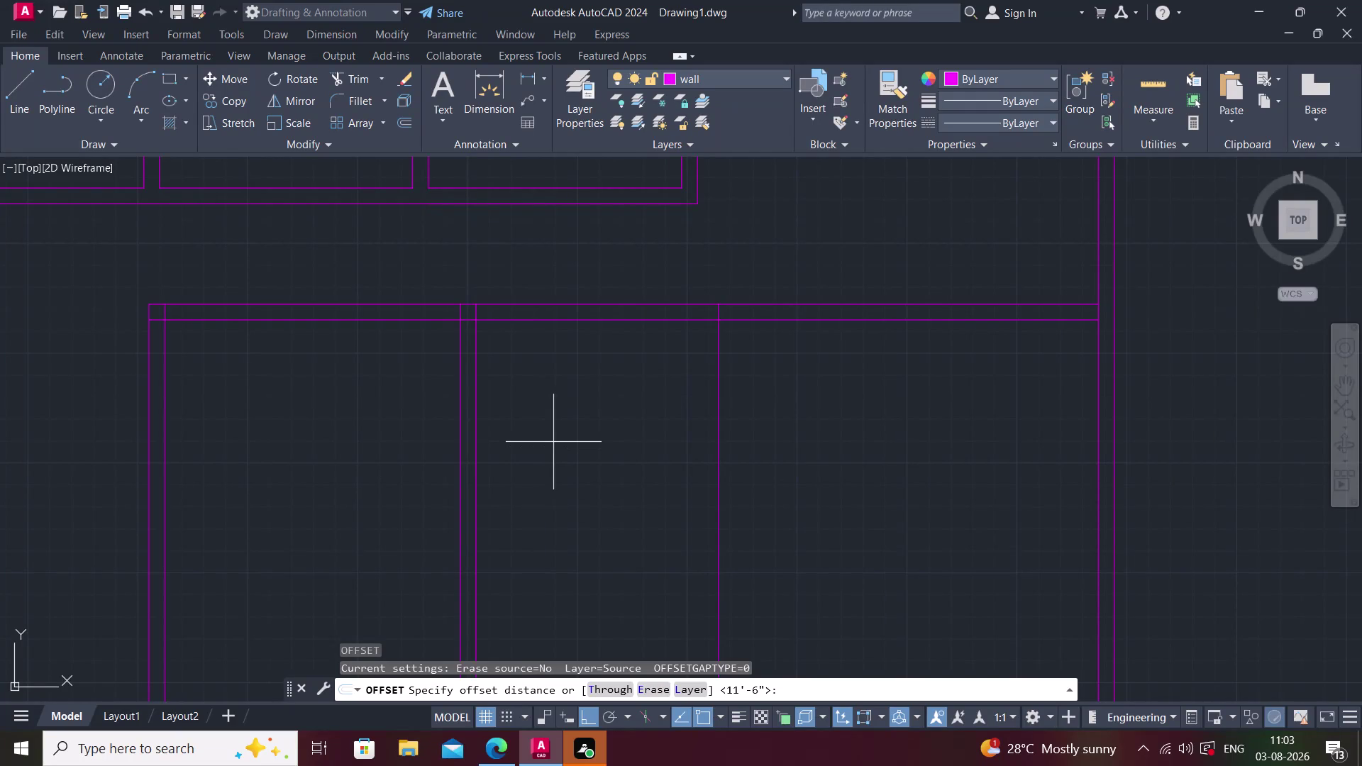
Offset the interior wall line 9" to its right to thicken the wall.
text(9")
key(Return)
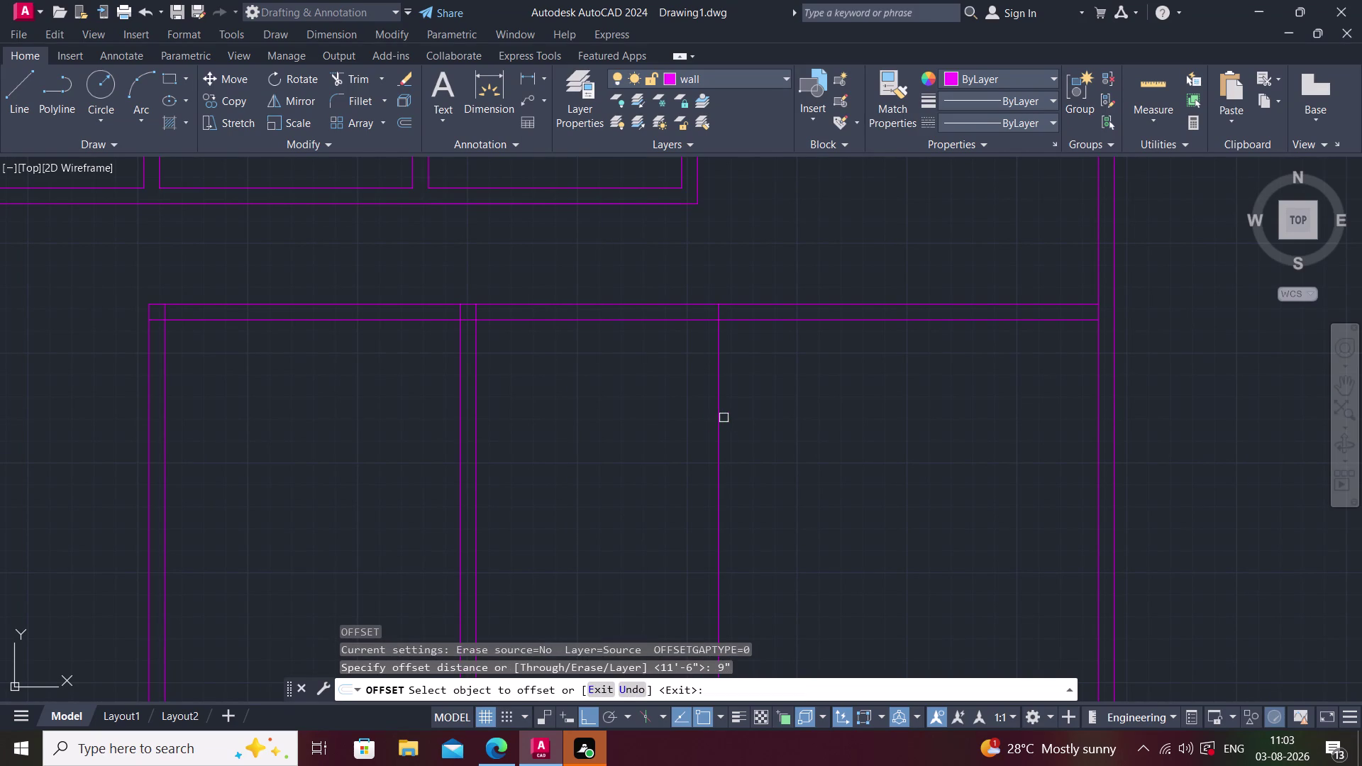
click(720, 417)
click(762, 417)
middle_drag(825, 415, 734, 425)
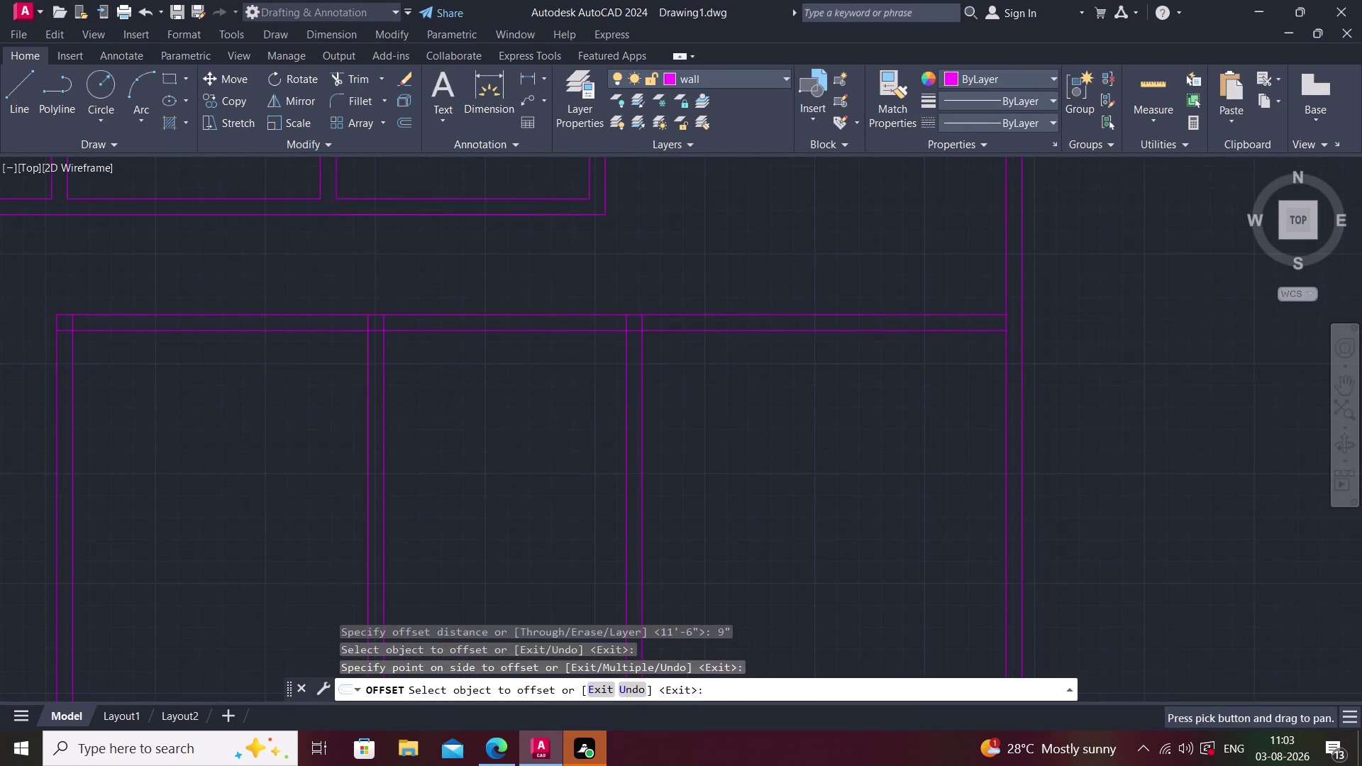
key(space)
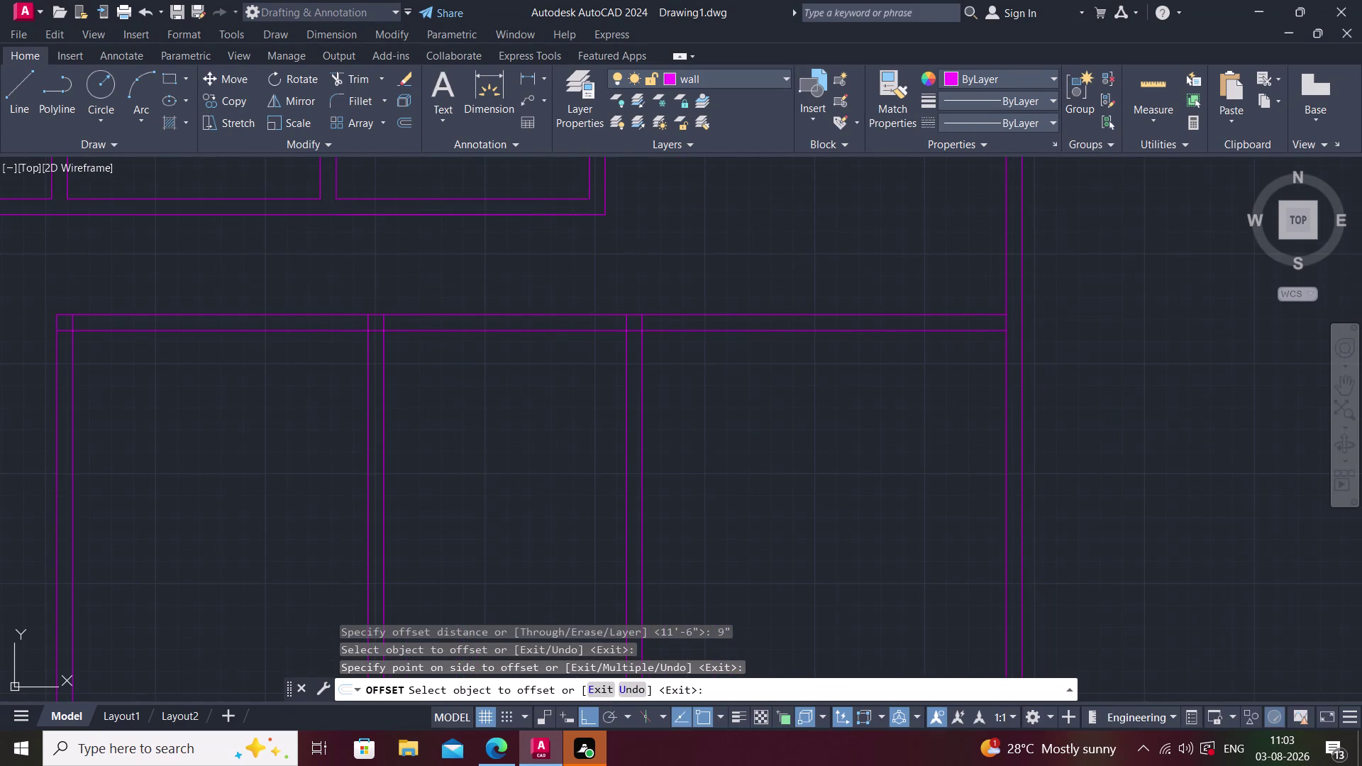
Copy the new wall line 10'6" to the right.
text(10)
key(Escape)
key(Escape)
key(Escape)
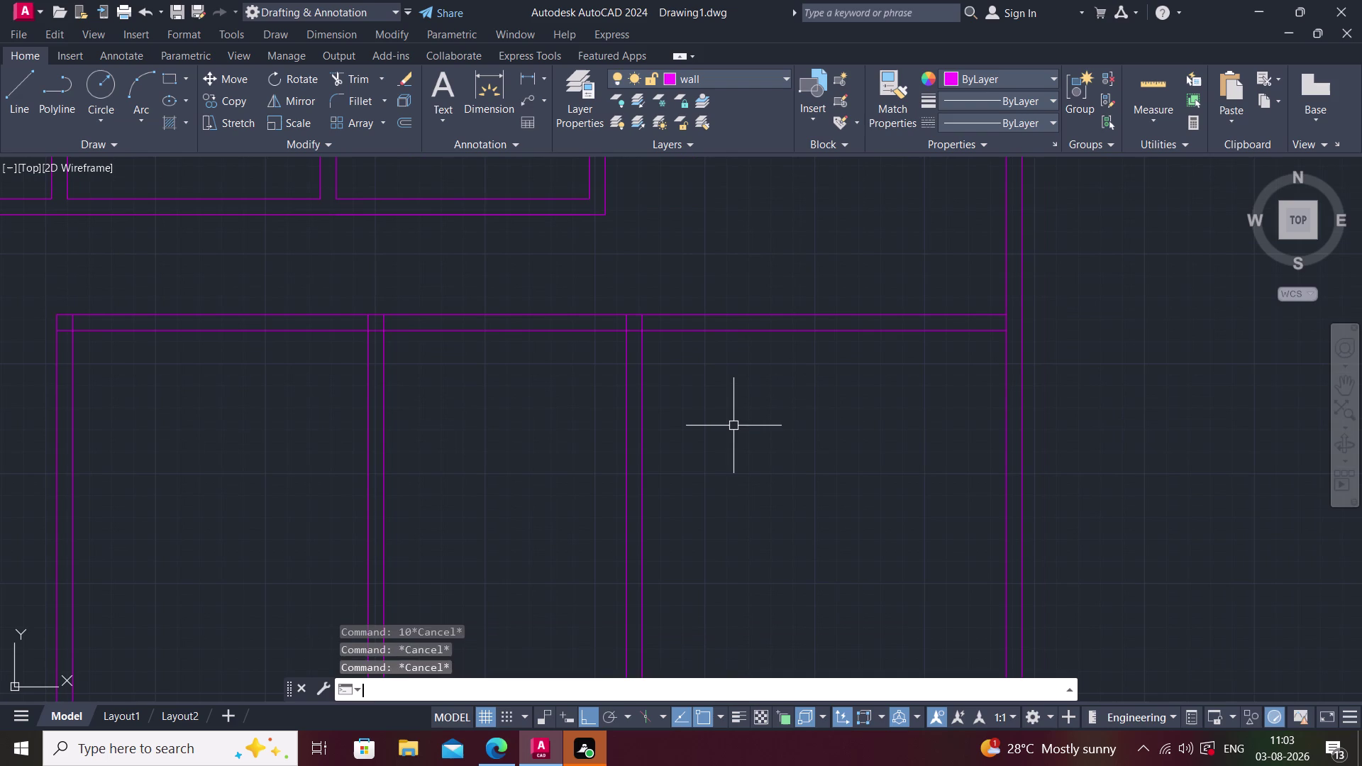
key(space)
text(10')
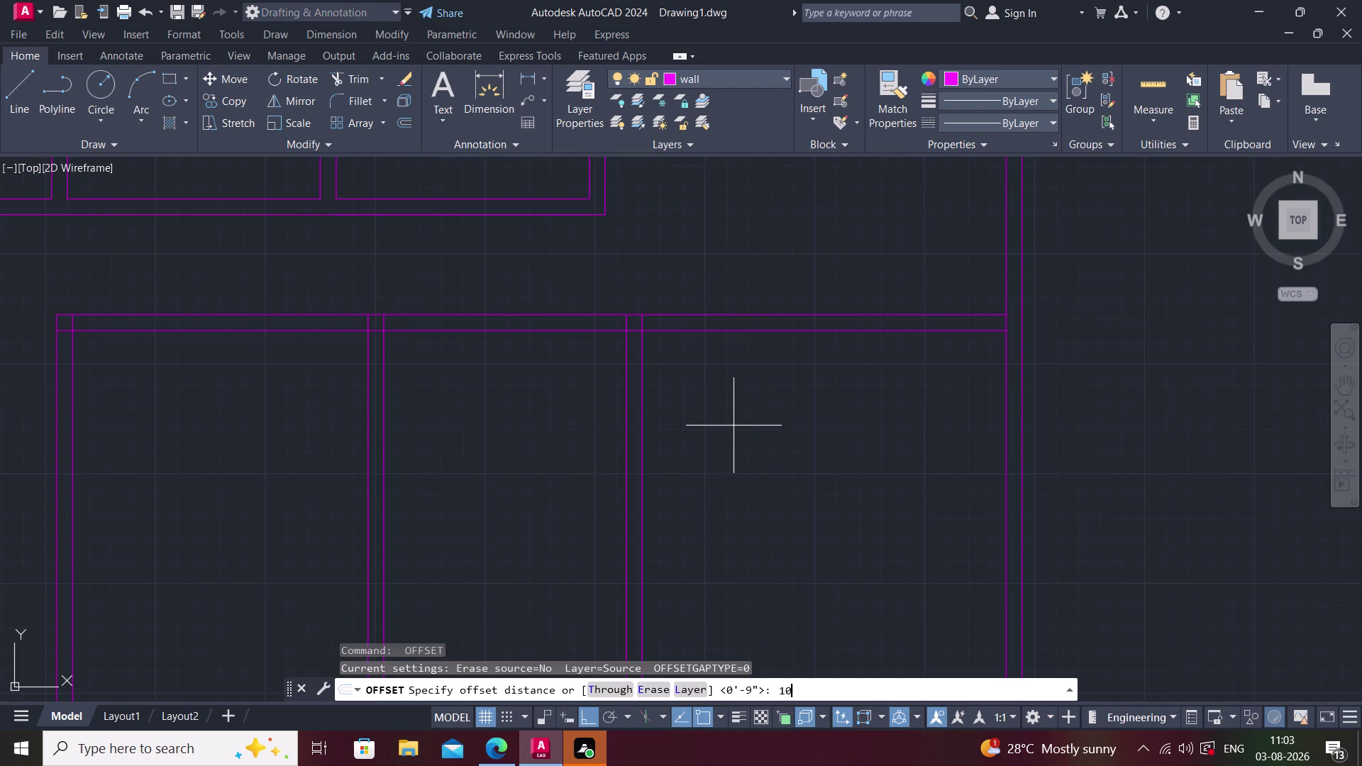
text(6)
text(")
key(Return)
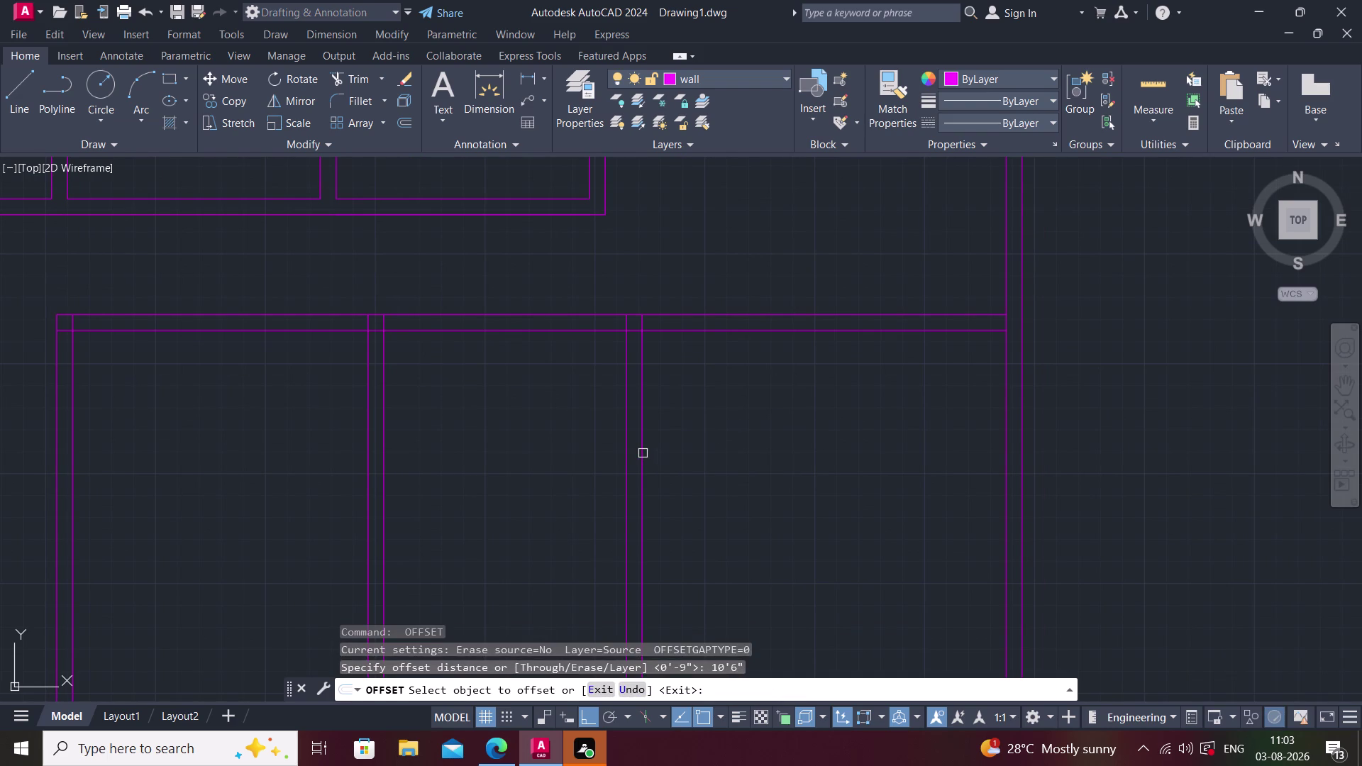
click(642, 453)
click(721, 459)
middle_drag(721, 458, 649, 455)
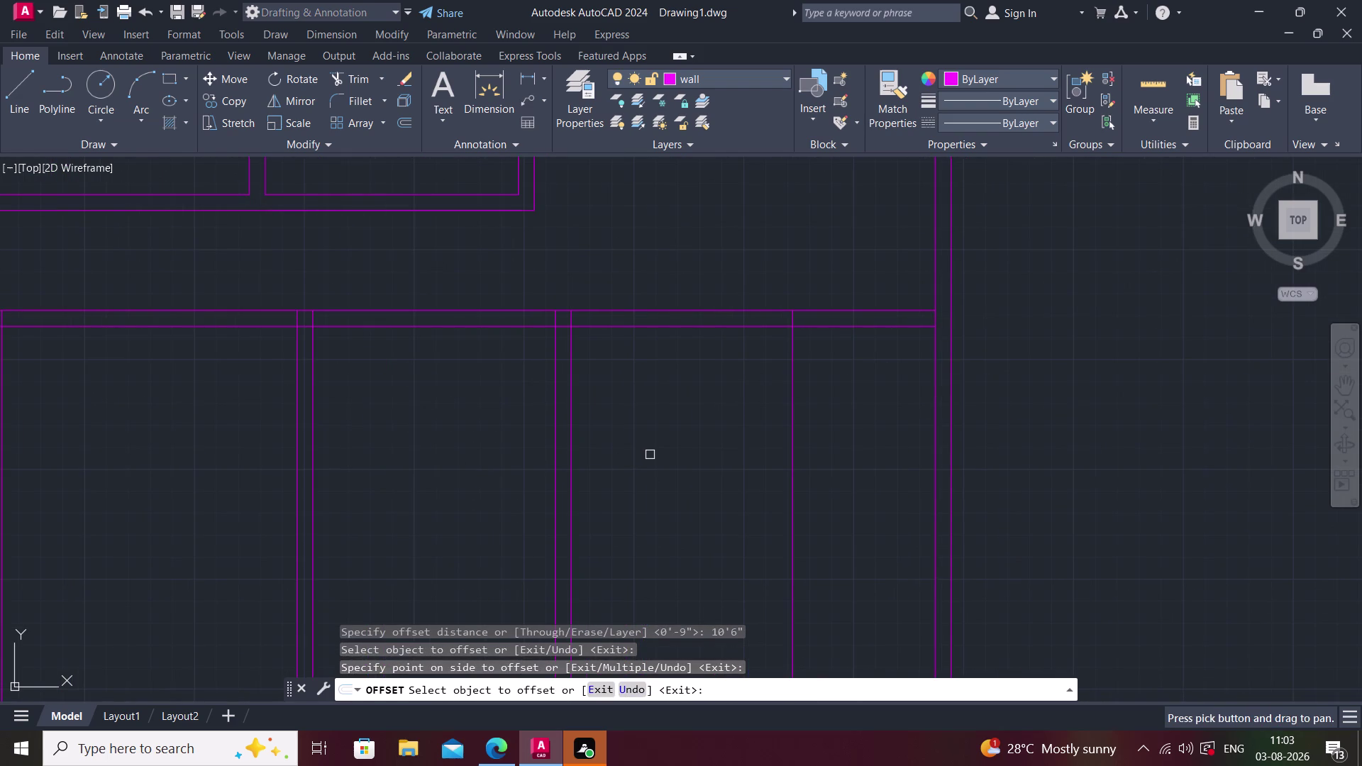
key(space)
Offset that copy 9" to the right to form the second 9" wall.
key(space)
text(9)
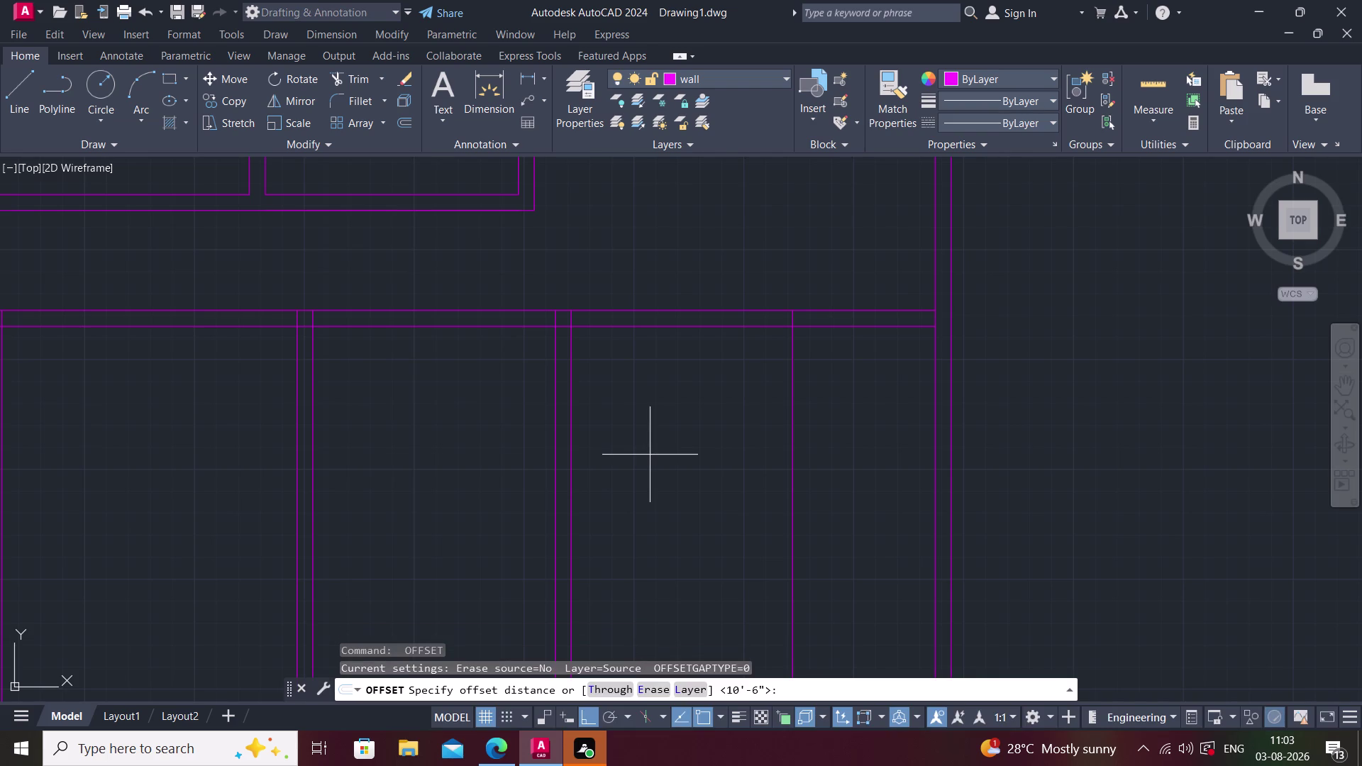
text(")
key(Return)
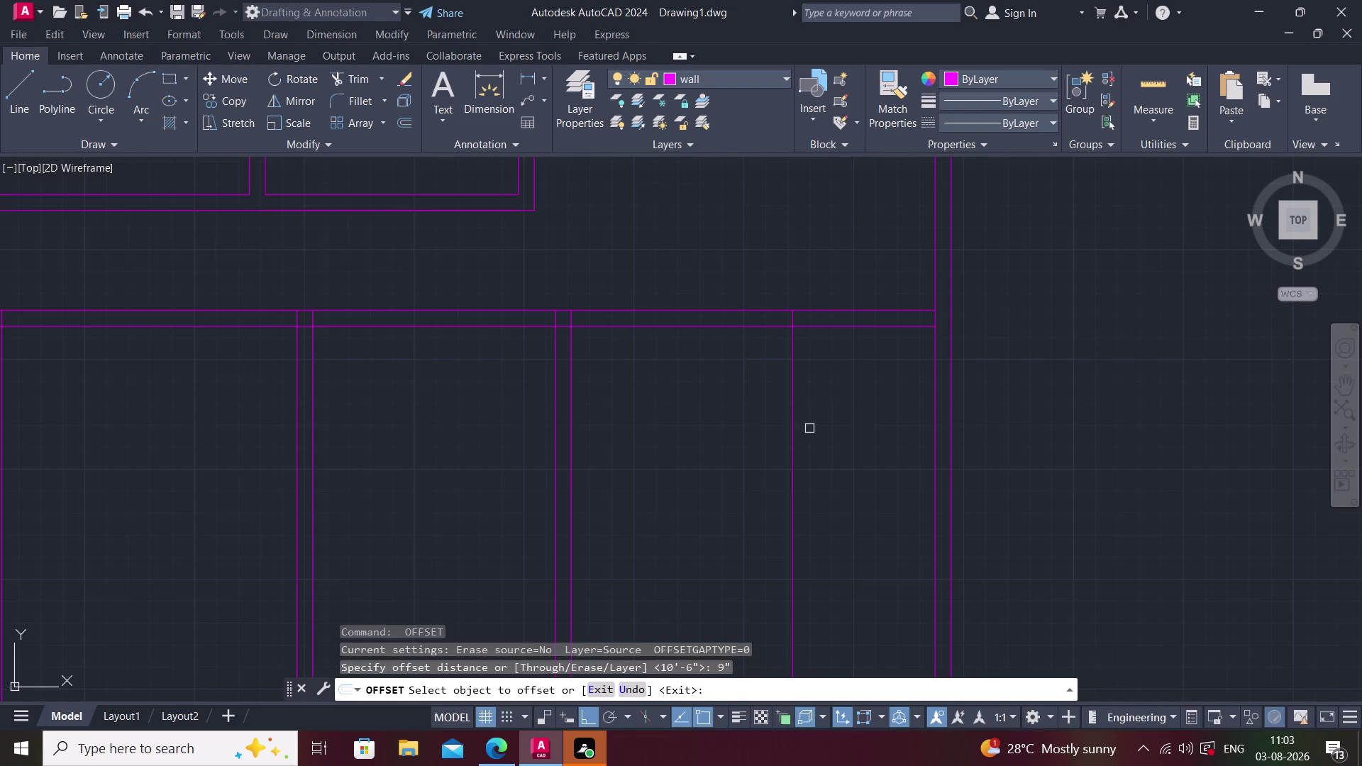
click(792, 424)
click(832, 424)
key(space)
middle_drag(832, 424, 772, 420)
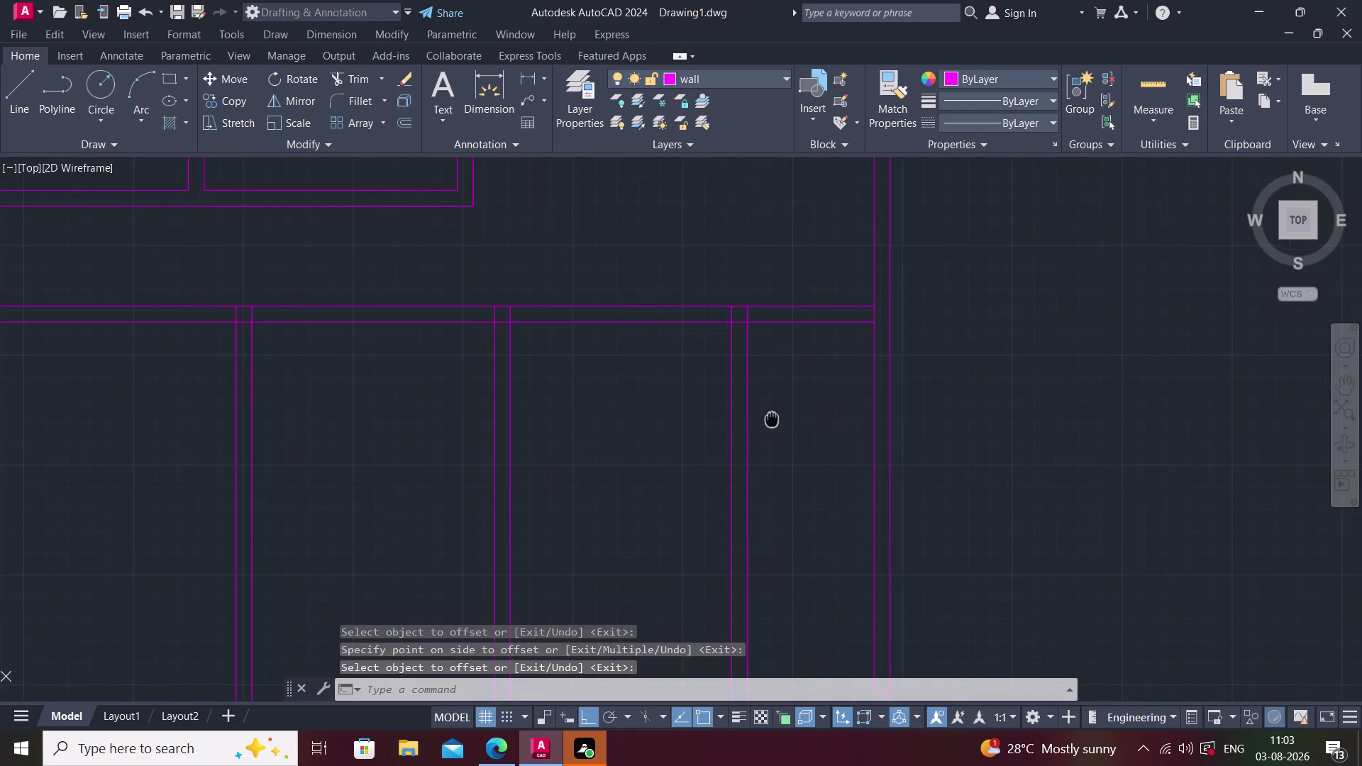
middle_drag(771, 420, 771, 419)
key(Escape)
Measure the 6' gap to the outer wall with a linear dimension, then delete it.
click(527, 74)
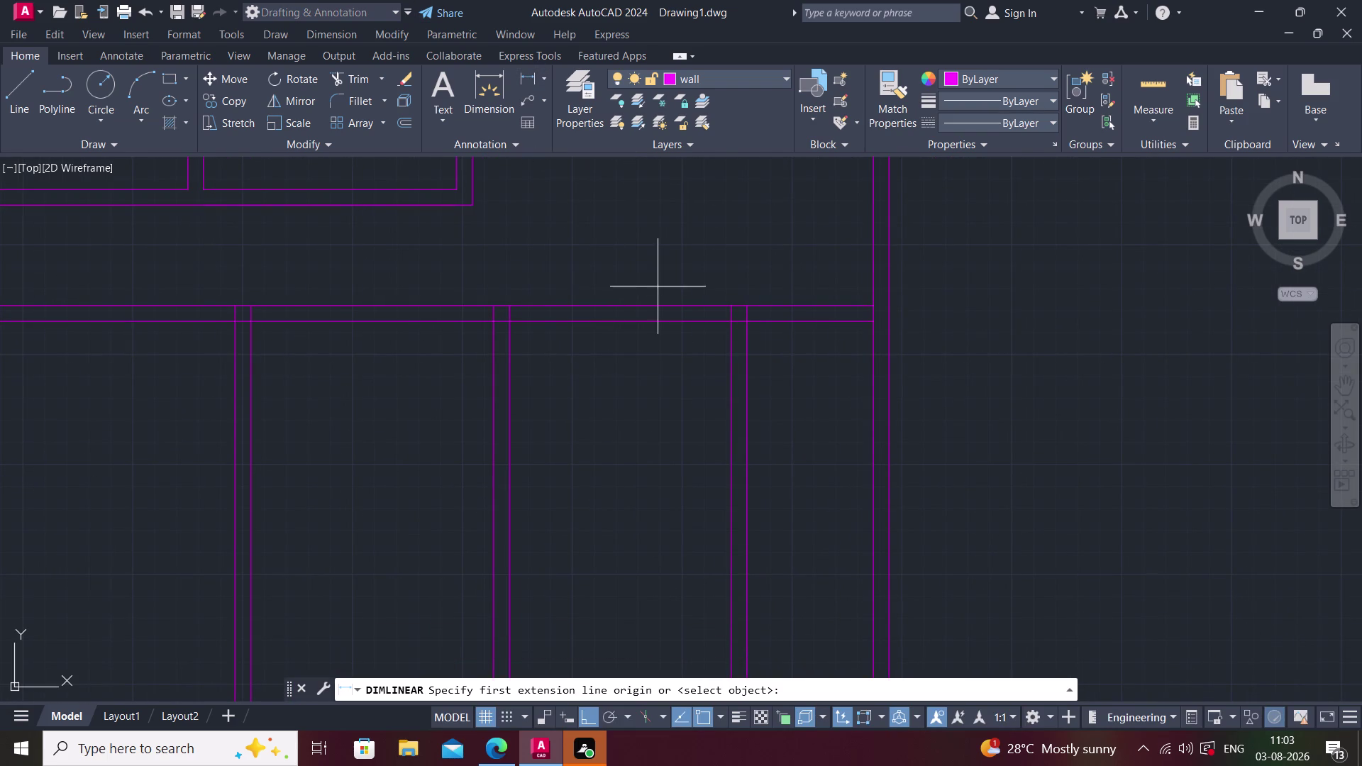
click(749, 324)
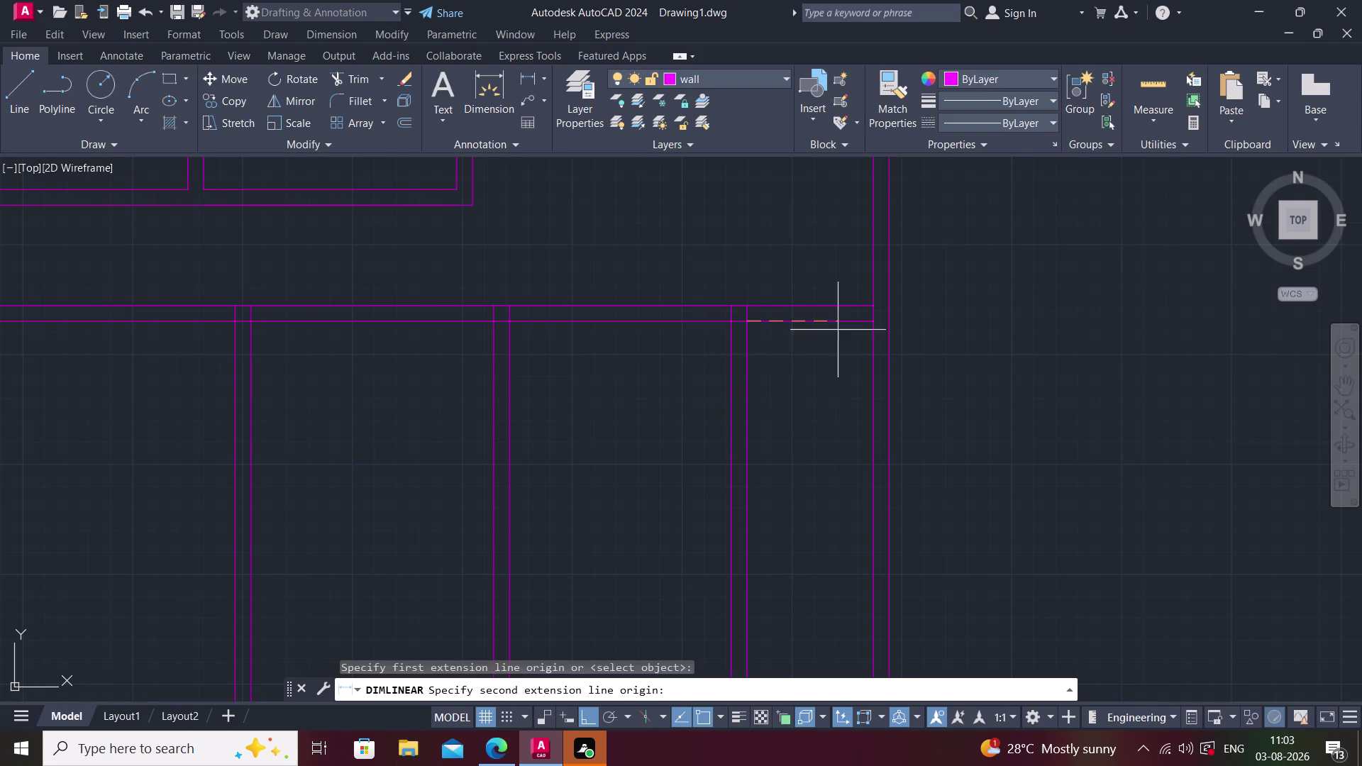
click(872, 324)
click(866, 291)
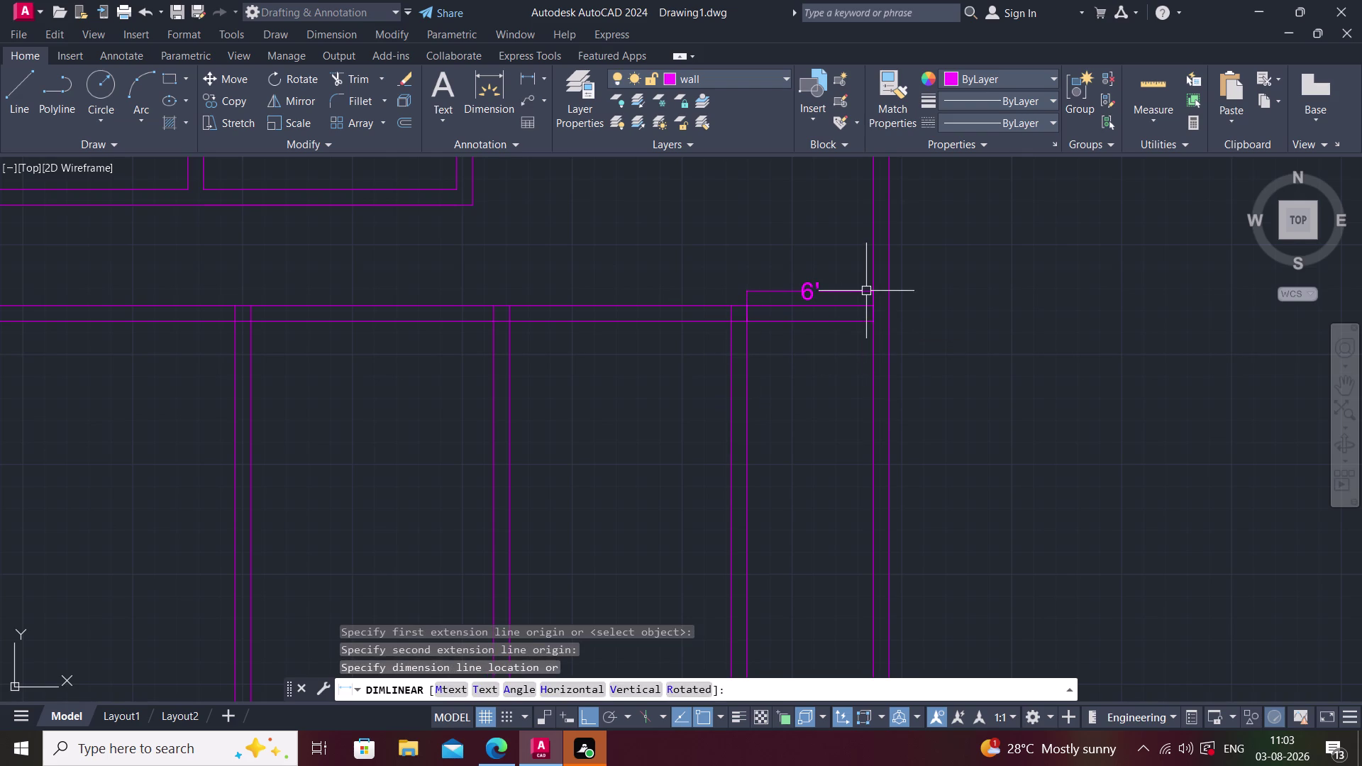
key(Escape)
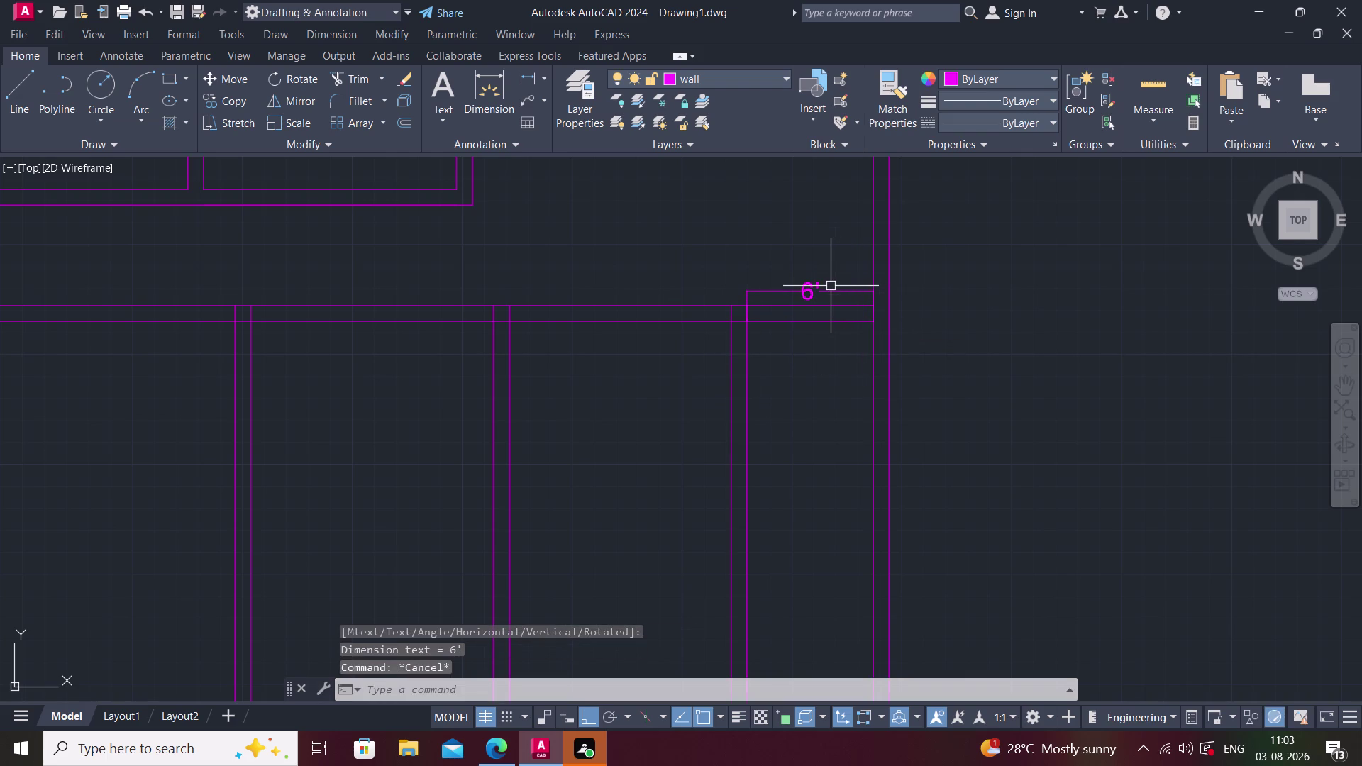
click(829, 293)
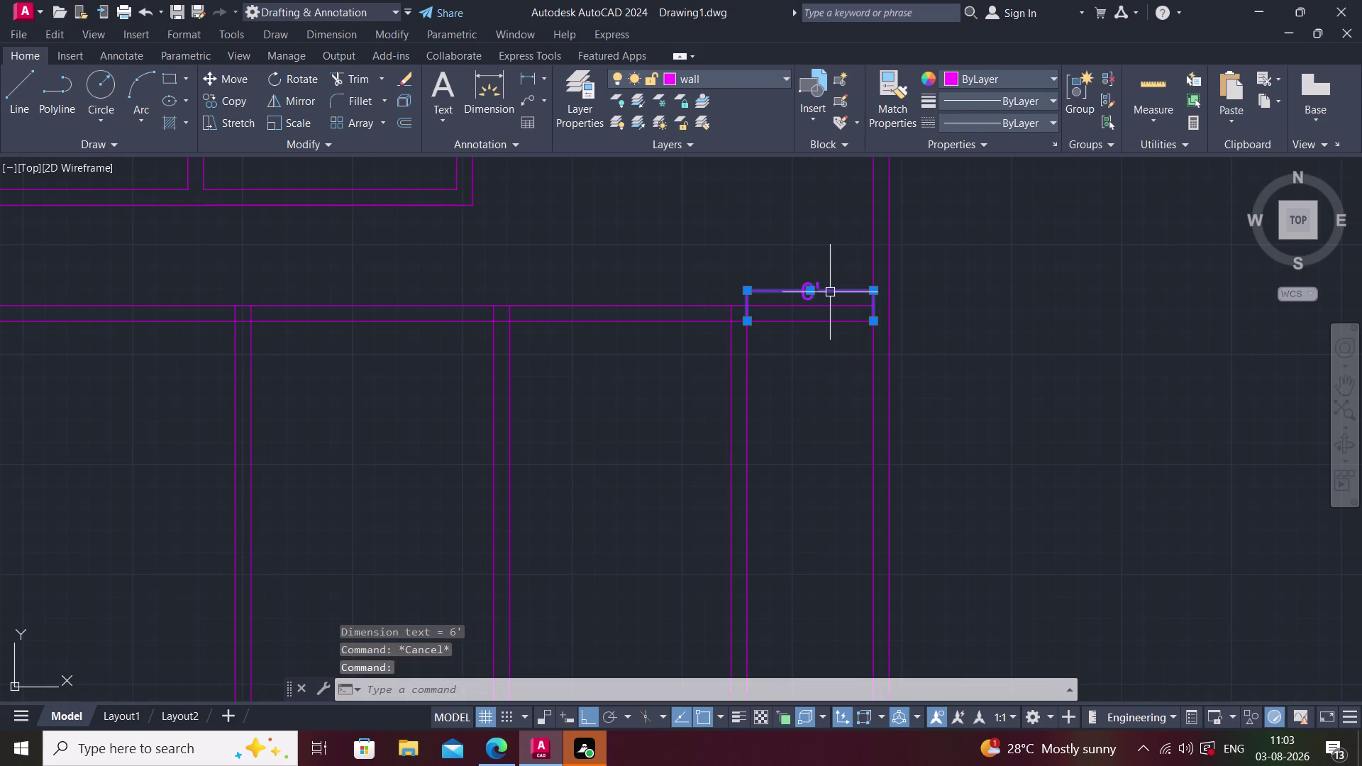
key(Delete)
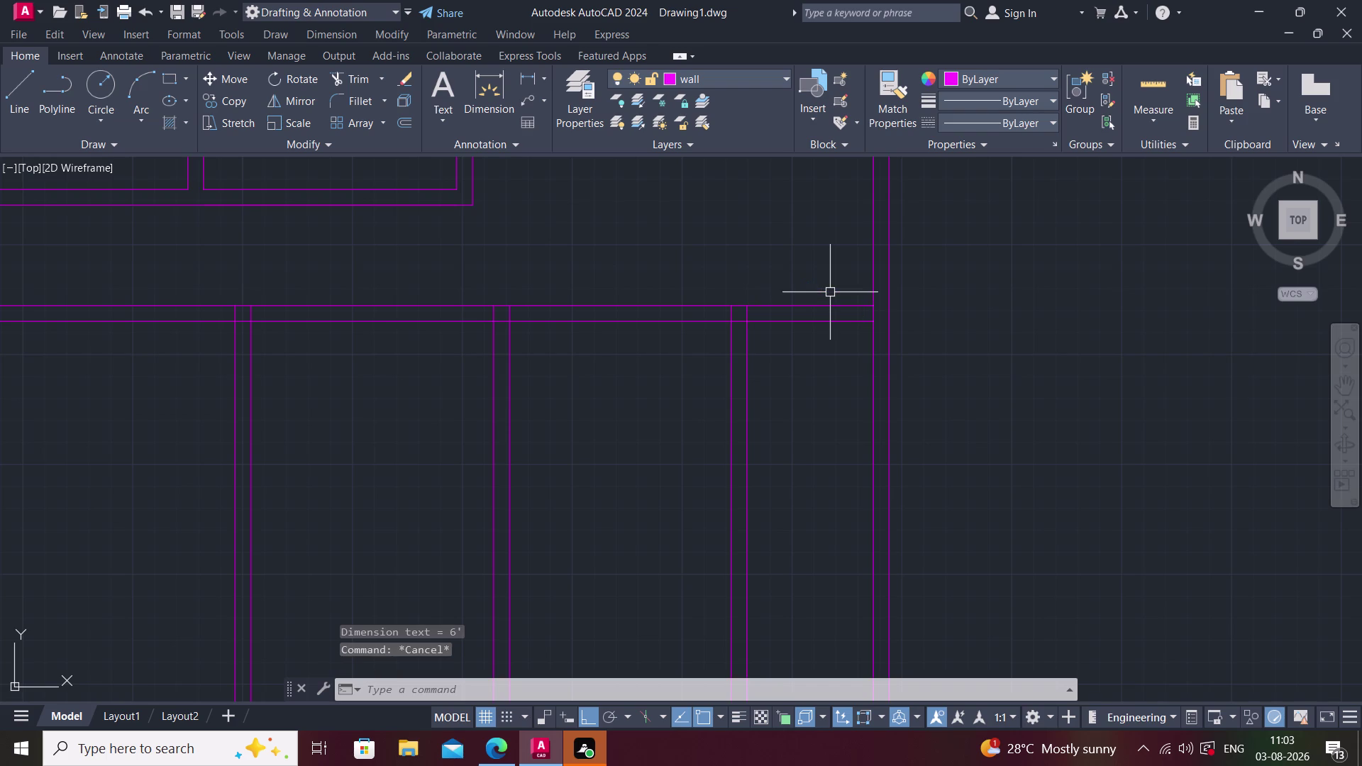
Trim away both top wall lines inside the 6' gap.
text(tr)
key(space)
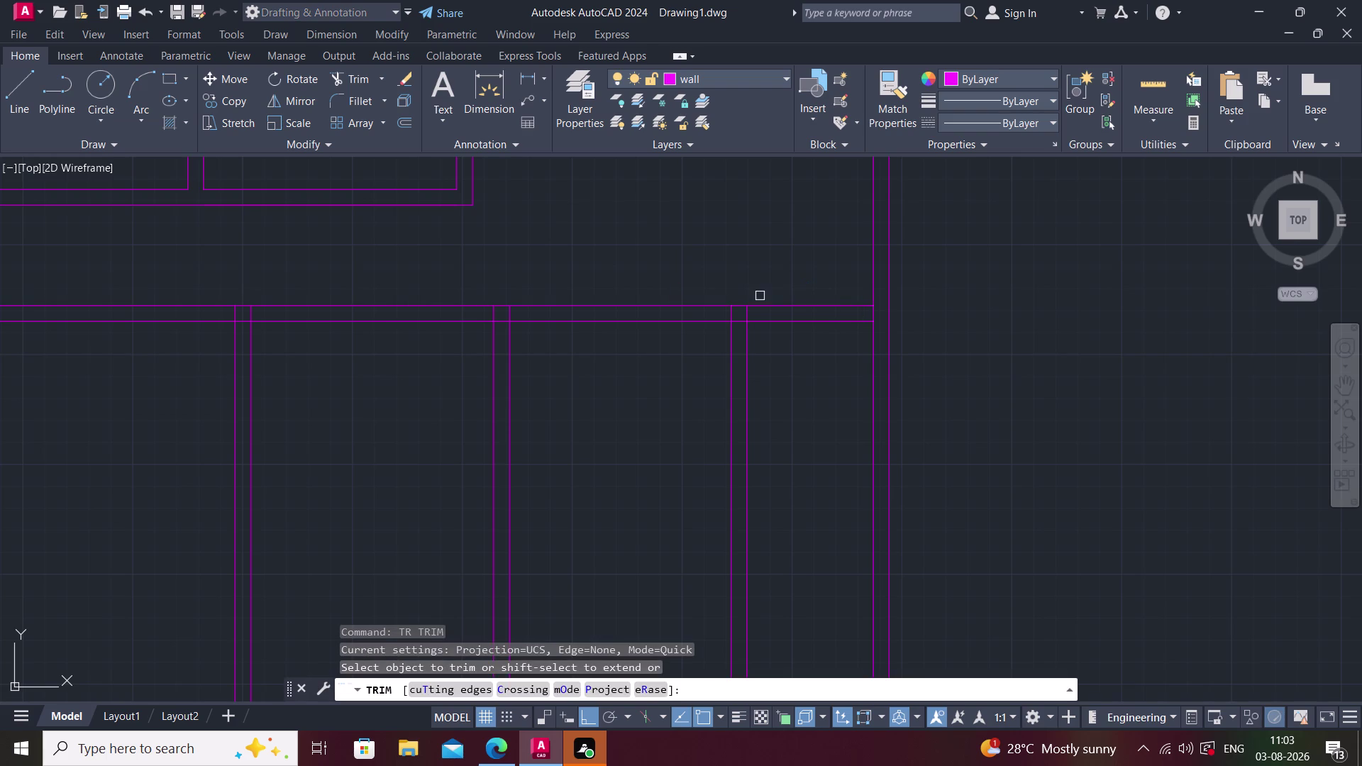
click(761, 295)
click(802, 333)
key(Escape)
middle_drag(787, 333, 793, 327)
key(space)
middle_drag(673, 345, 790, 305)
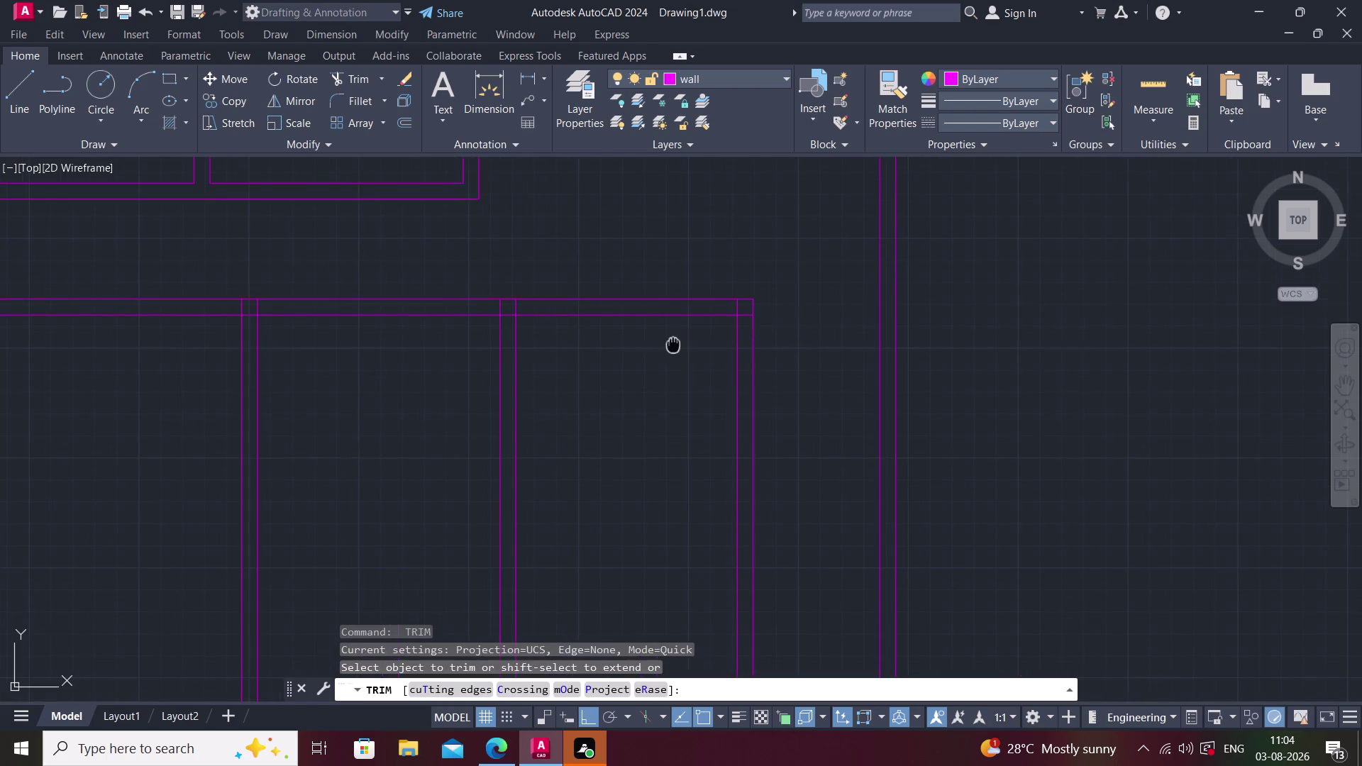
middle_drag(791, 305, 831, 290)
Discard the stray trim option and 12' entry, leaving the command line clear.
text(o)
key(space)
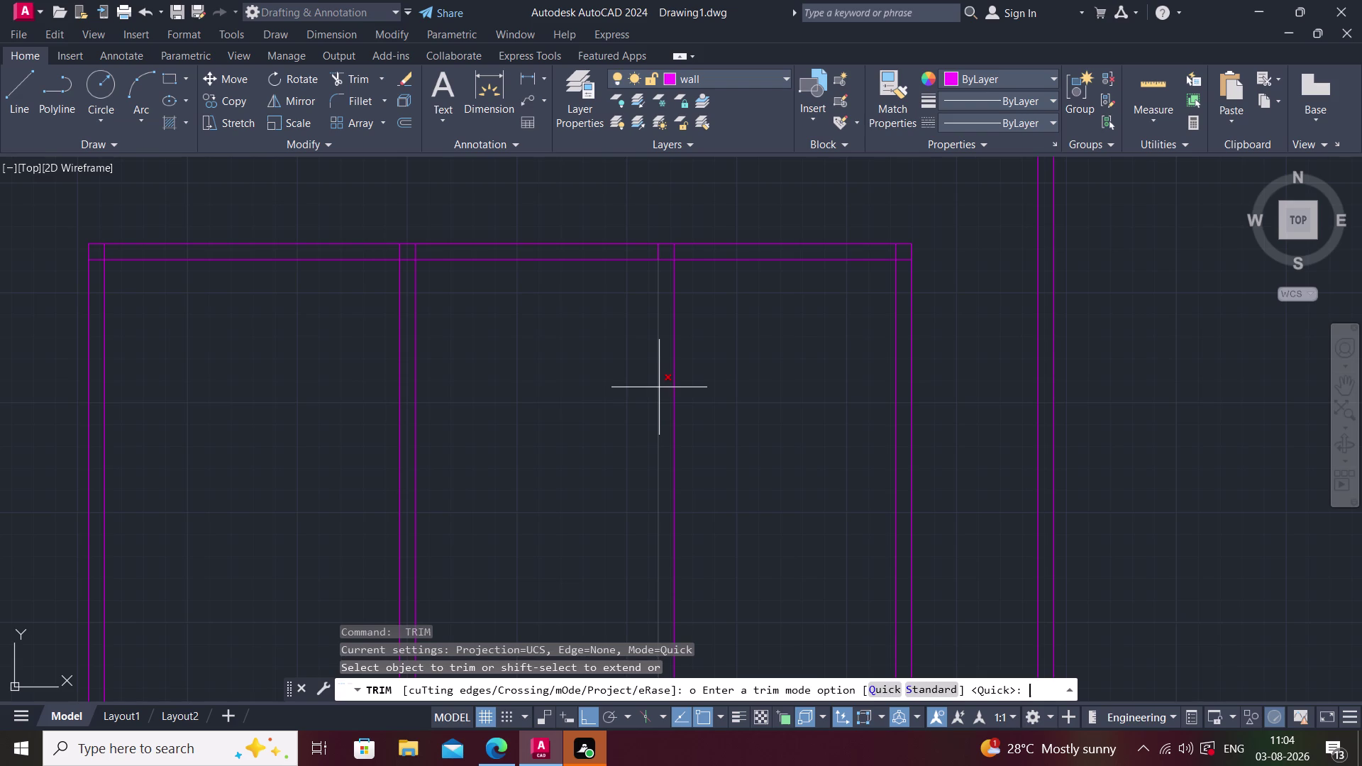
text(1)
text(2')
key(Escape)
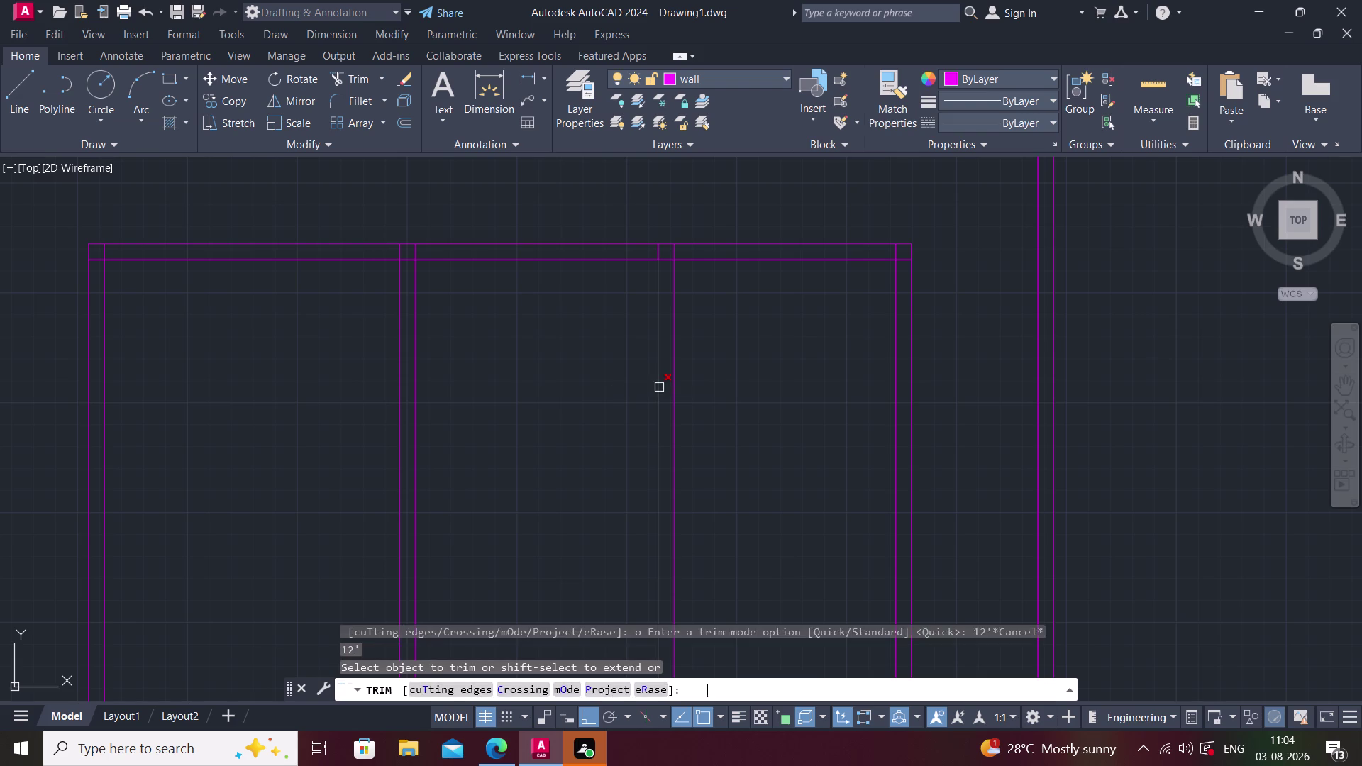
key(Escape)
key(Escape)
key(BackSpace)
key(Escape)
key(BackSpace)
key(o)
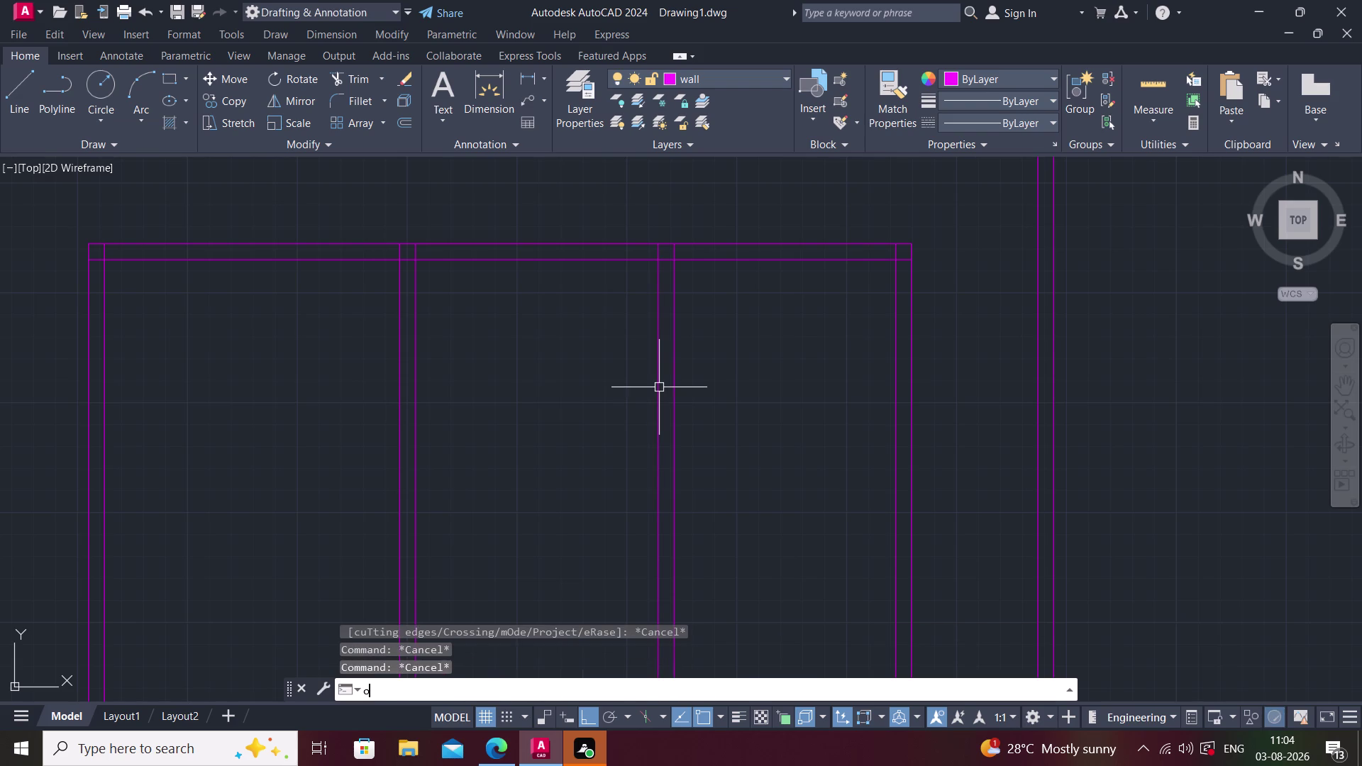
key(Return)
Offset the top wall's inner line 12' downward.
text(12')
key(Return)
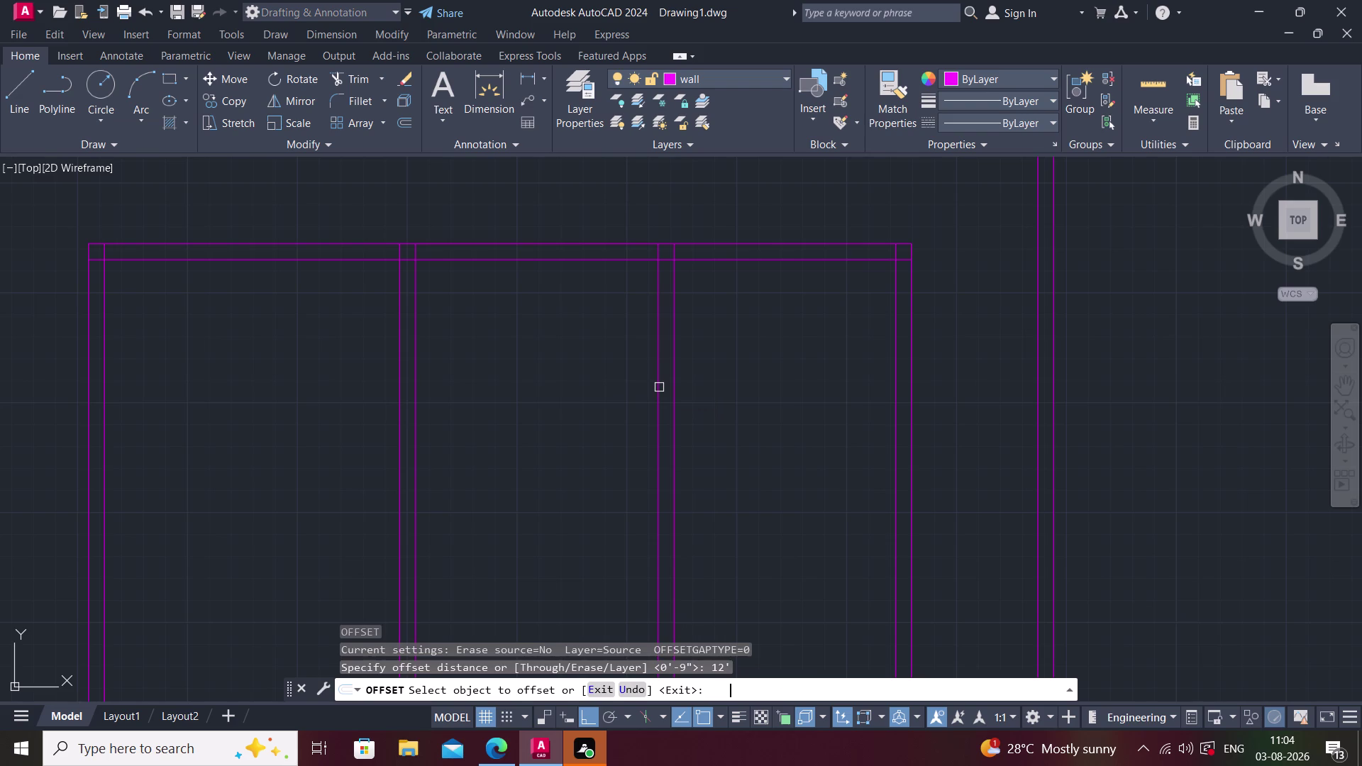
click(588, 259)
click(572, 484)
key(space)
Offset that new line 9" downward to give the cross wall its thickness.
key(space)
text(9)
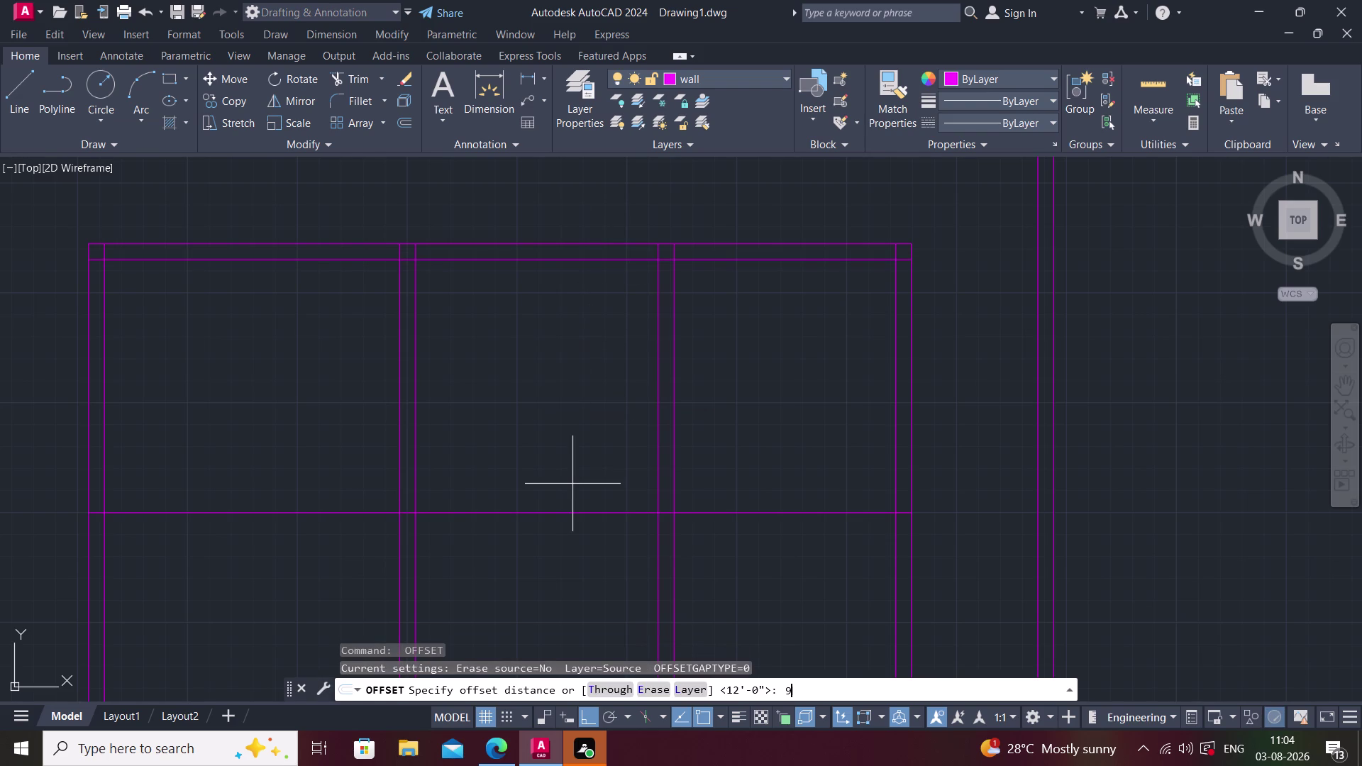
text(")
key(Return)
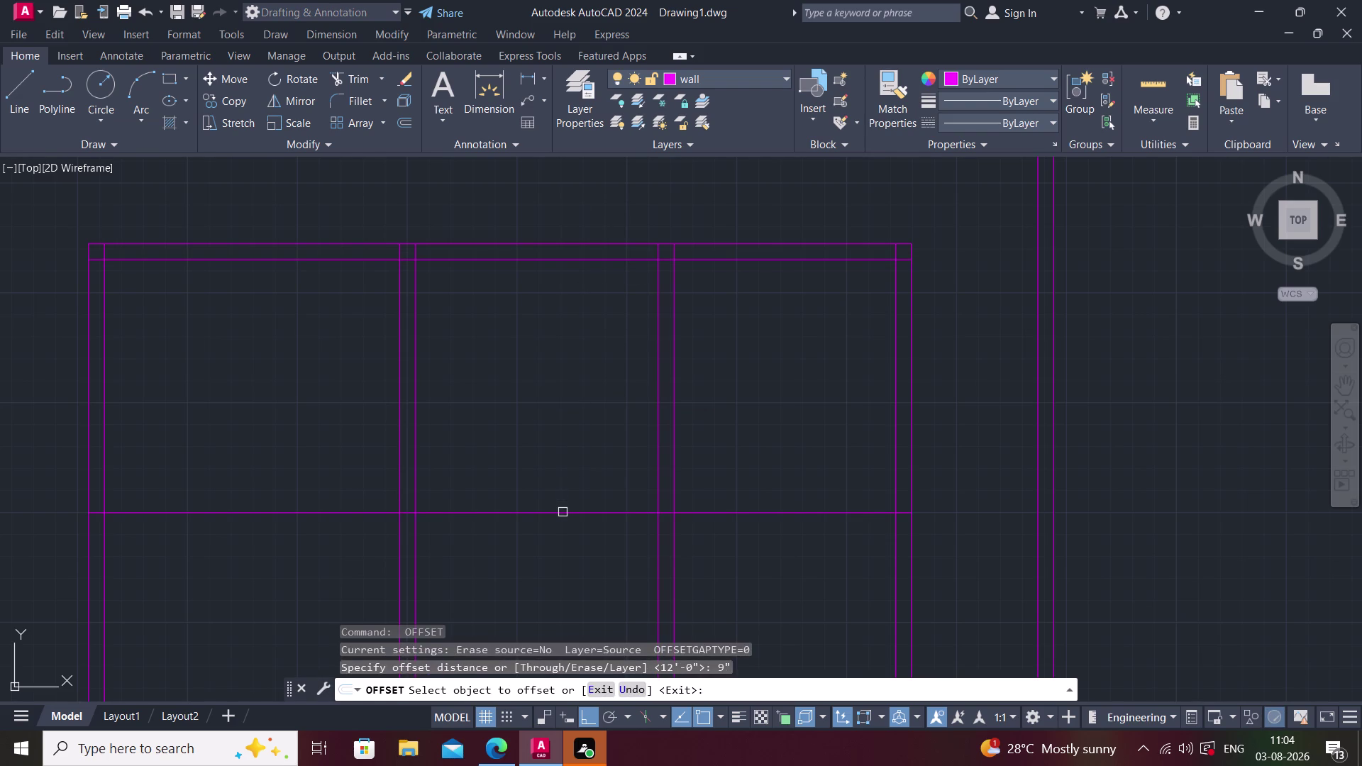
click(563, 513)
click(557, 553)
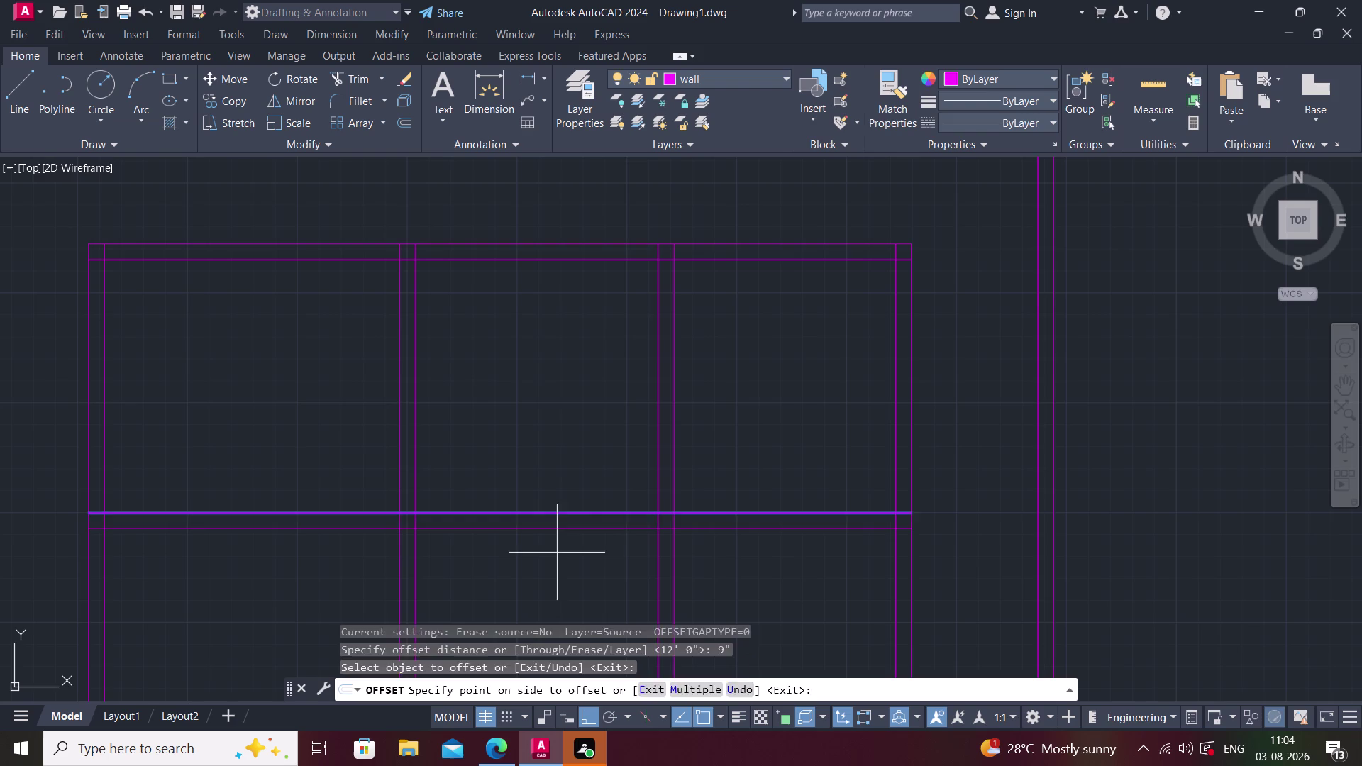
key(Escape)
middle_drag(556, 553, 592, 520)
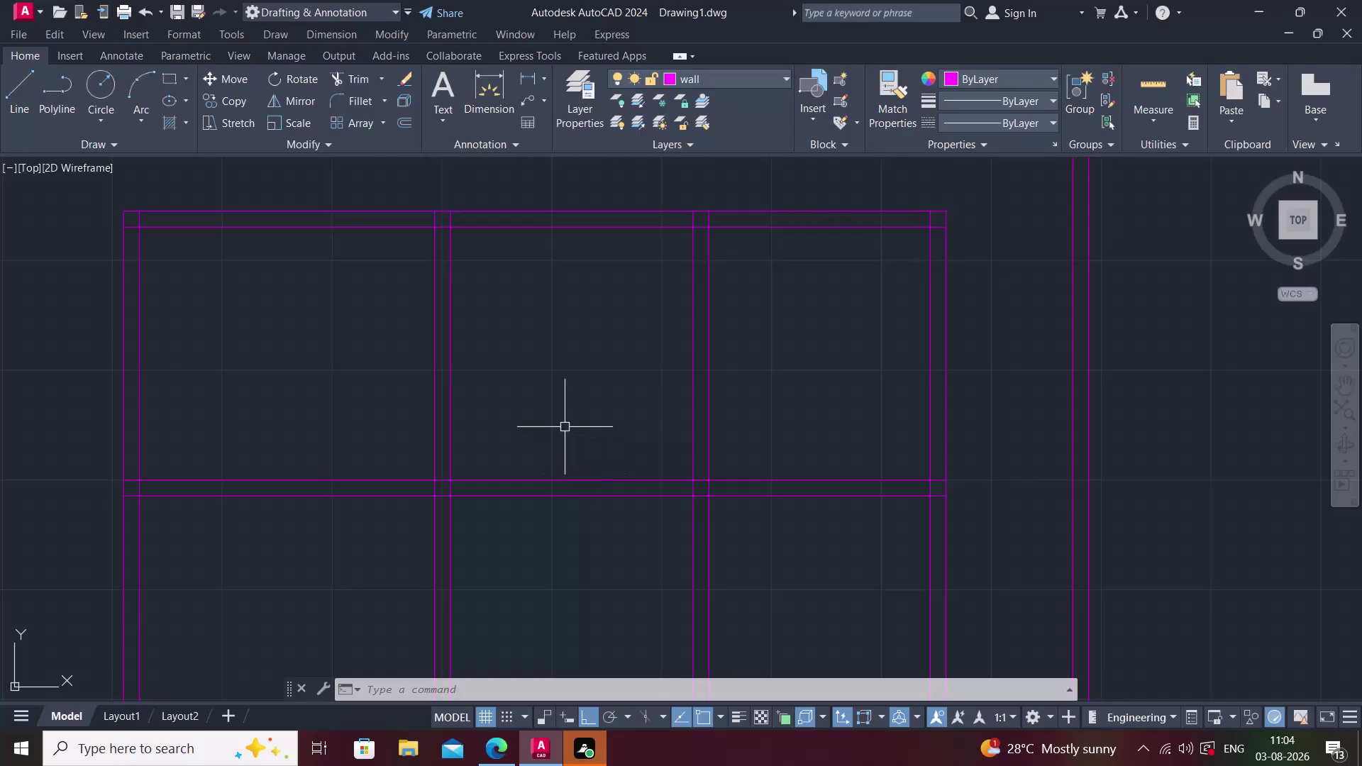
Fence-trim the interior wall lines below the 12' cross wall, closing off three rooms.
scroll(down, 3)
scroll(down, 3)
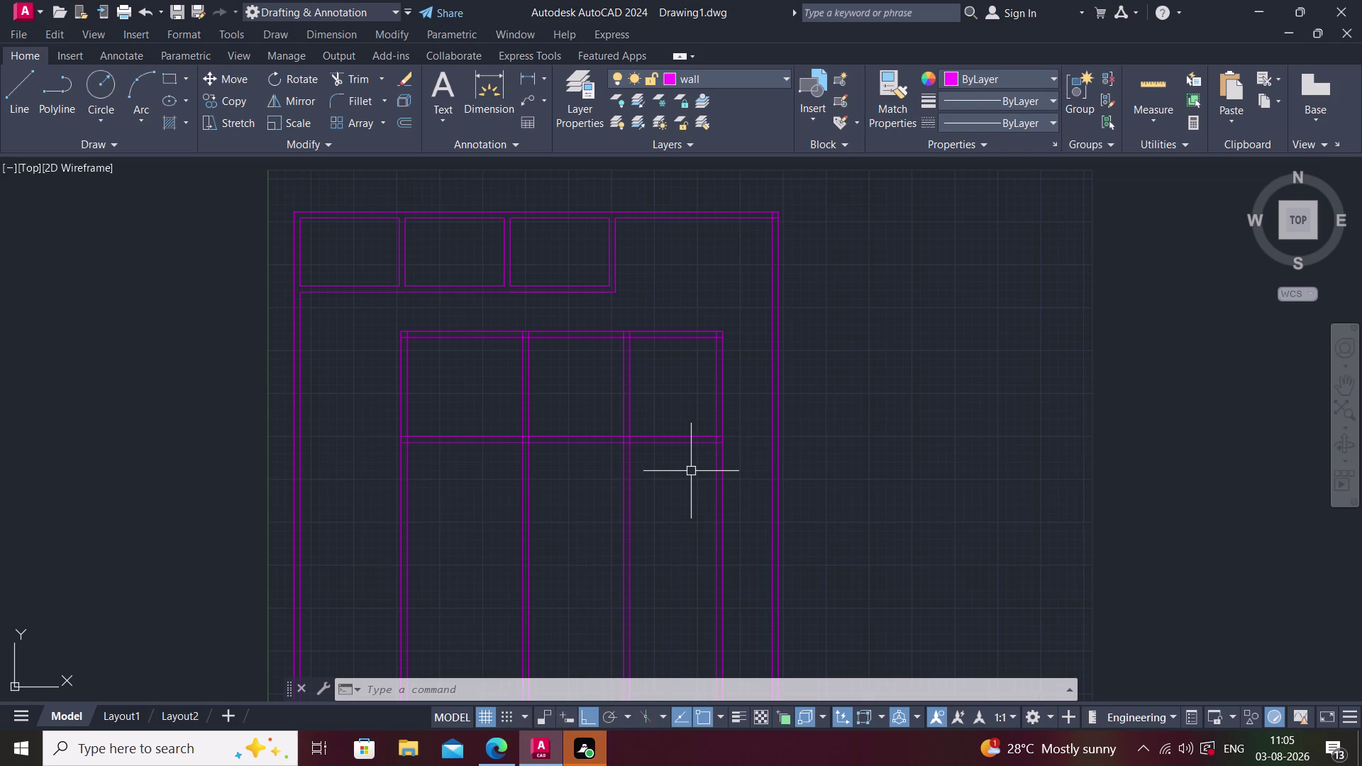
middle_drag(642, 482, 570, 471)
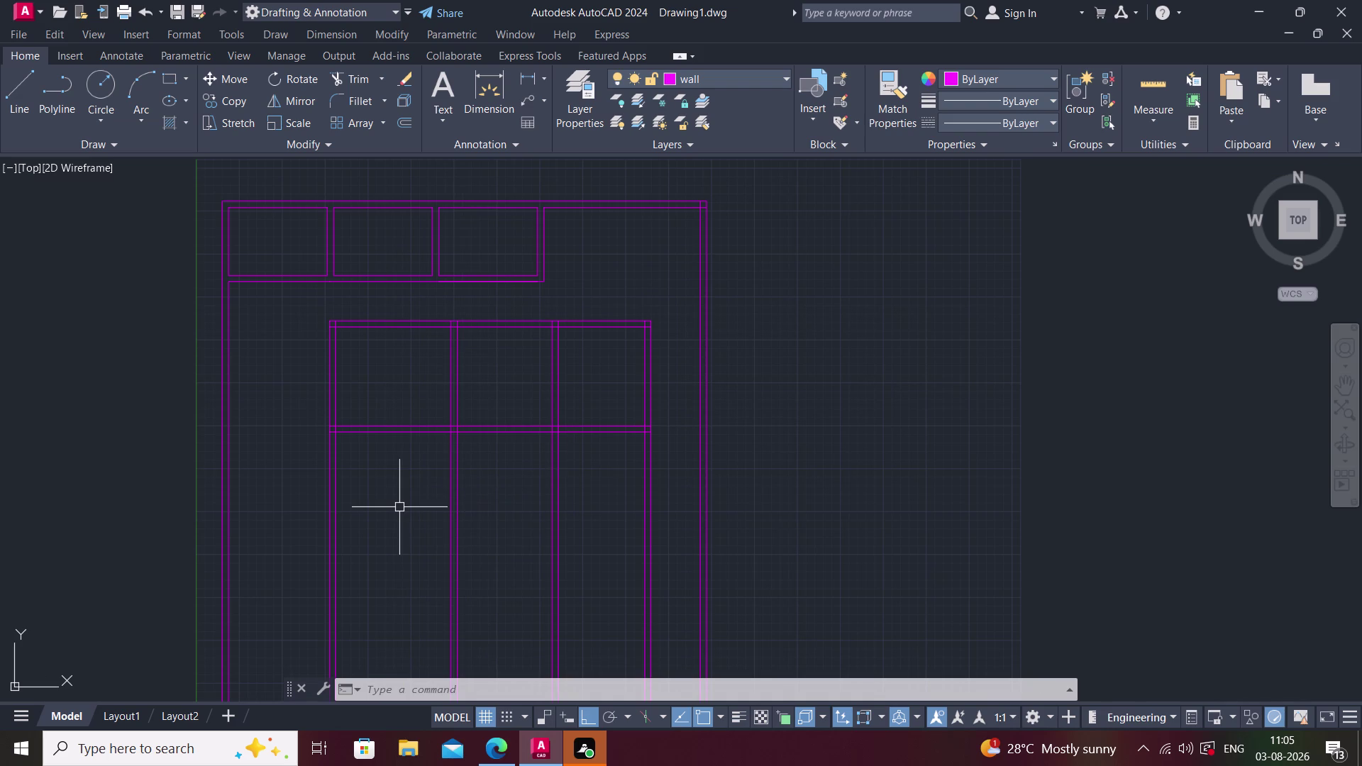
text(tr)
key(space)
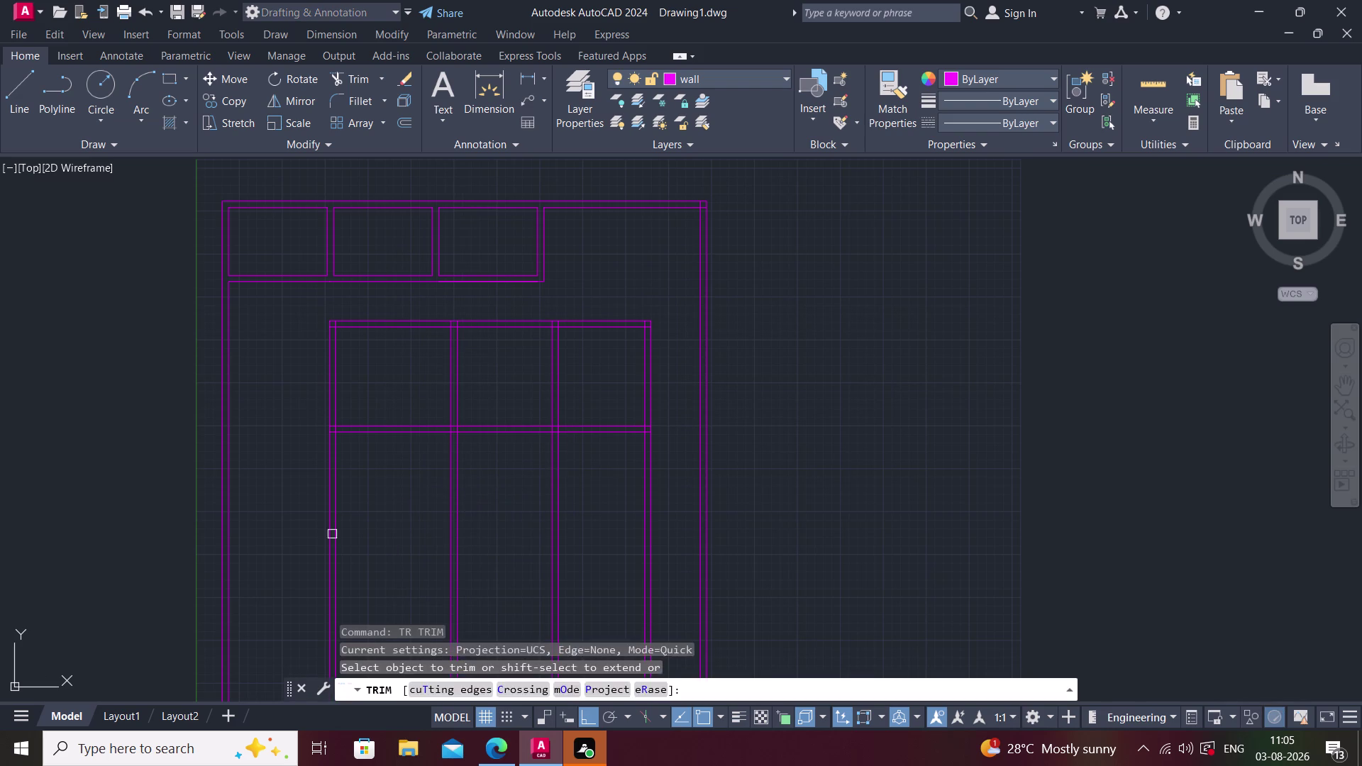
click(304, 528)
click(679, 513)
key(Escape)
middle_drag(505, 495, 538, 465)
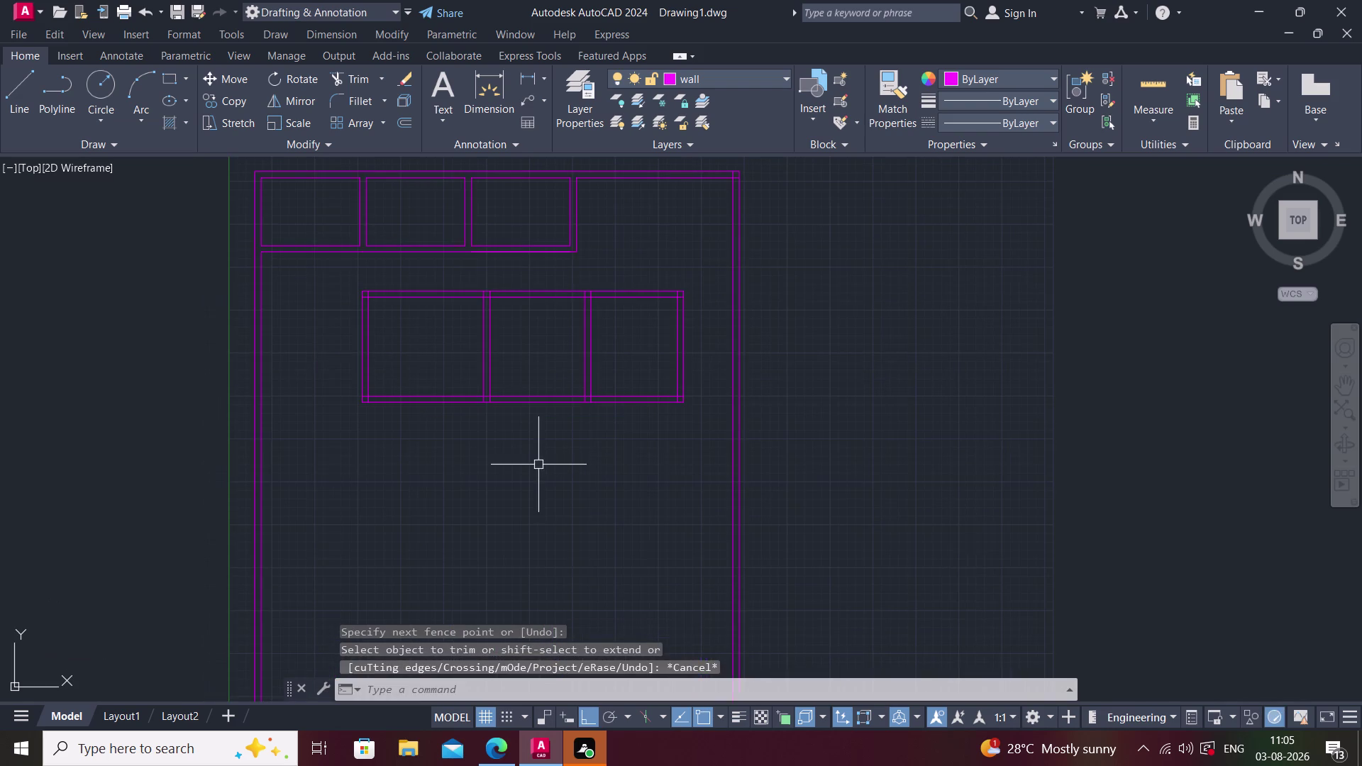
key(space)
key(Escape)
key(Escape)
Clear any active command and start OFFSET.
key(Escape)
key(o)
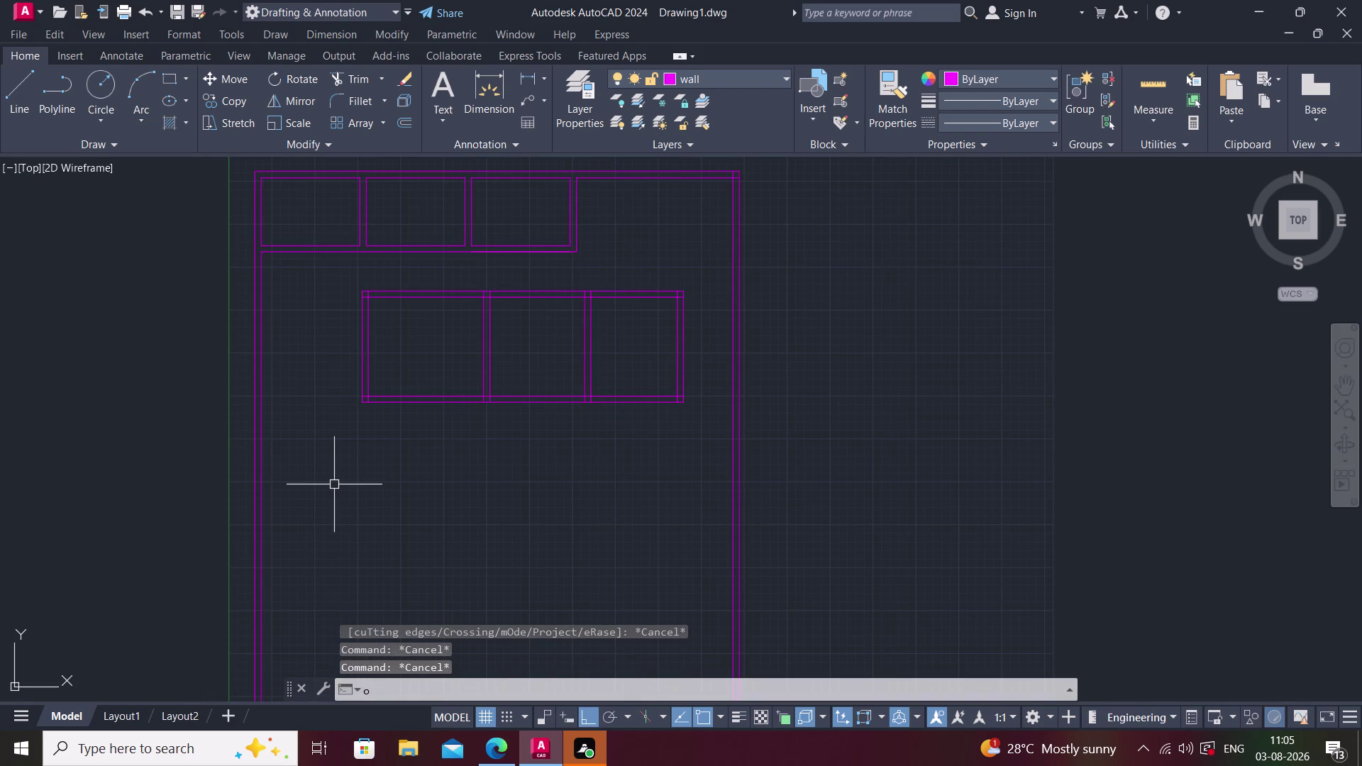
key(Return)
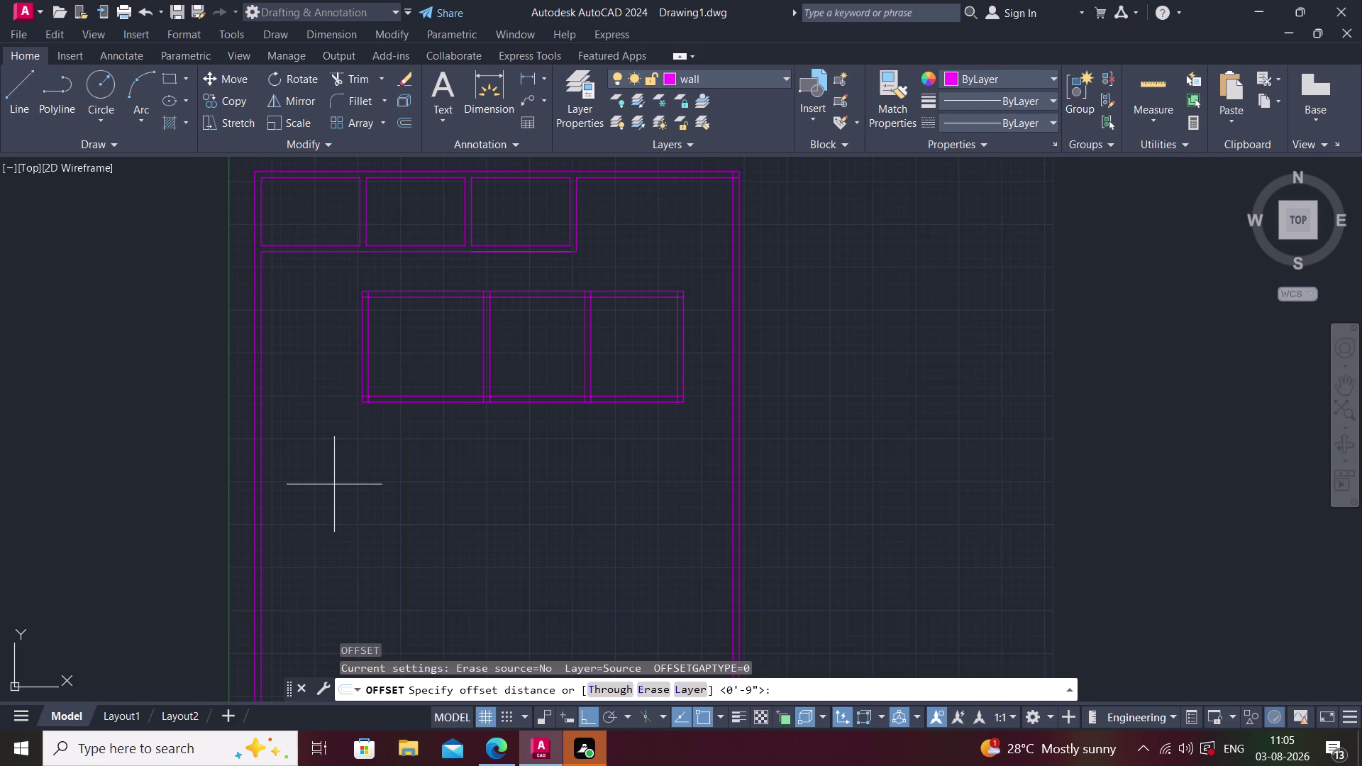
Offset the left wall's inner line 9'9" to the right.
text(9'9")
key(Return)
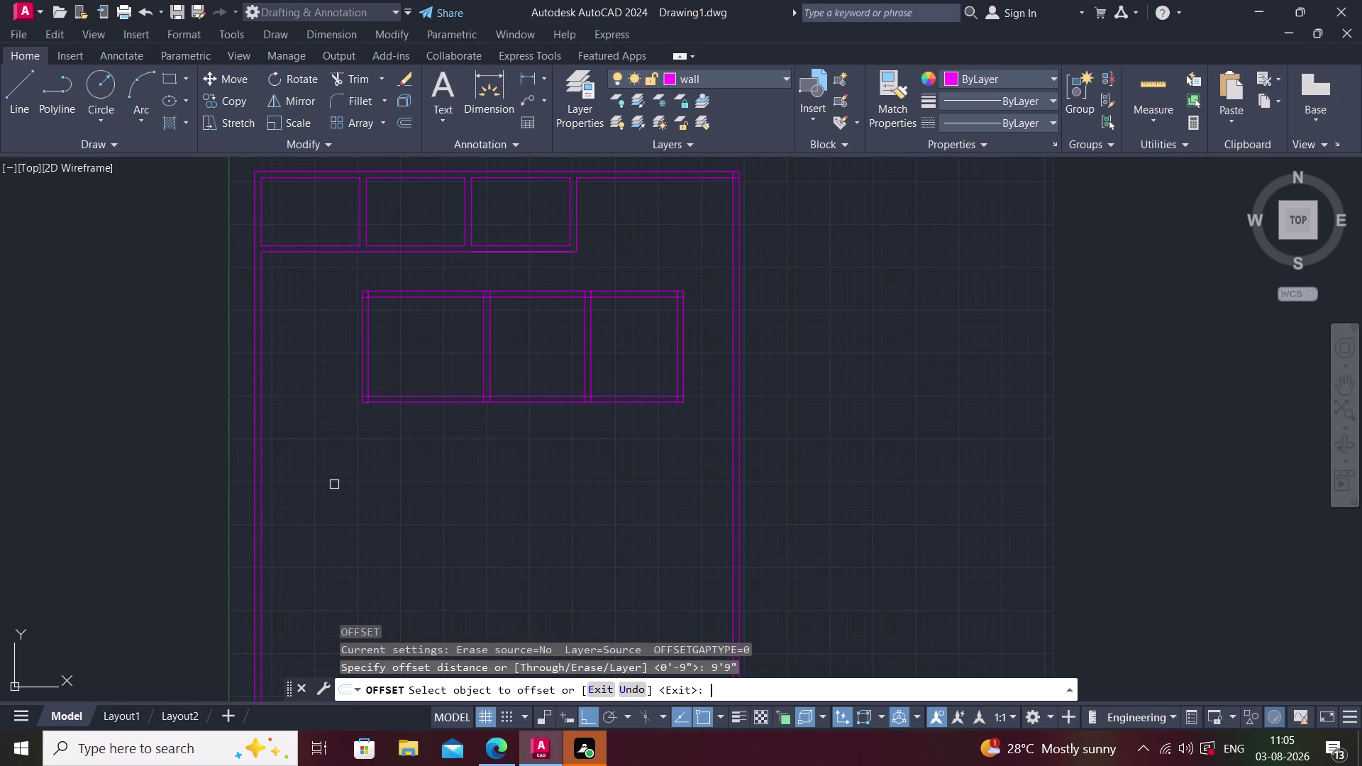
click(261, 473)
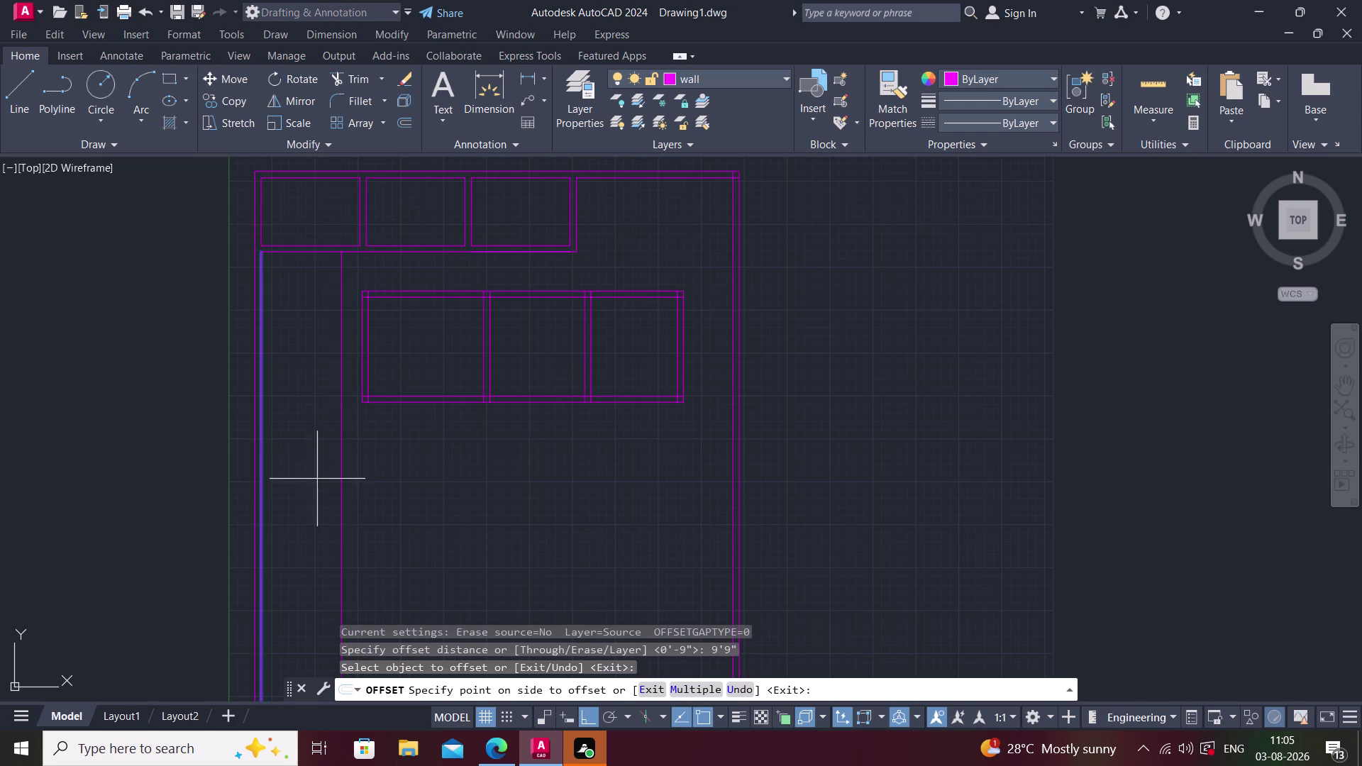
click(388, 481)
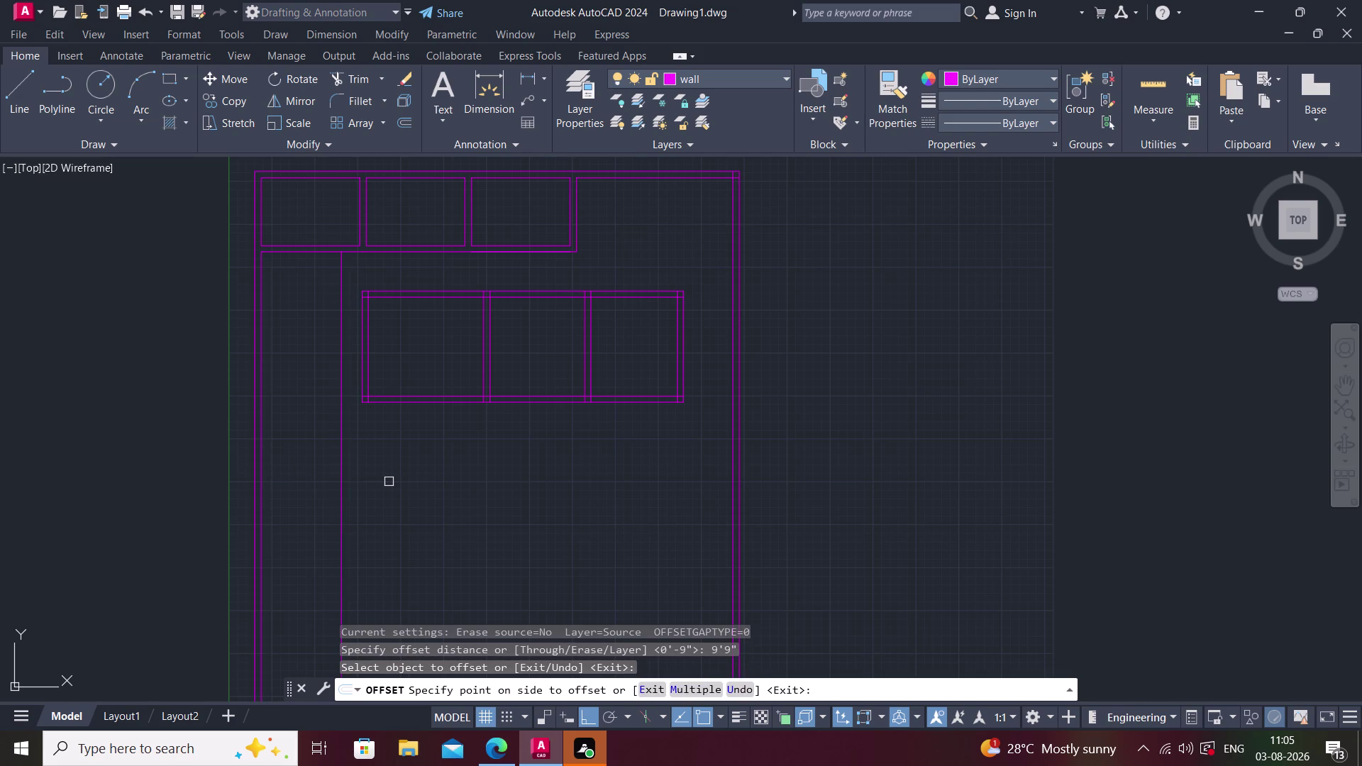
key(Escape)
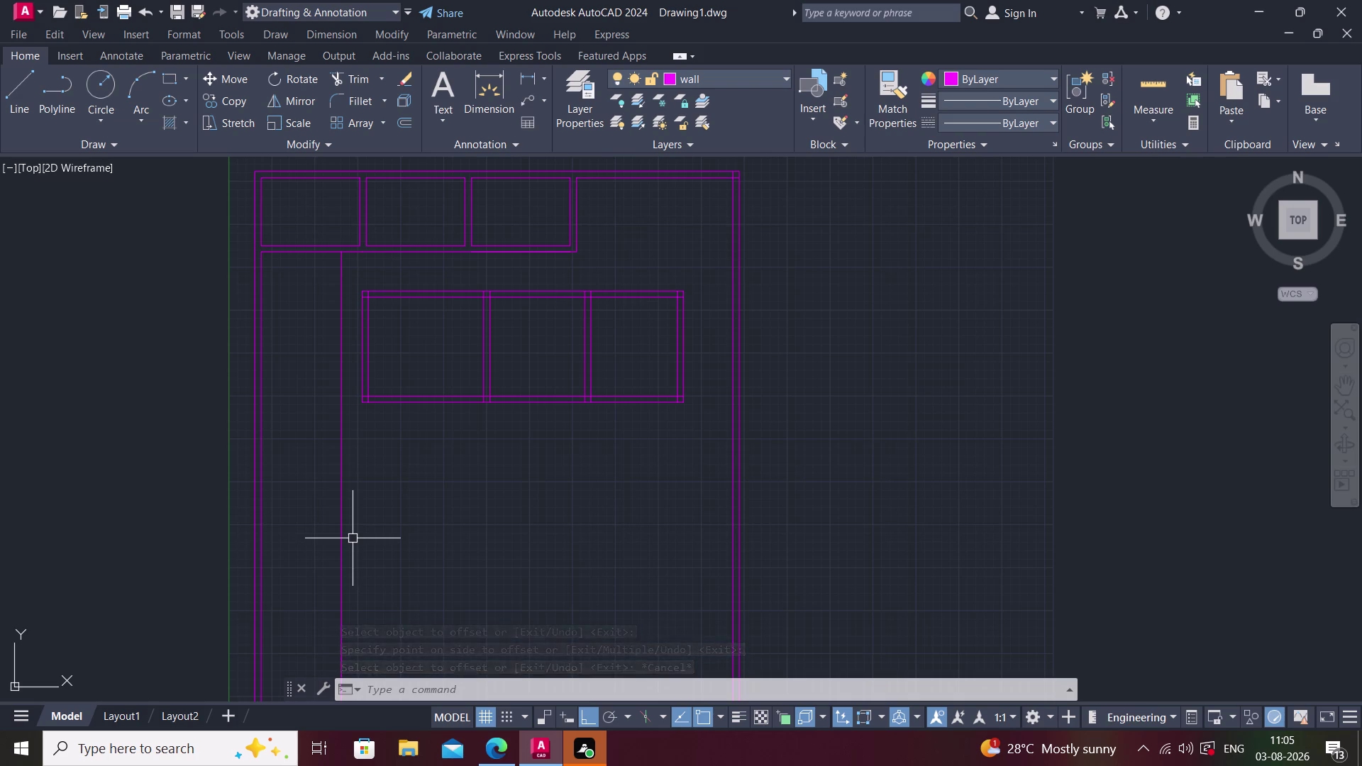
Offset that new vertical line 9" to the right for the wall's second face.
key(Escape)
key(space)
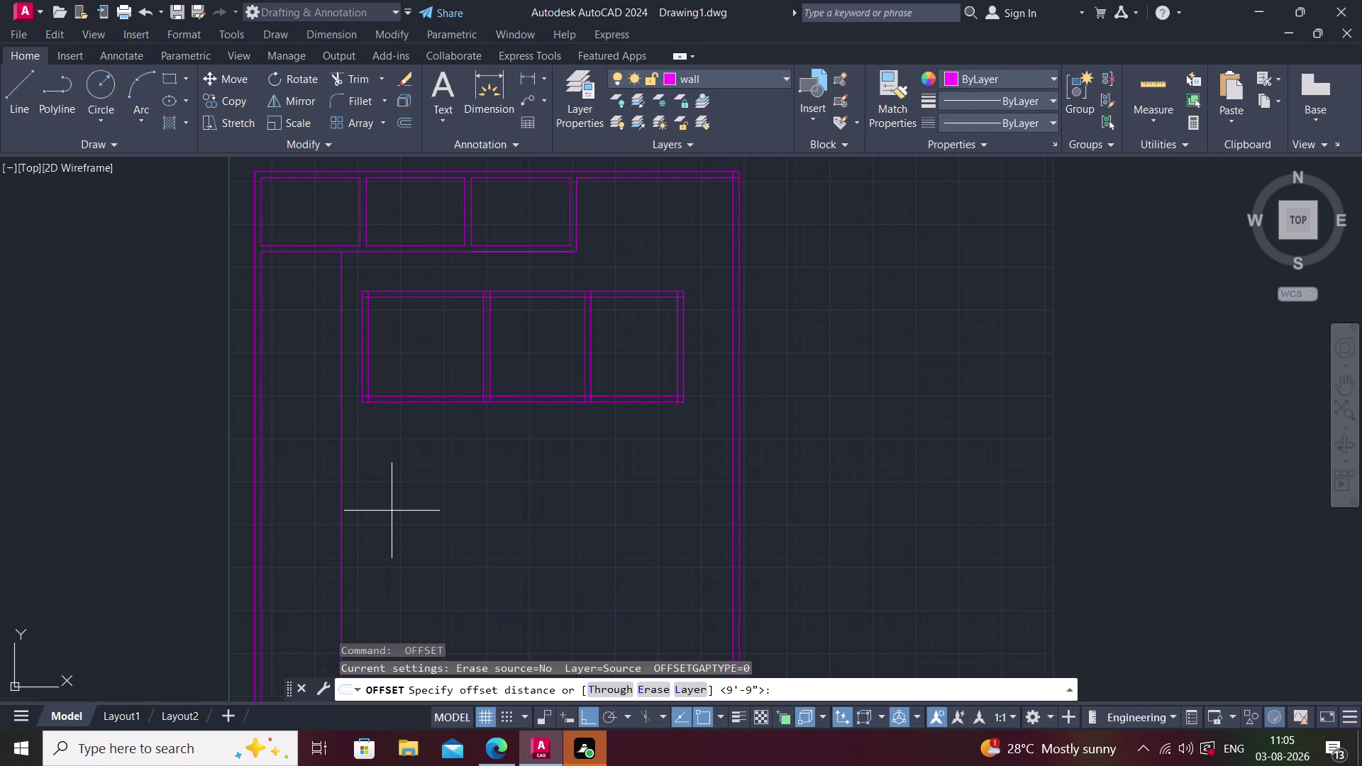
text(9)
text(")
key(Return)
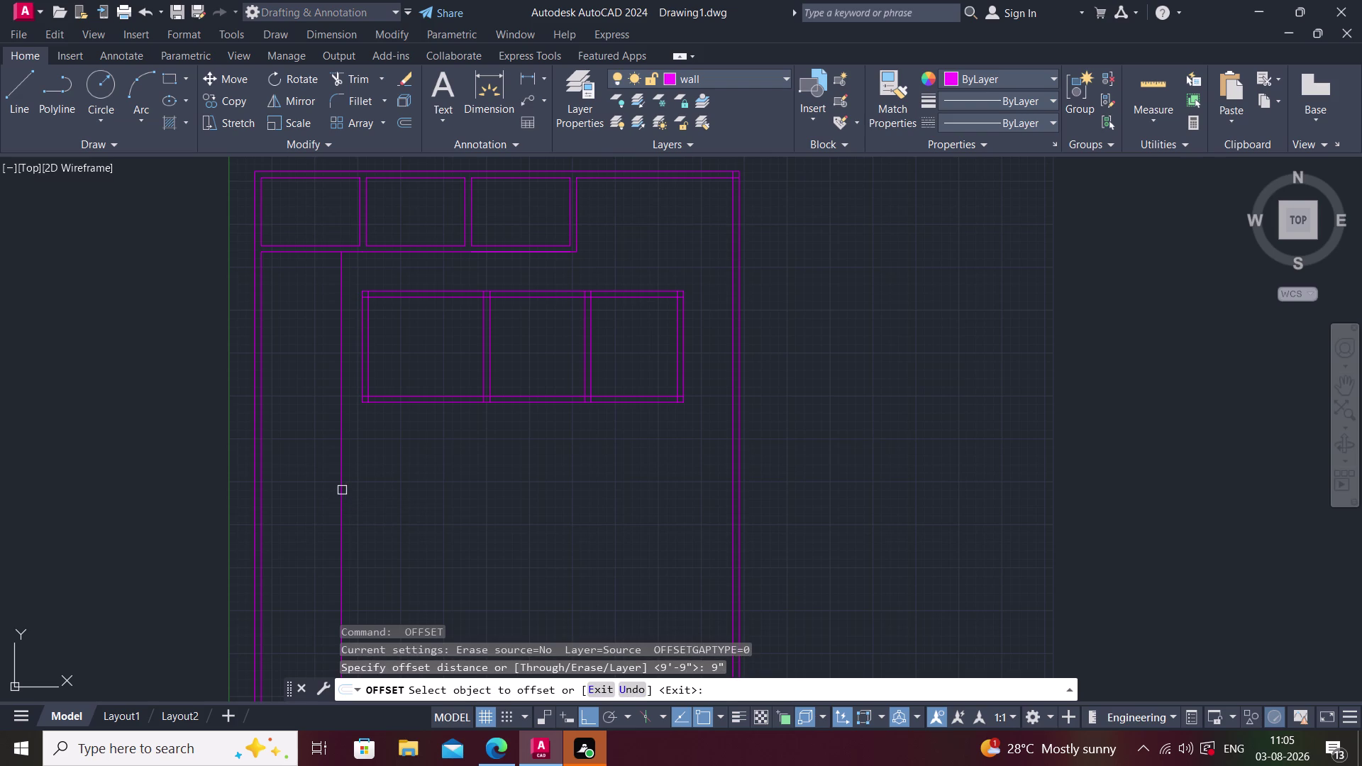
click(342, 490)
click(414, 496)
key(Escape)
middle_drag(369, 478, 381, 514)
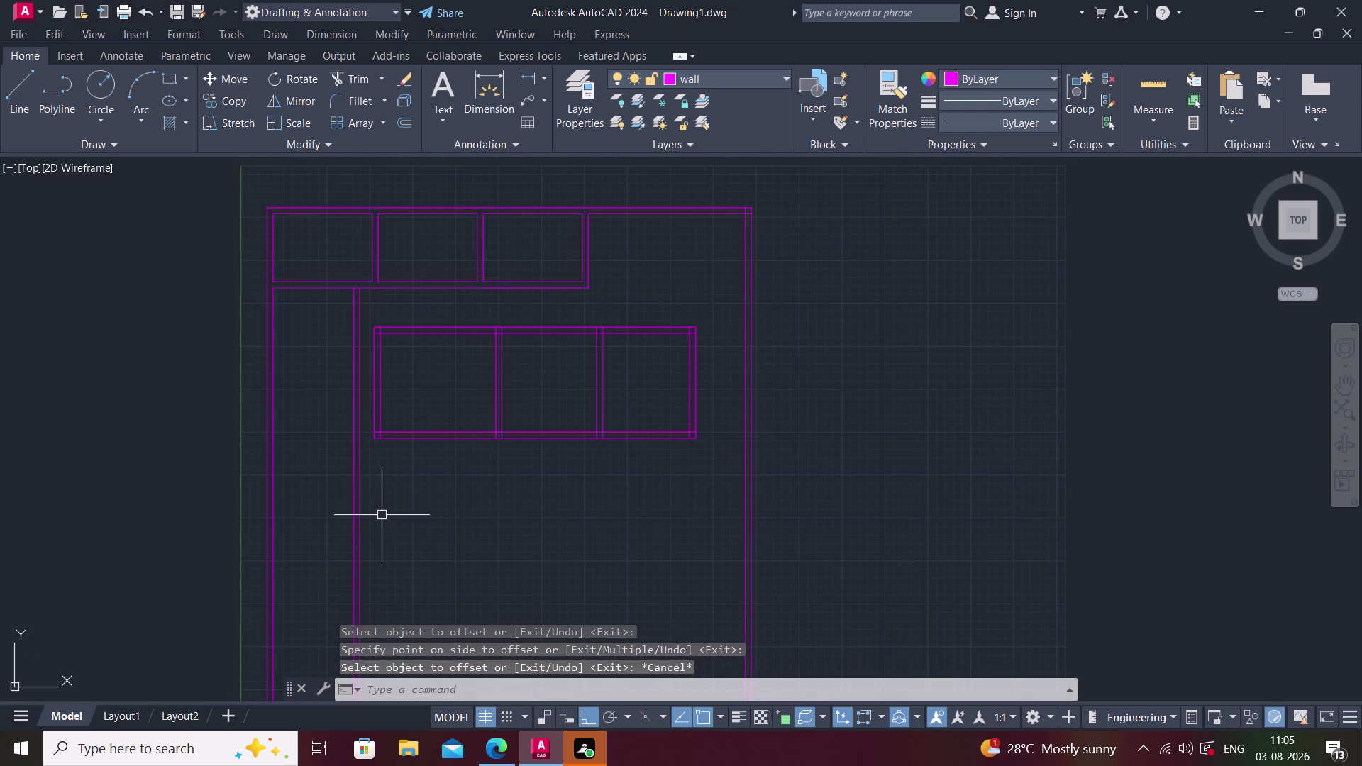
Extend the room row's bottom line to the left wall with EX.
text(ex)
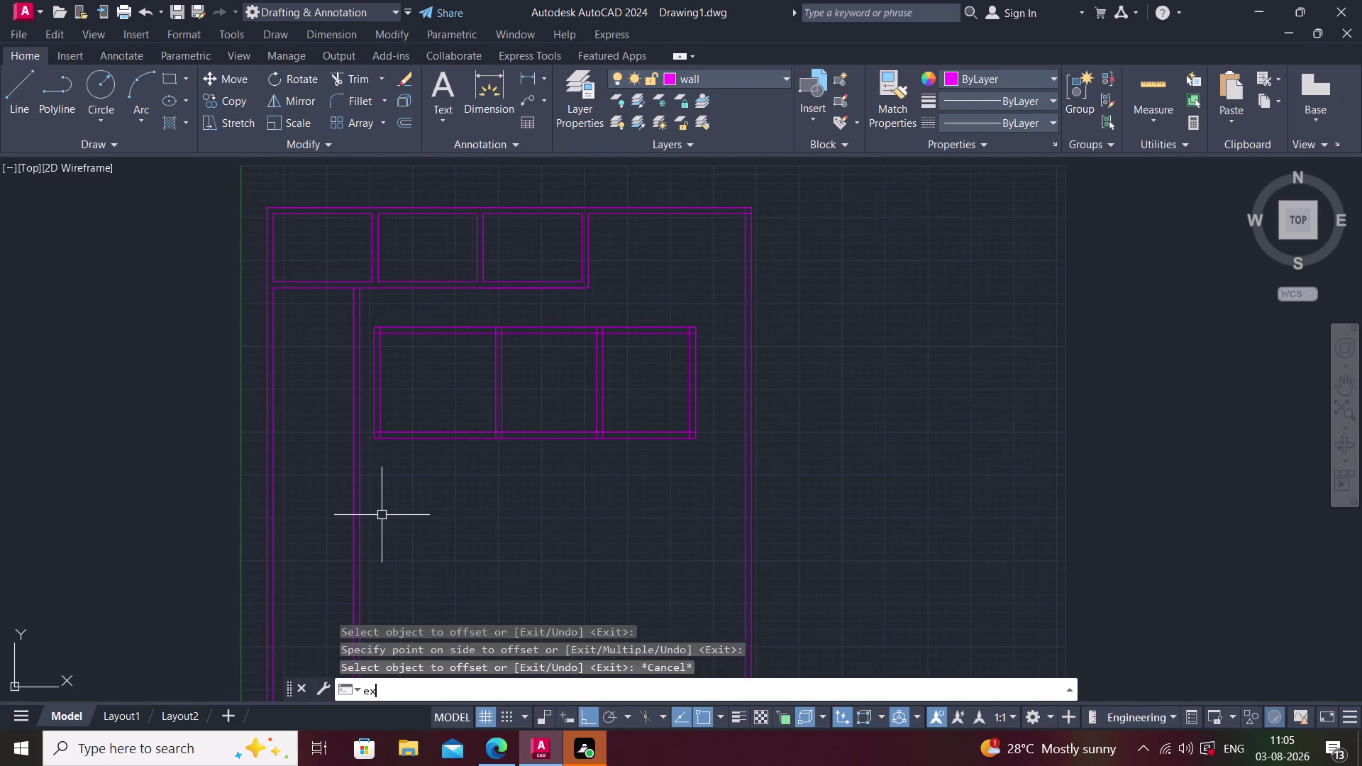
key(space)
click(411, 432)
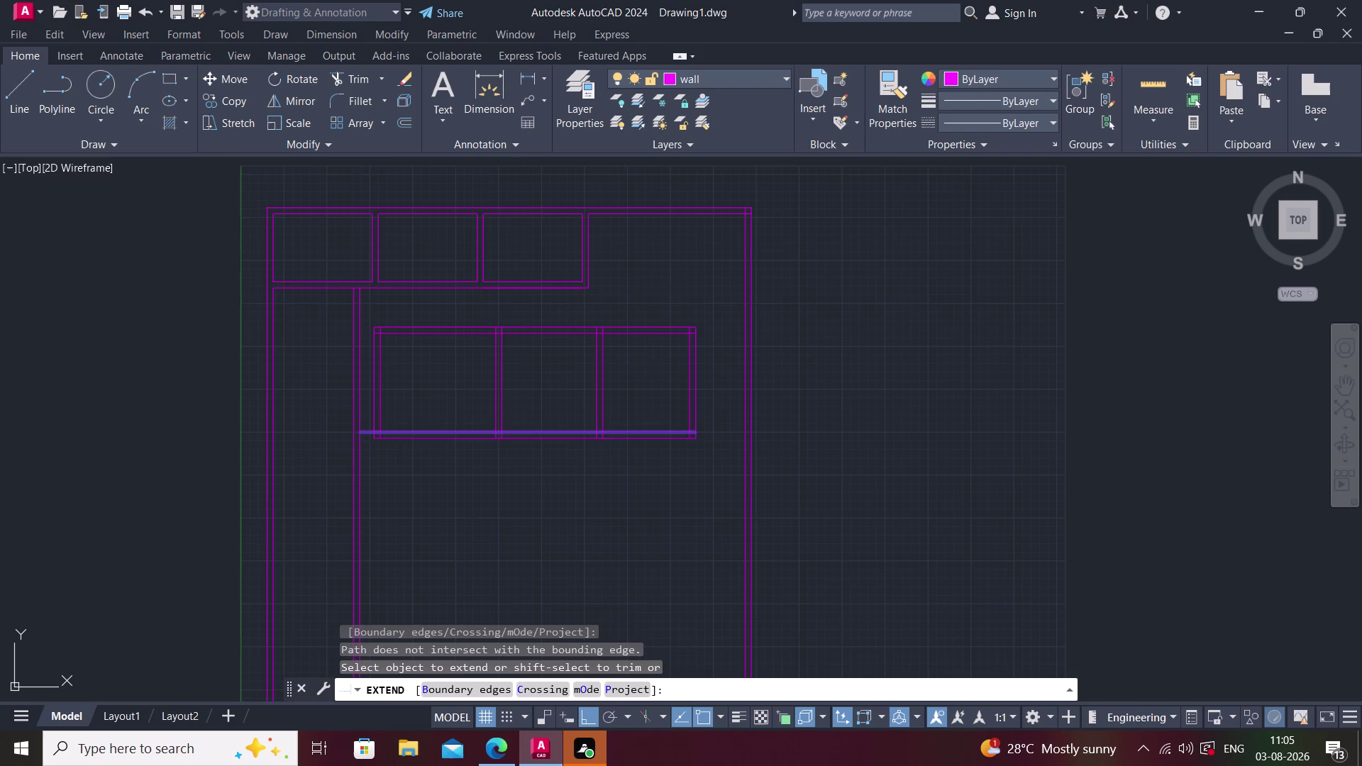
click(409, 443)
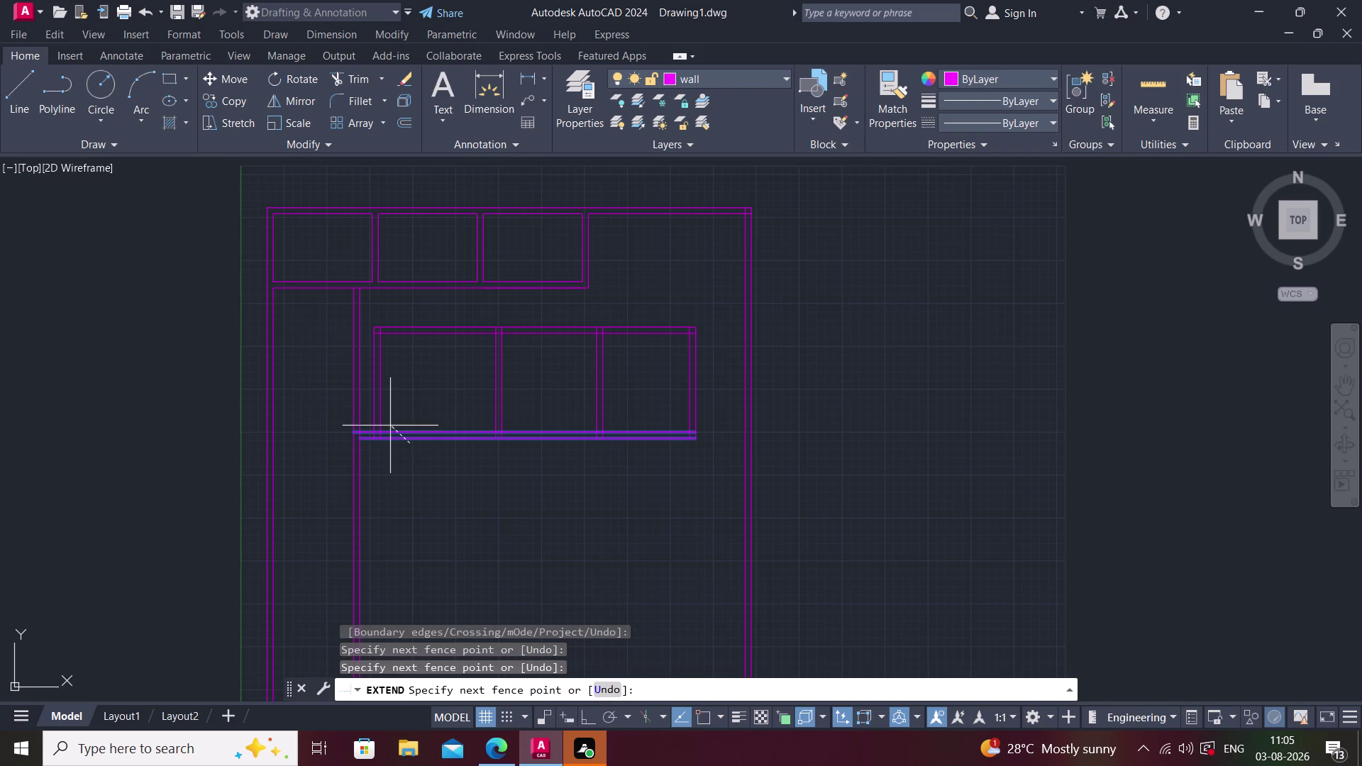
click(394, 413)
click(392, 430)
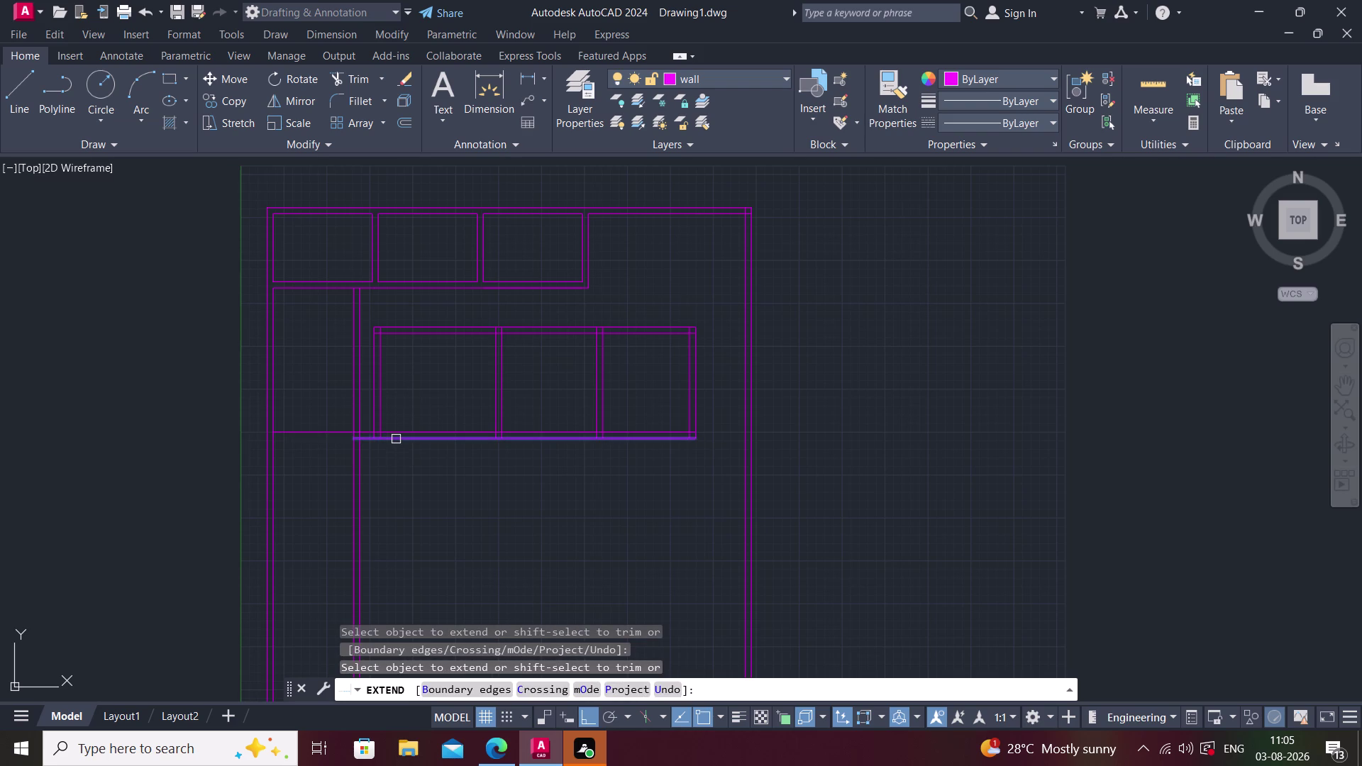
click(397, 436)
key(Escape)
Correct a mistyped trim command, cancel it, and recentre on the wall junction.
text(tt)
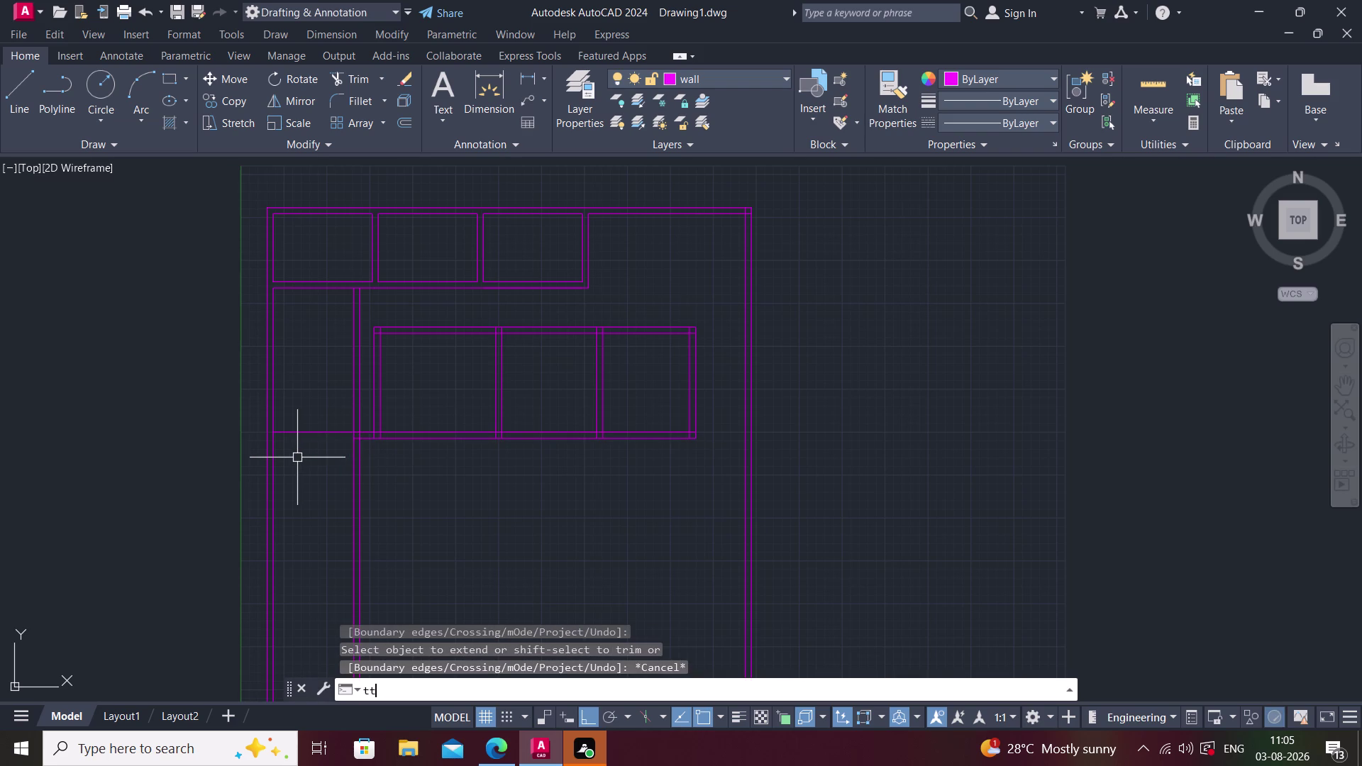
key(BackSpace)
key(r)
key(space)
click(335, 429)
key(Escape)
middle_drag(391, 485, 339, 469)
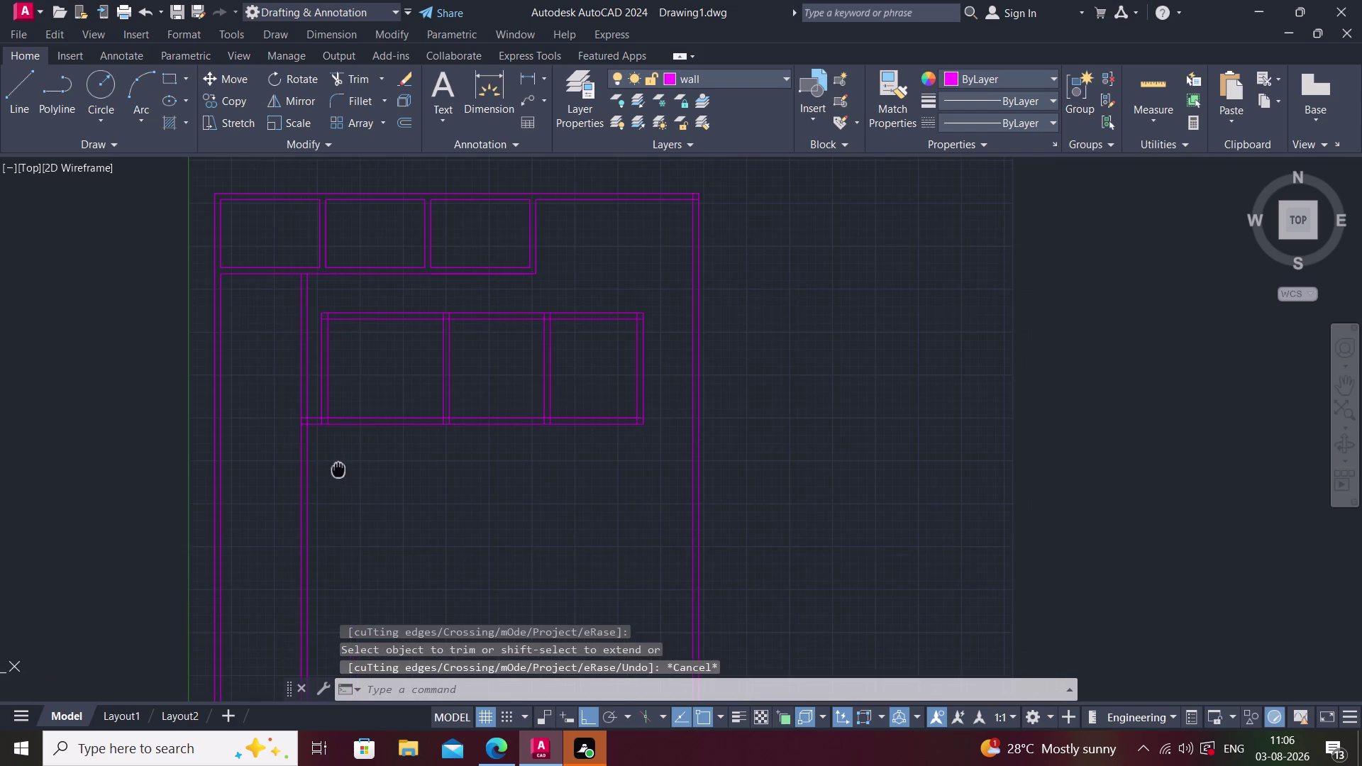
key(Escape)
middle_drag(357, 494, 328, 468)
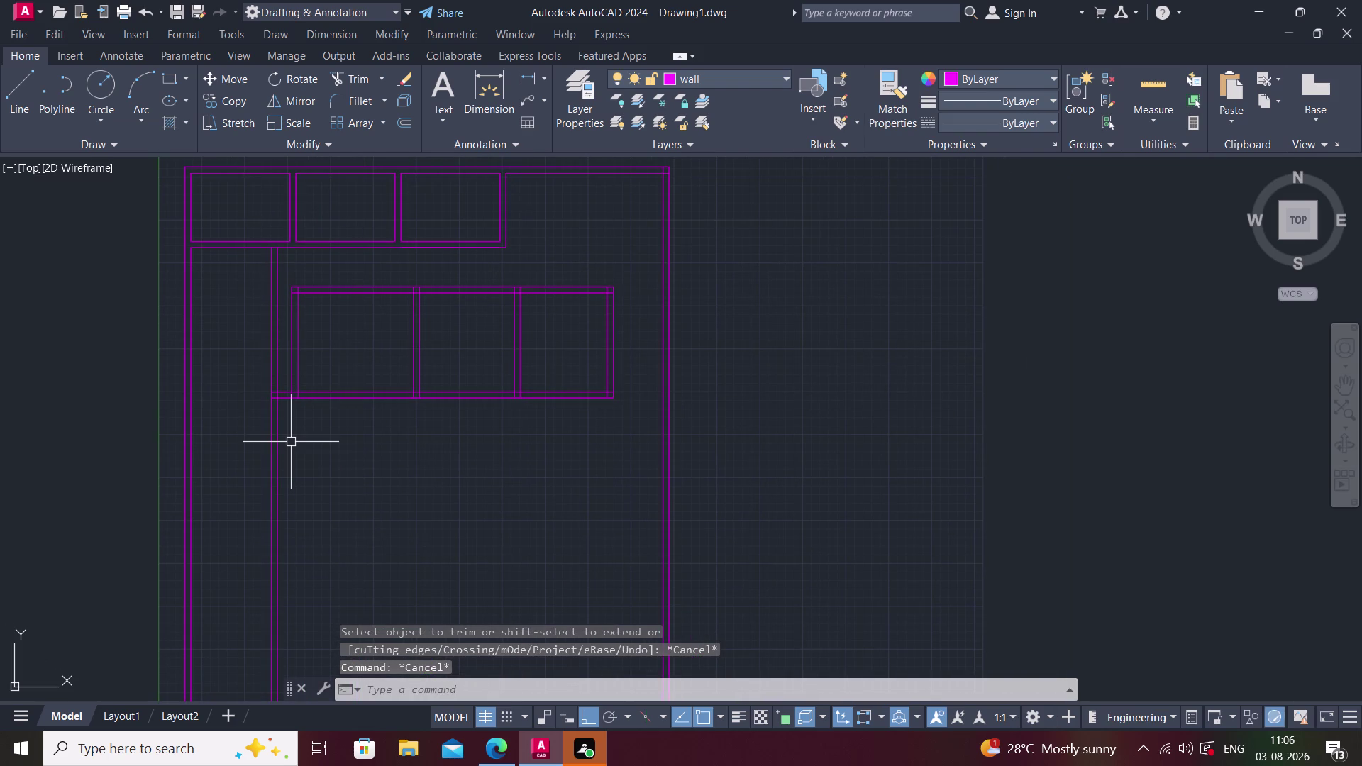
Trim the overlapping wall lines above the junction for a clean corner.
text(tr)
key(space)
click(276, 333)
click(273, 329)
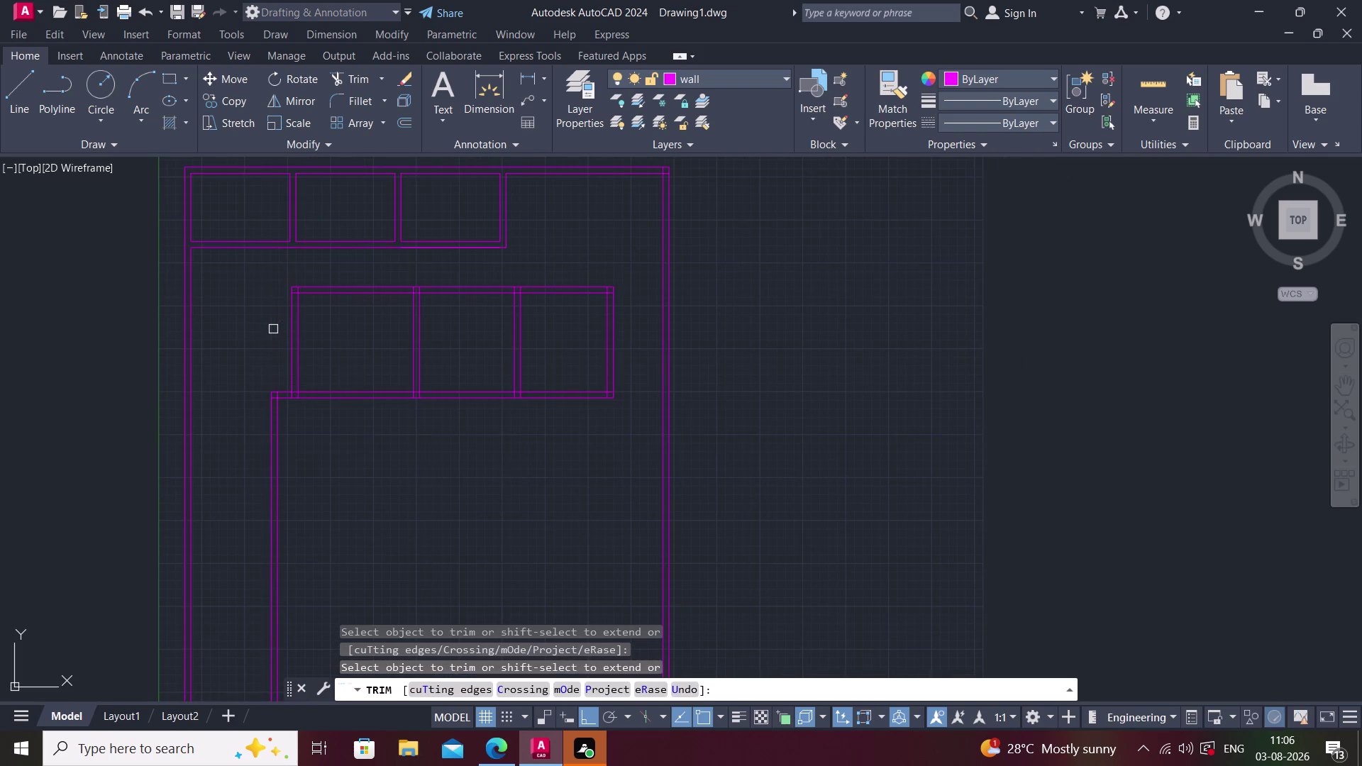
key(Escape)
middle_drag(379, 576, 328, 556)
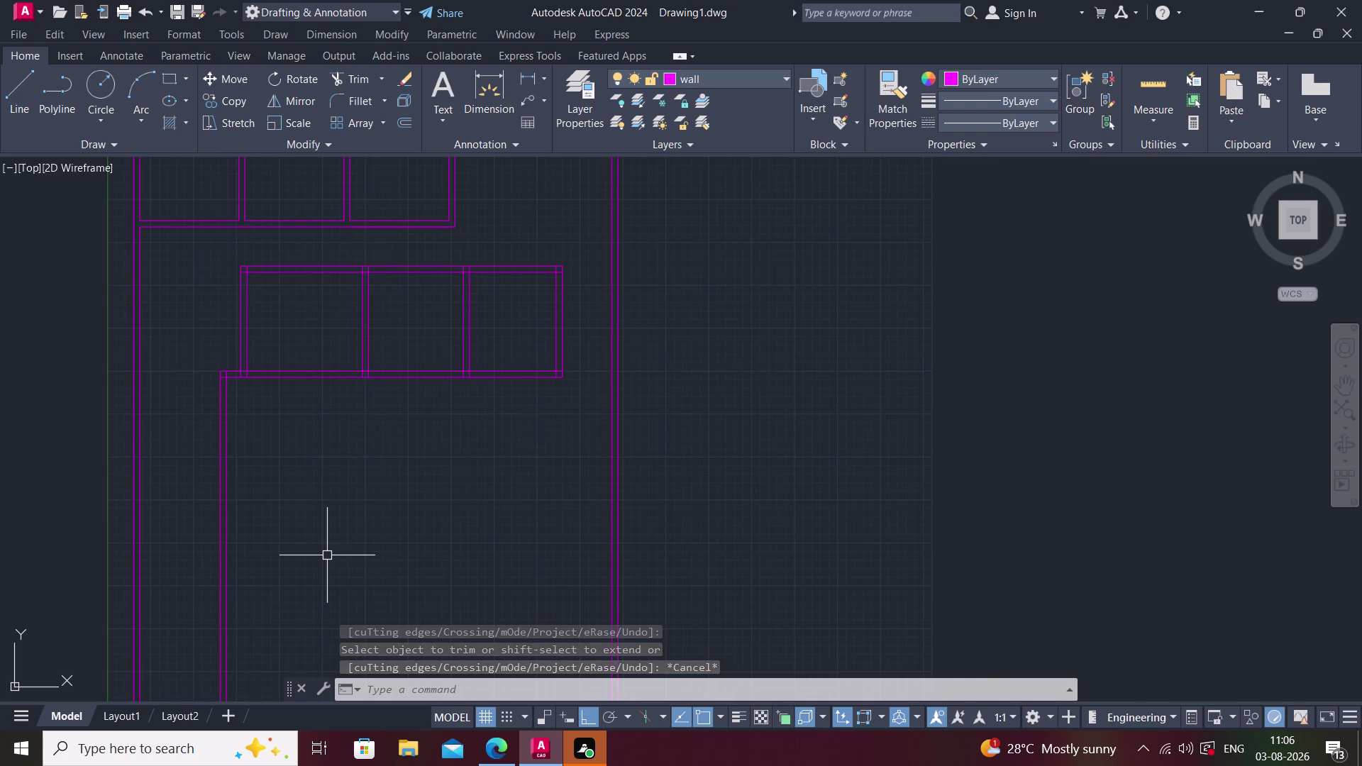
key(o)
key(Return)
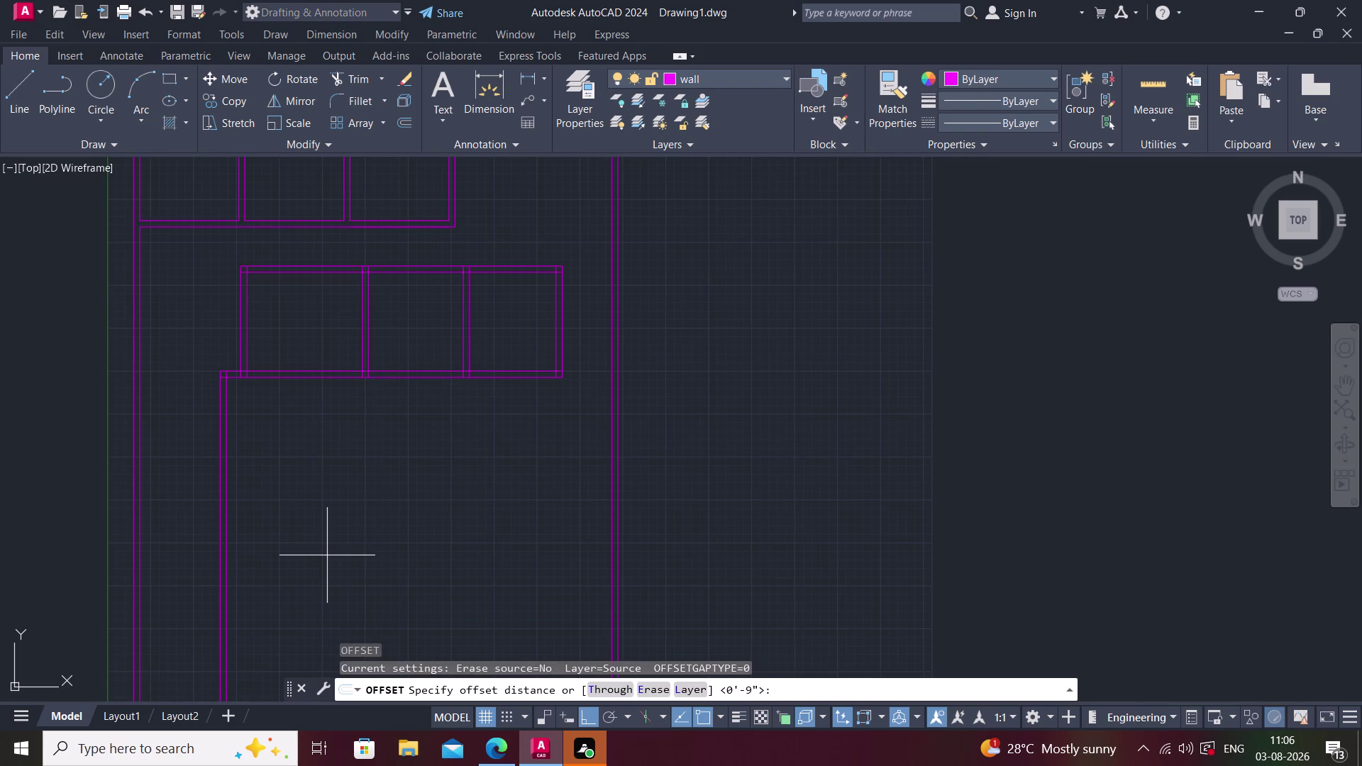
Offset the new wall's line 12'3" to the right.
text(12')
text(3")
key(Return)
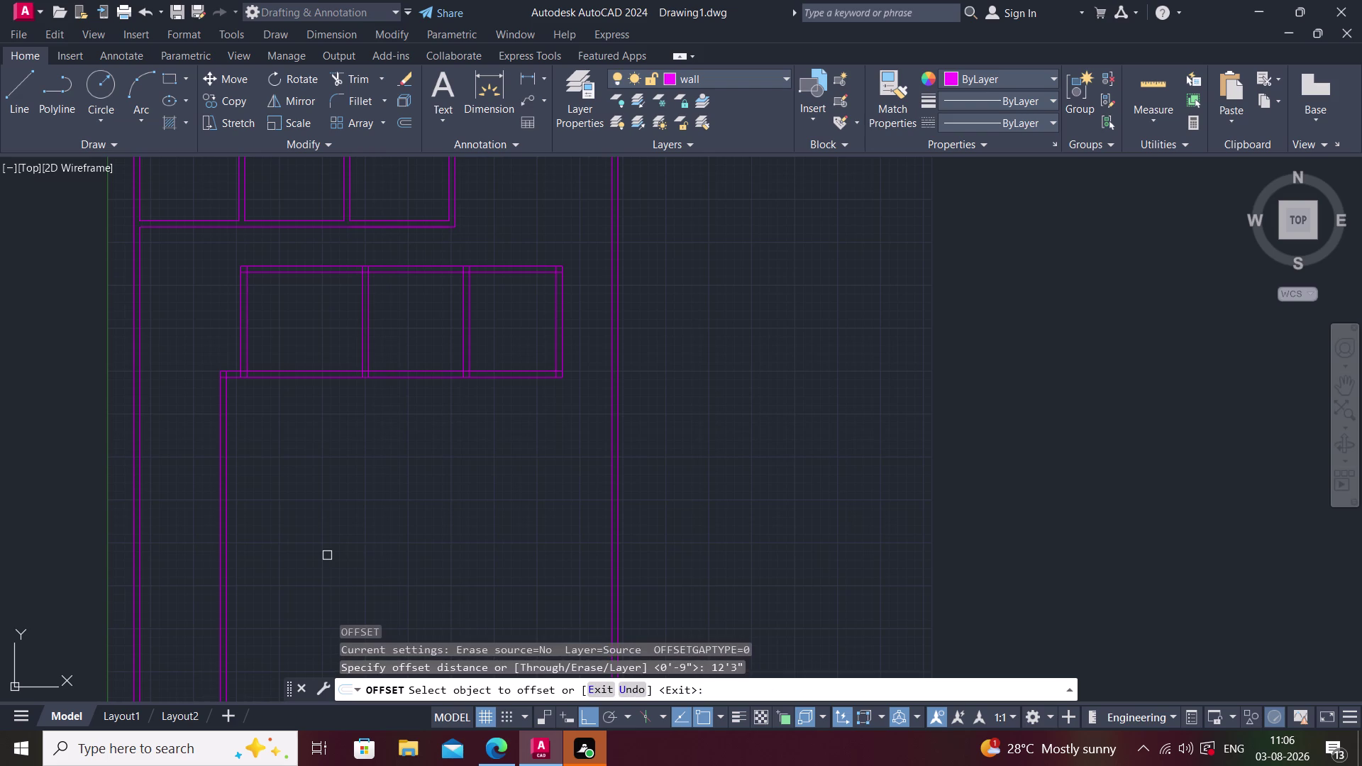
click(229, 502)
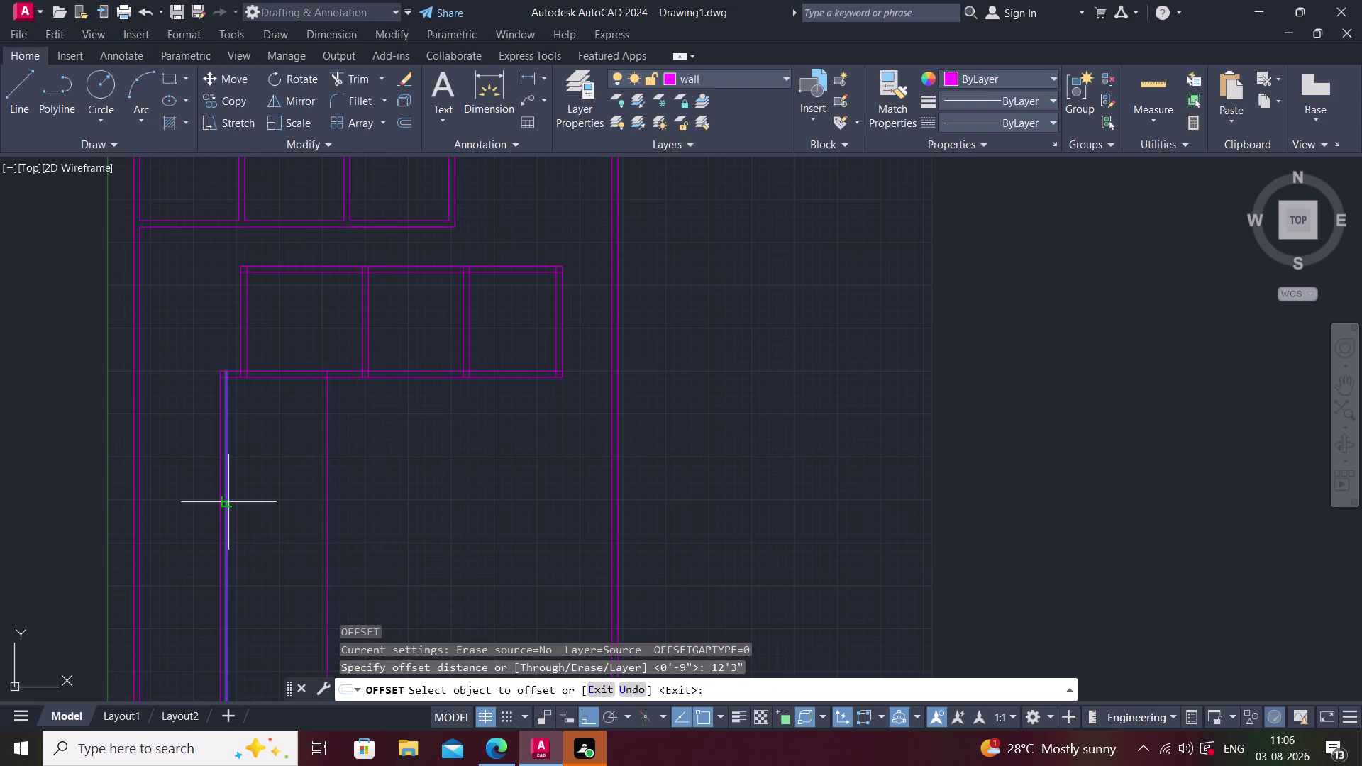
click(351, 507)
key(space)
Offset that line 9" to the right to form the wall's second face.
key(space)
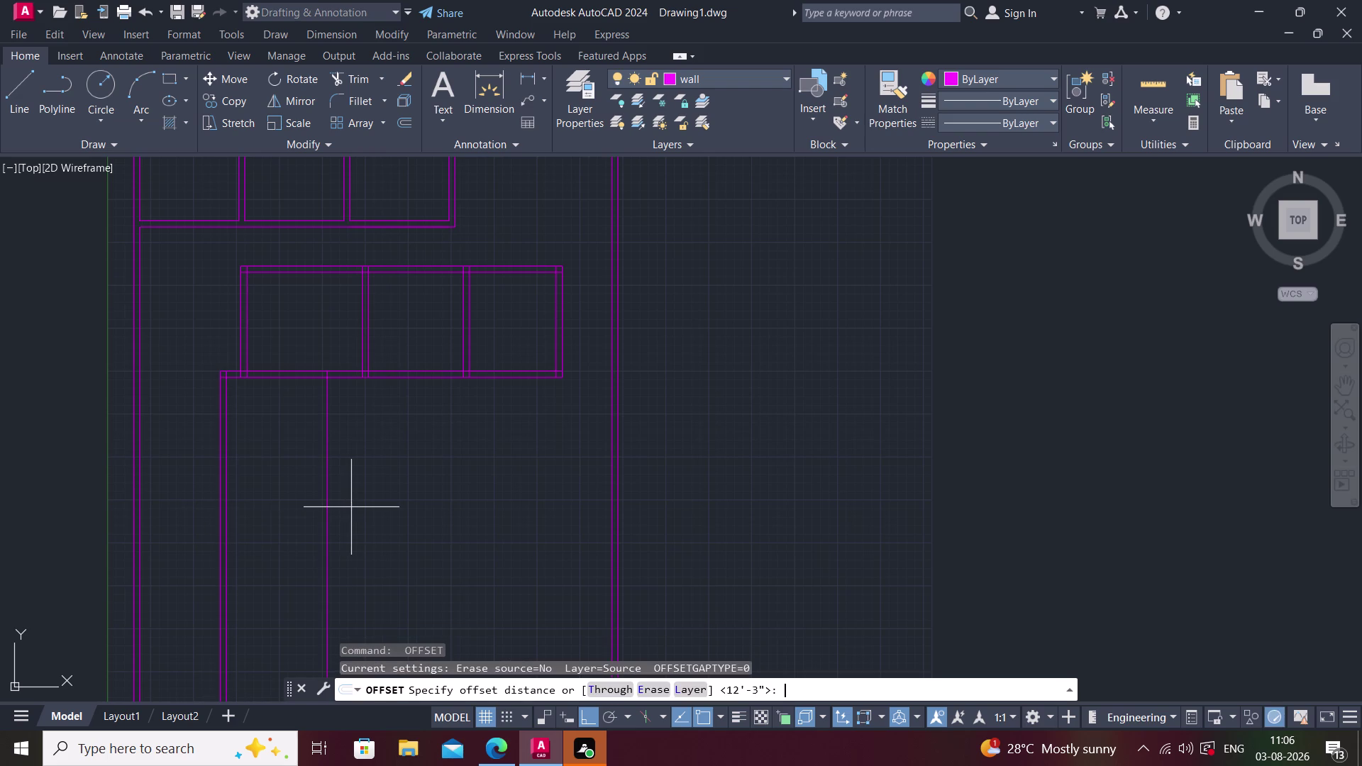
text(9")
key(Return)
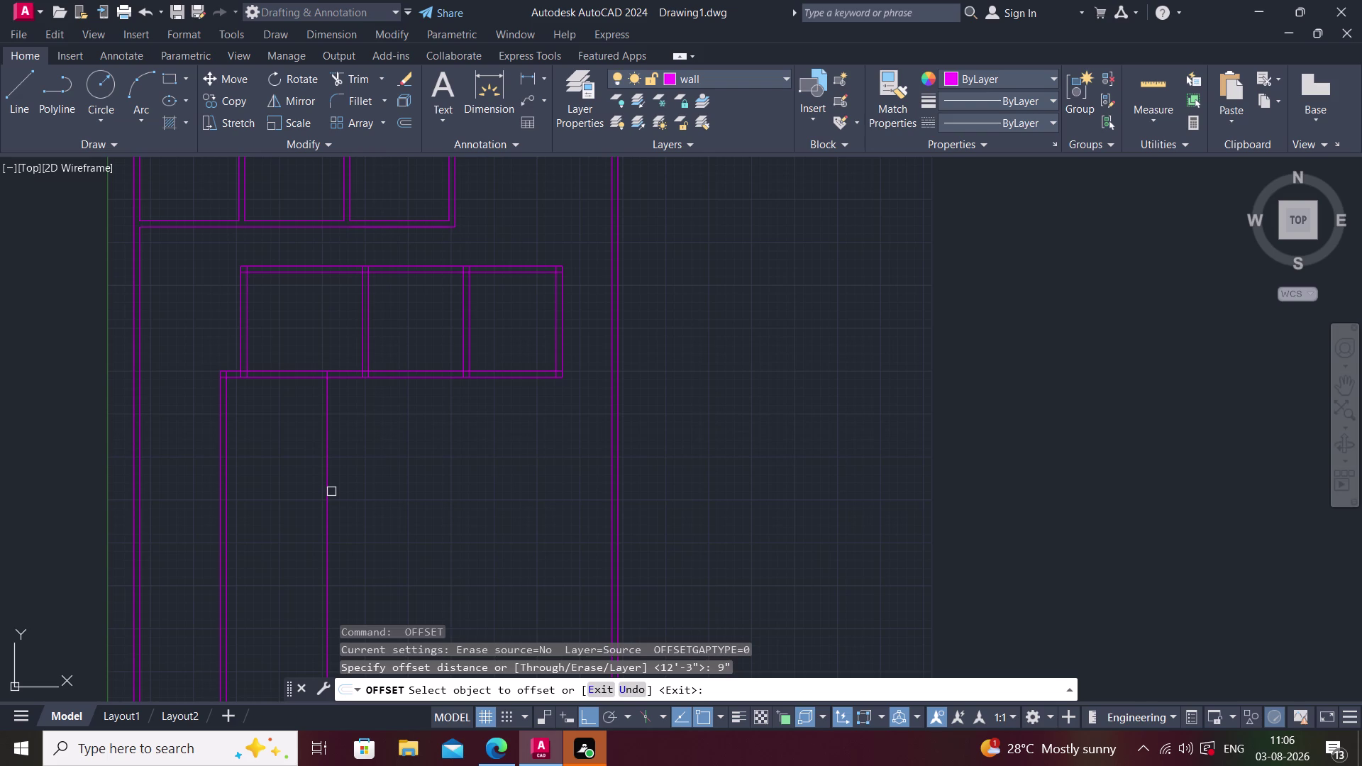
click(327, 479)
click(361, 484)
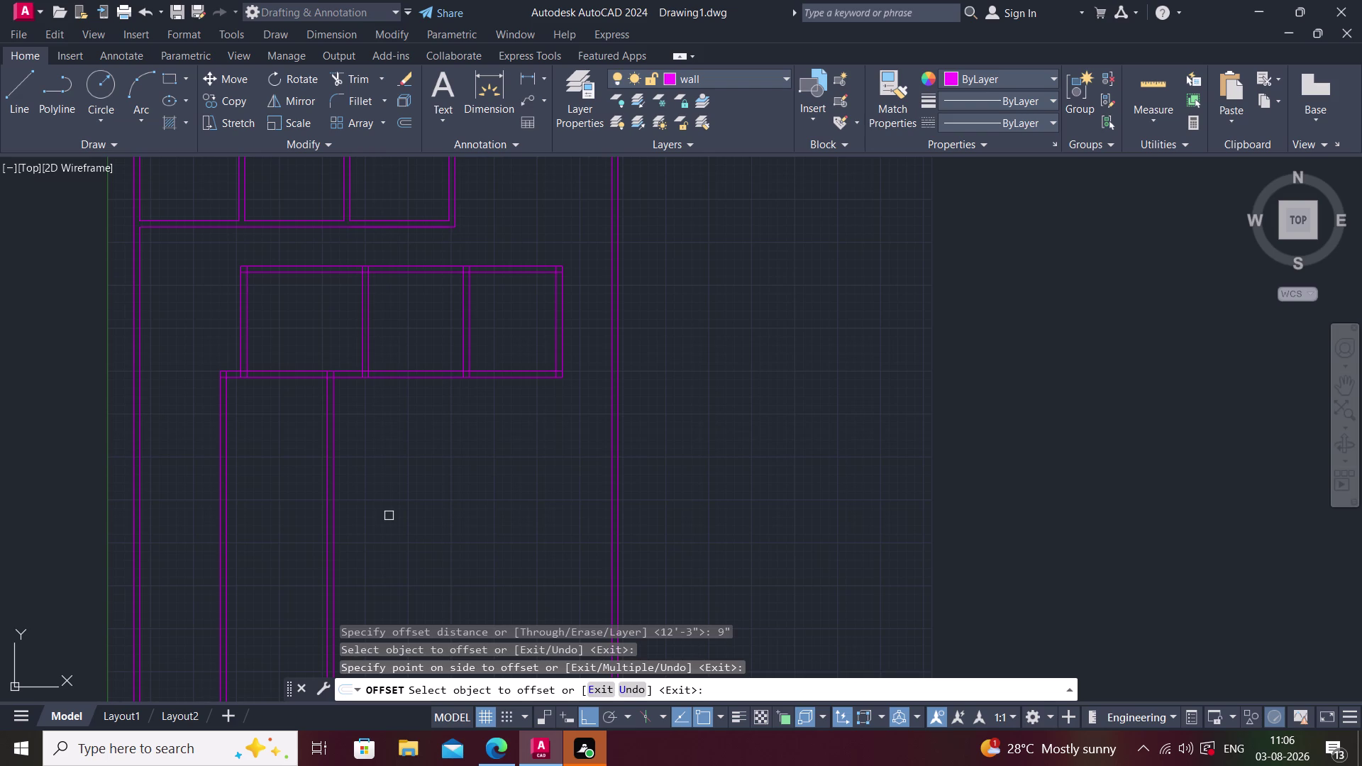
Offset the latest vertical wall line 15'9" to the right.
key(space)
key(space)
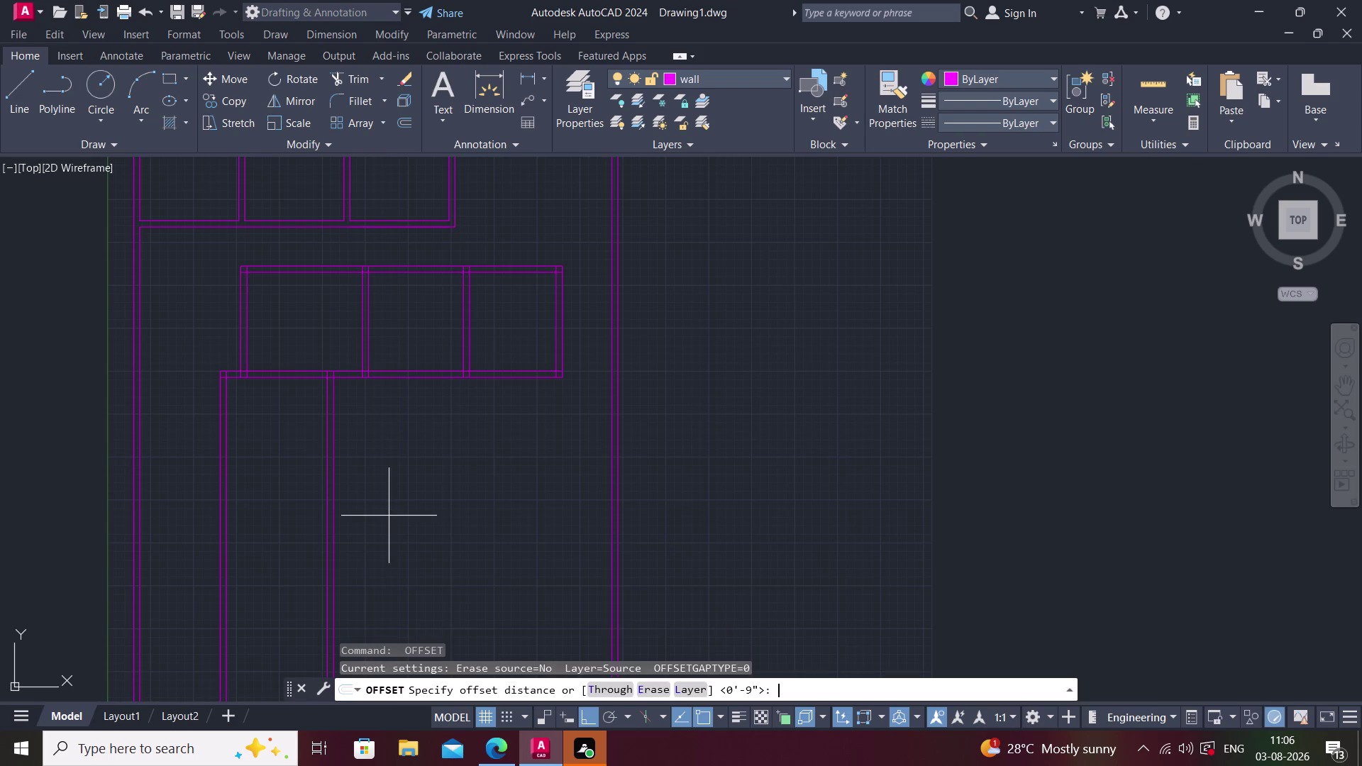
text(15')
text(9")
key(Return)
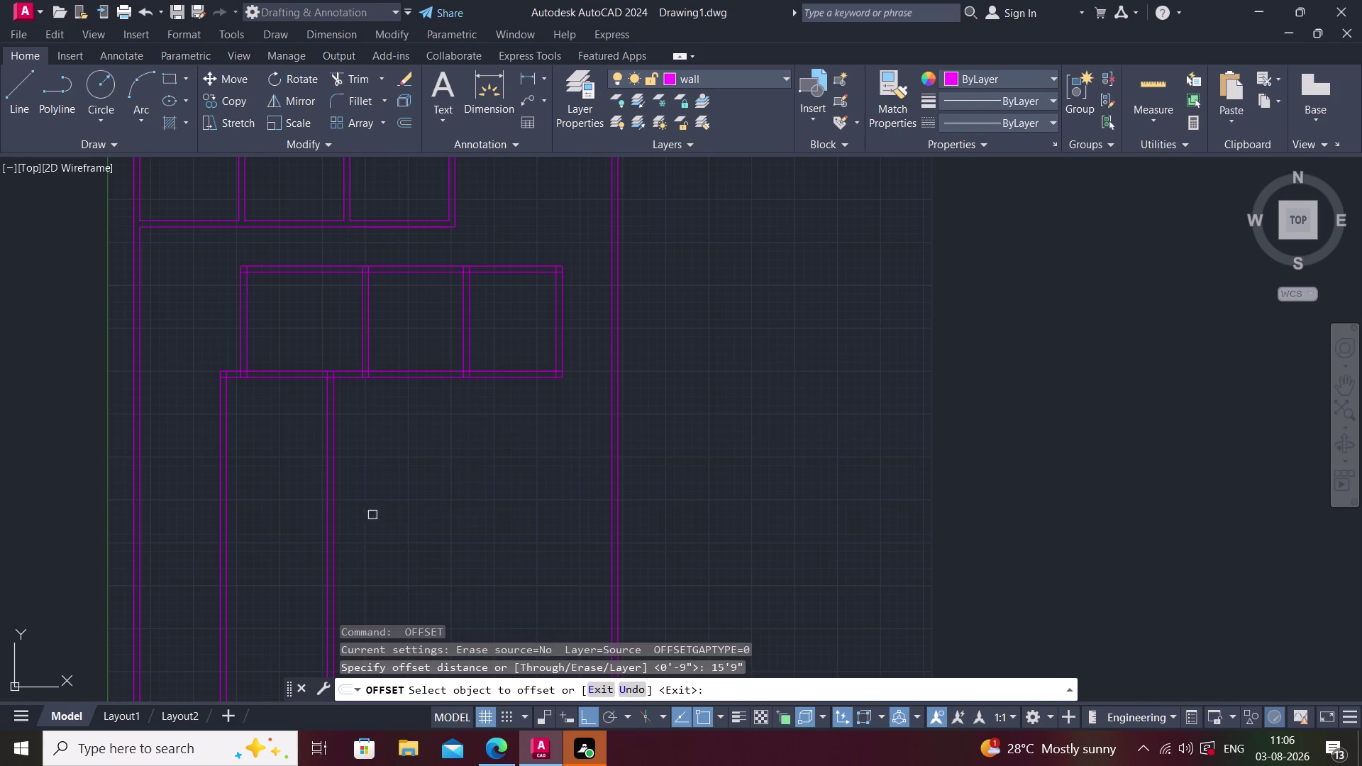
scroll(up, 3)
click(332, 499)
click(432, 497)
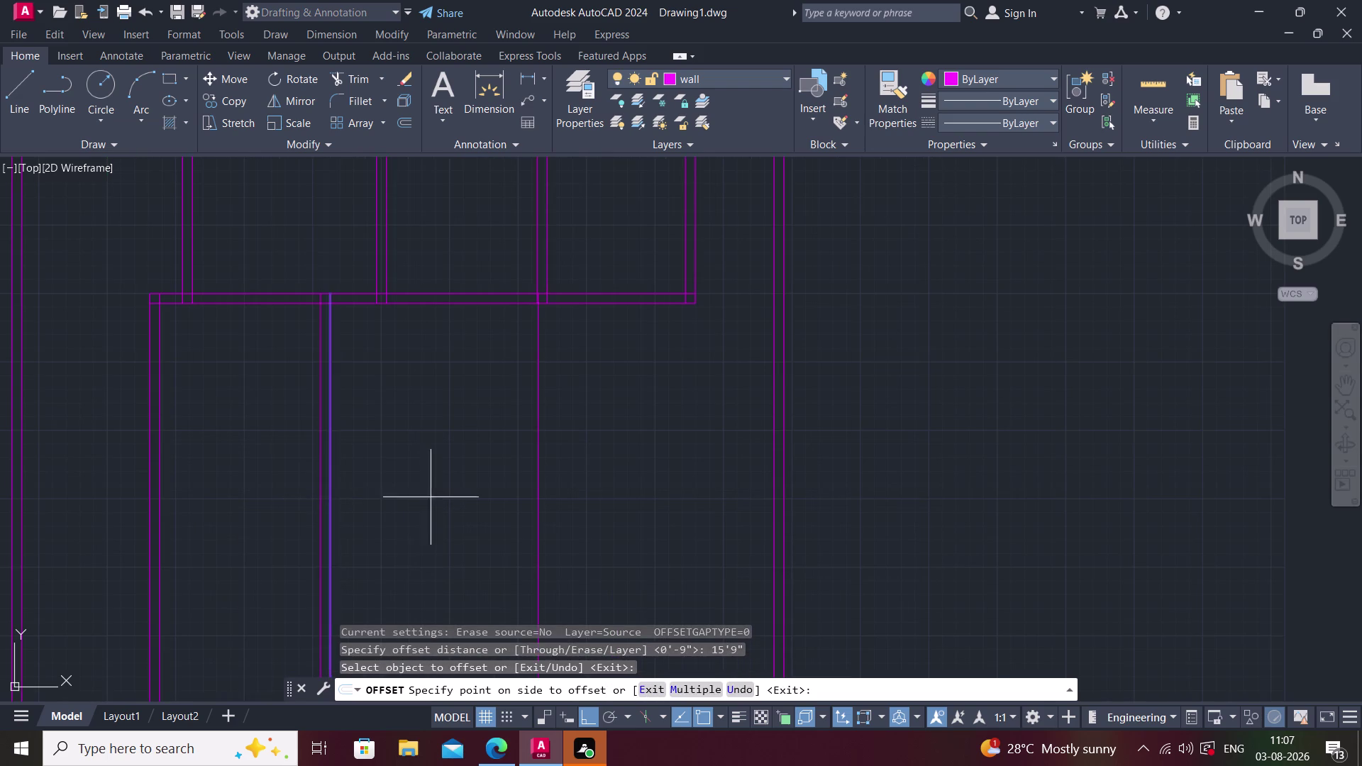
key(space)
Offset the new vertical line 9" to give that wall its thickness.
key(space)
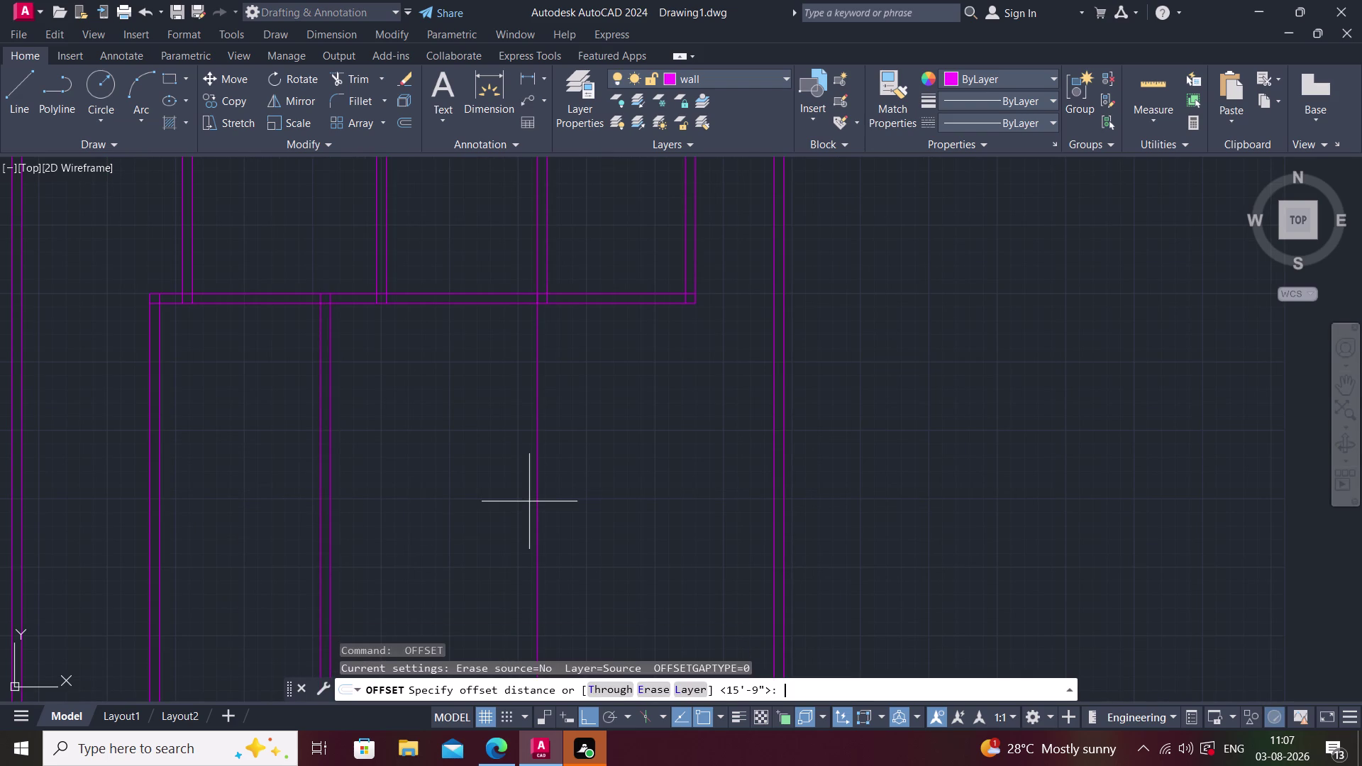
text(9")
key(Return)
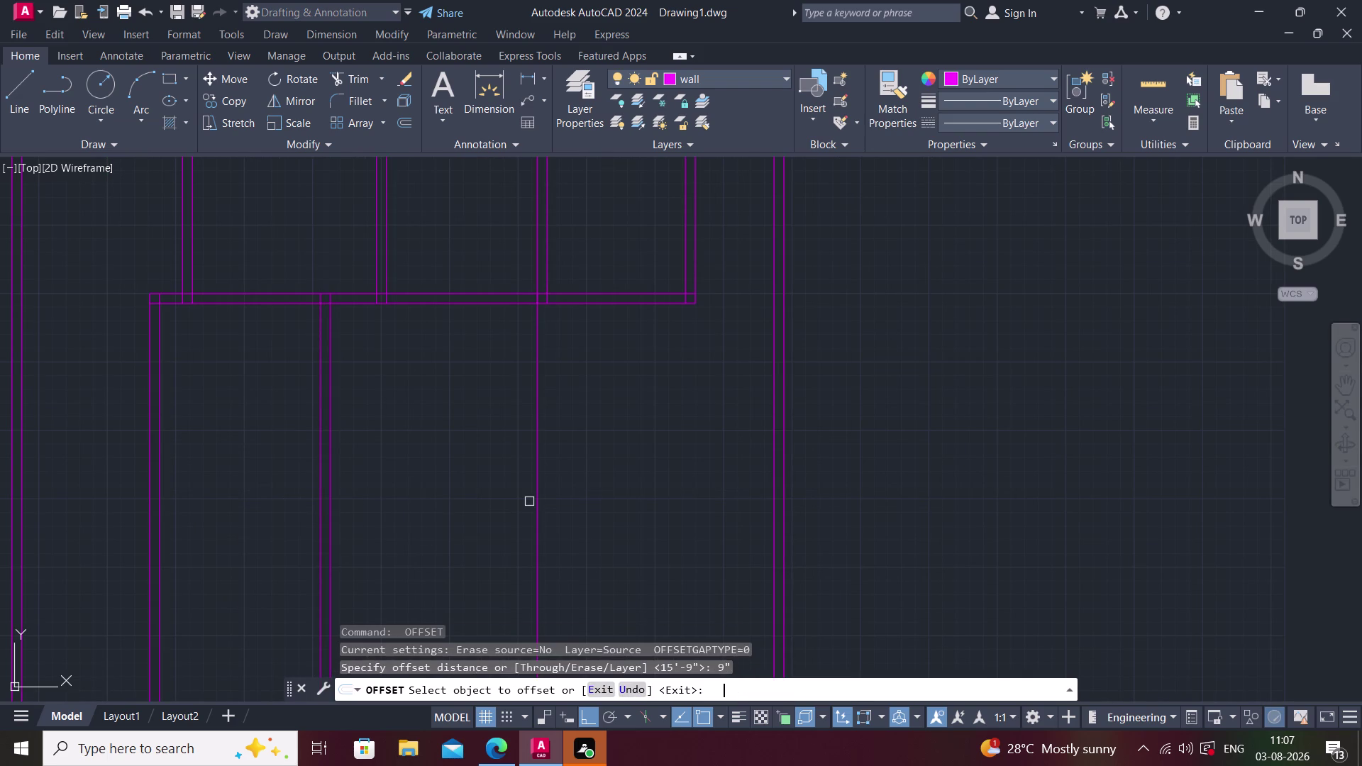
click(537, 472)
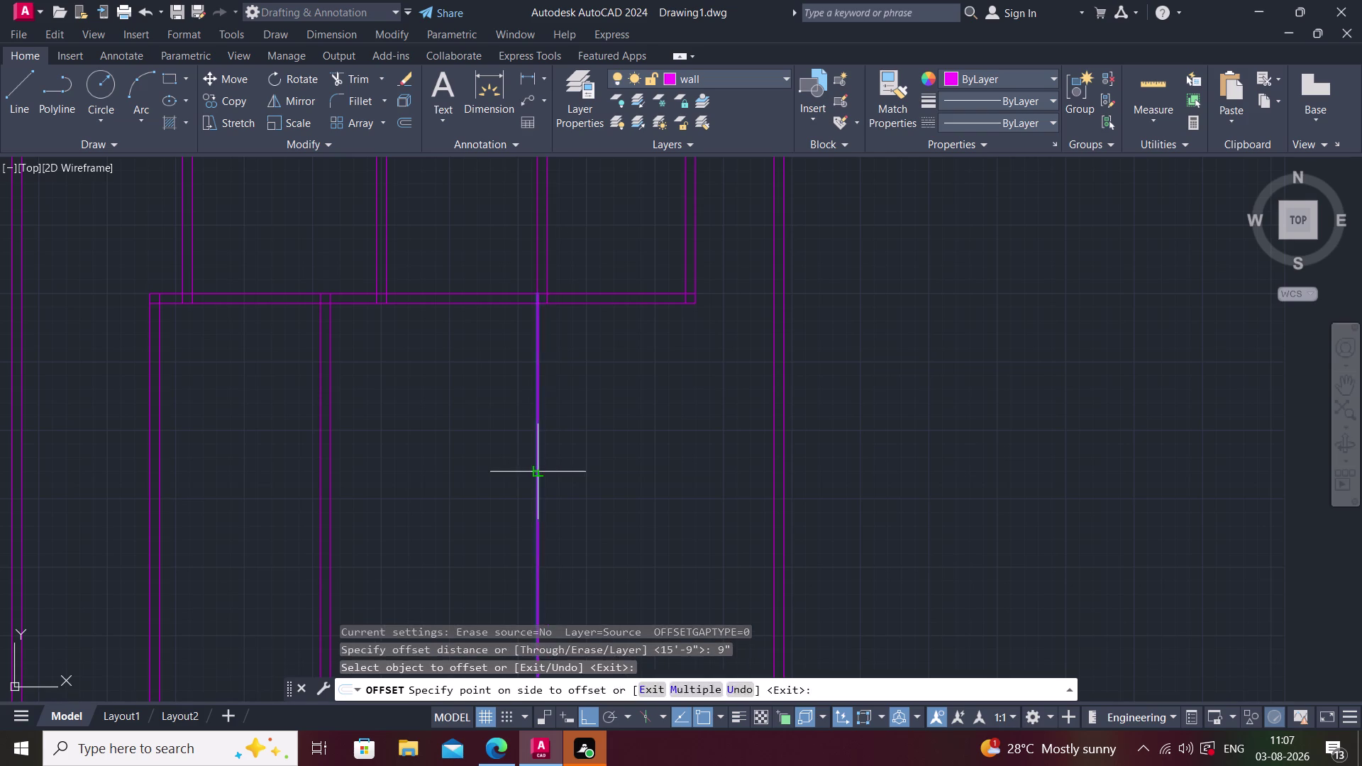
click(558, 474)
middle_drag(629, 477, 572, 476)
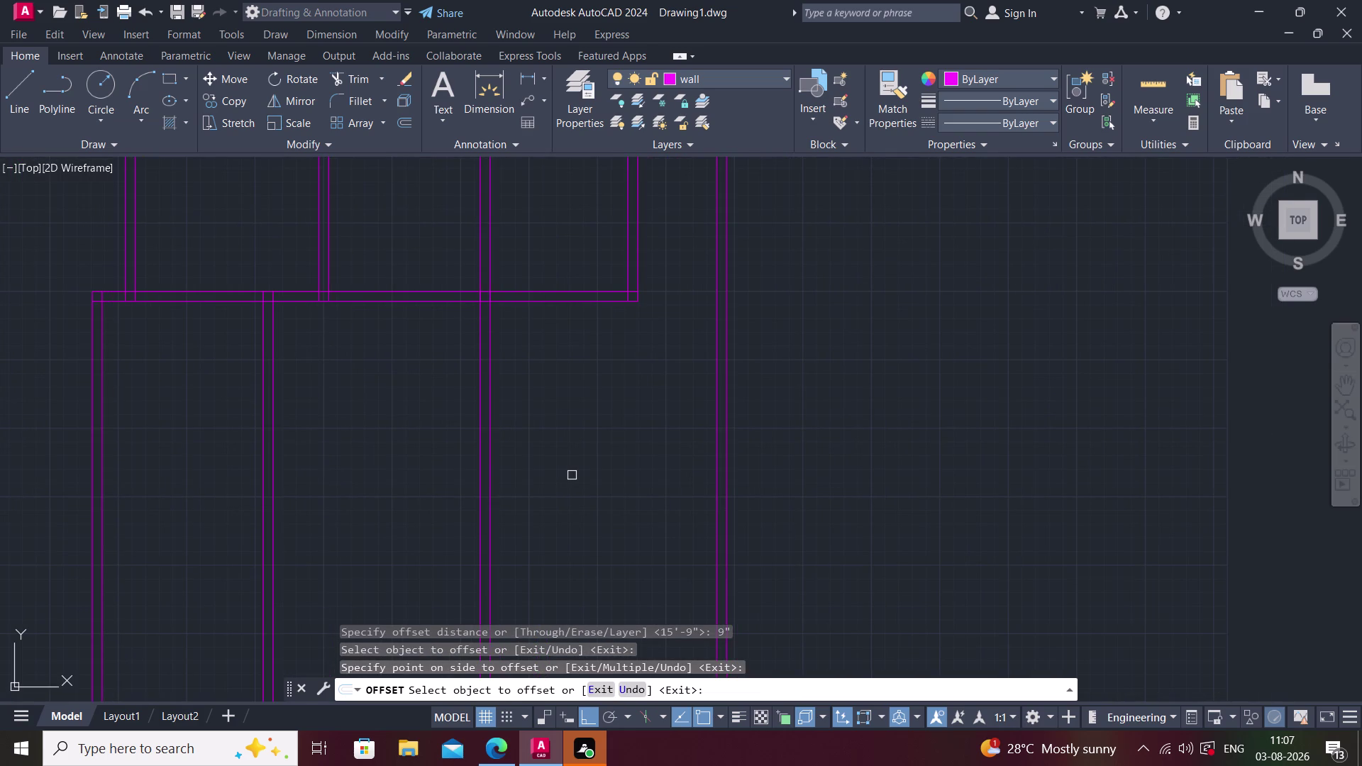
Offset the middle vertical wall line 13' to the right.
key(space)
text(13)
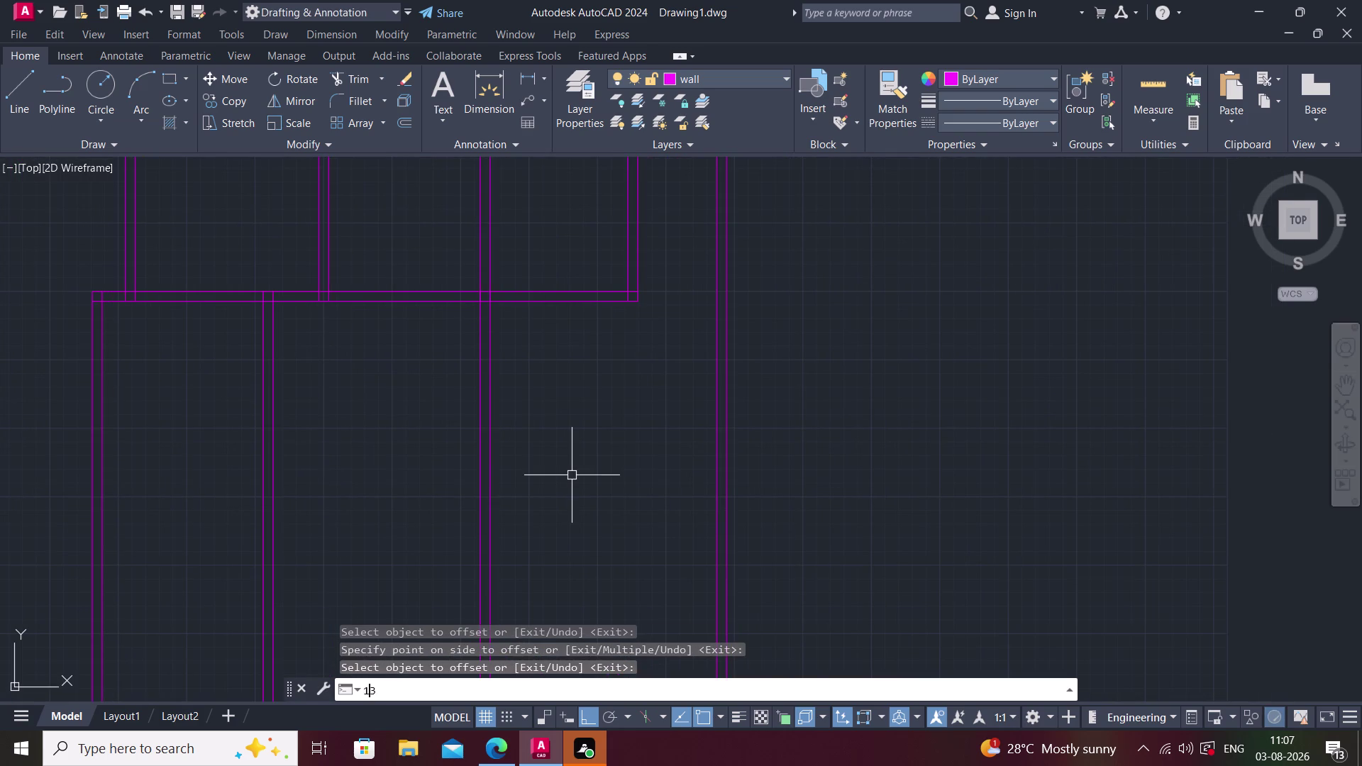
text(')
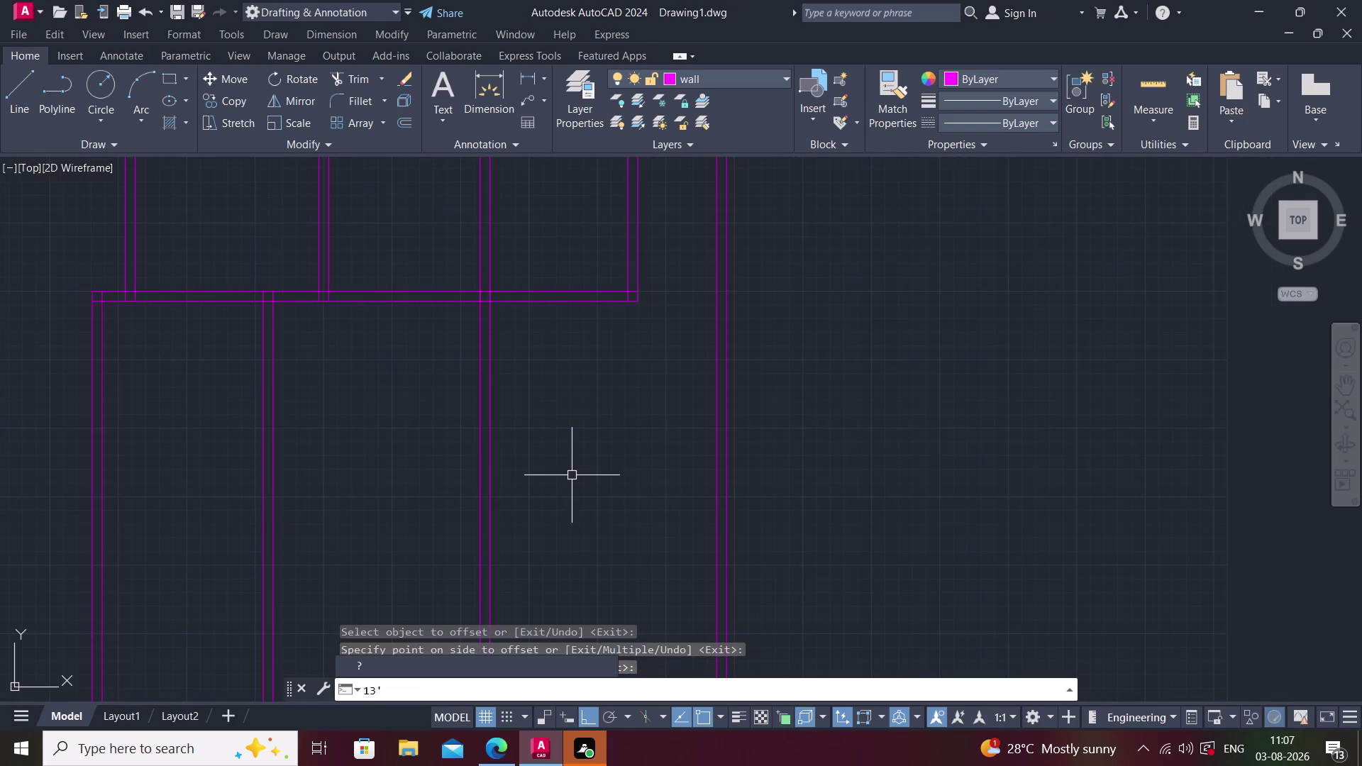
key(Return)
key(Escape)
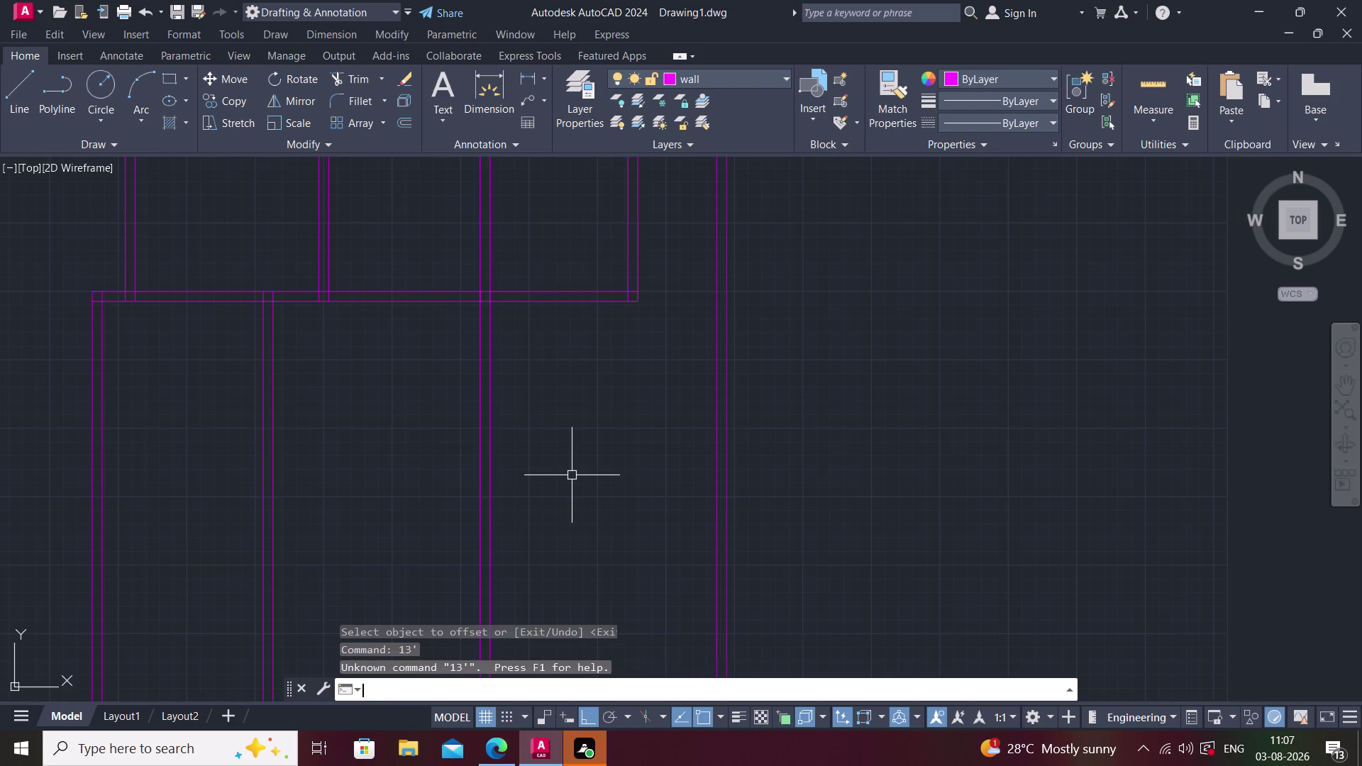
key(space)
text(13)
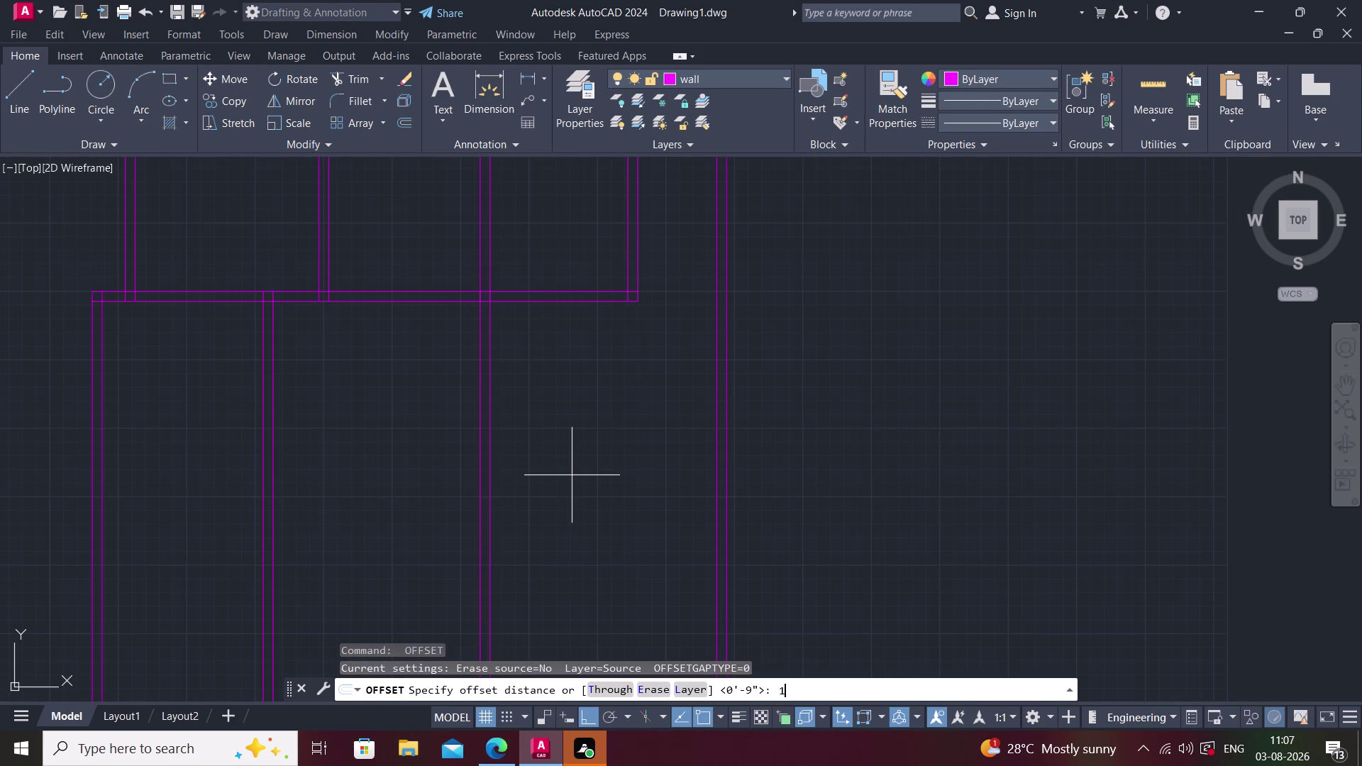
text(')
key(Return)
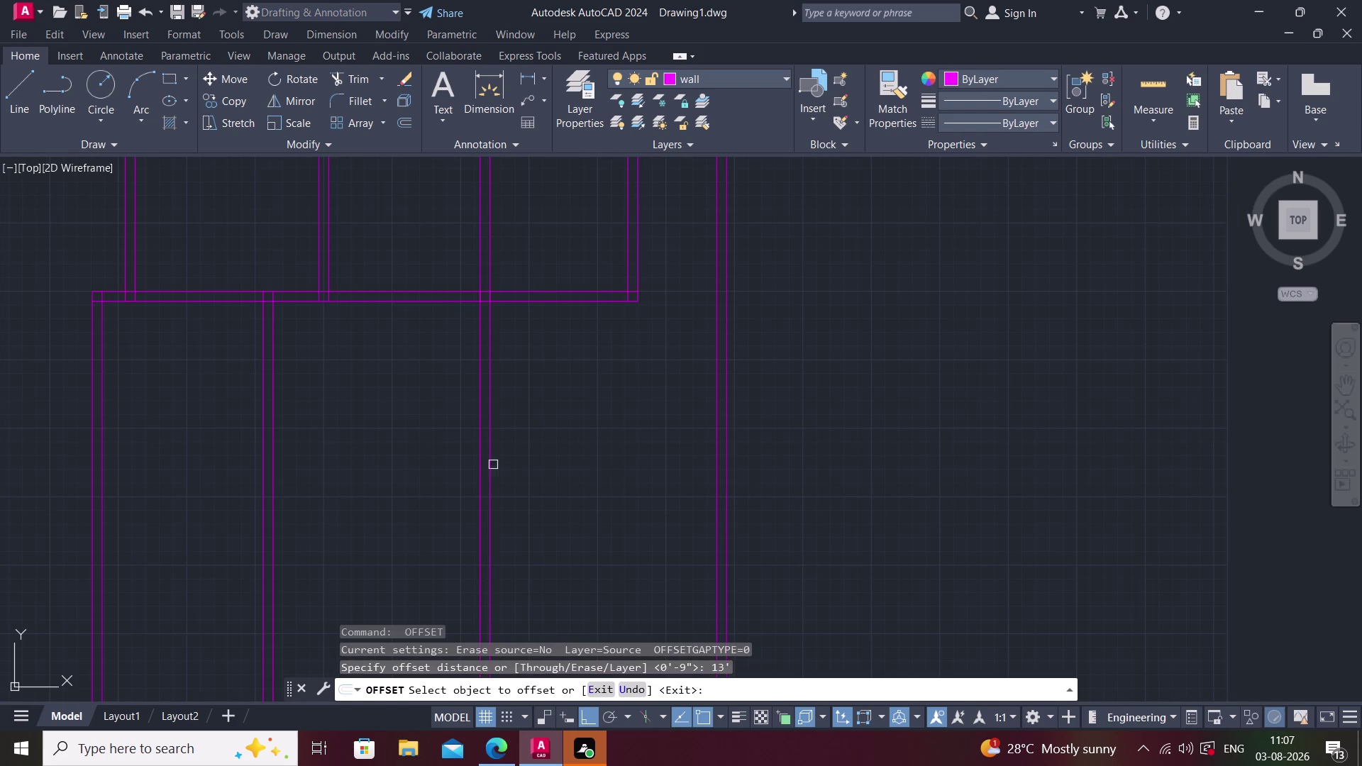
click(491, 453)
click(615, 458)
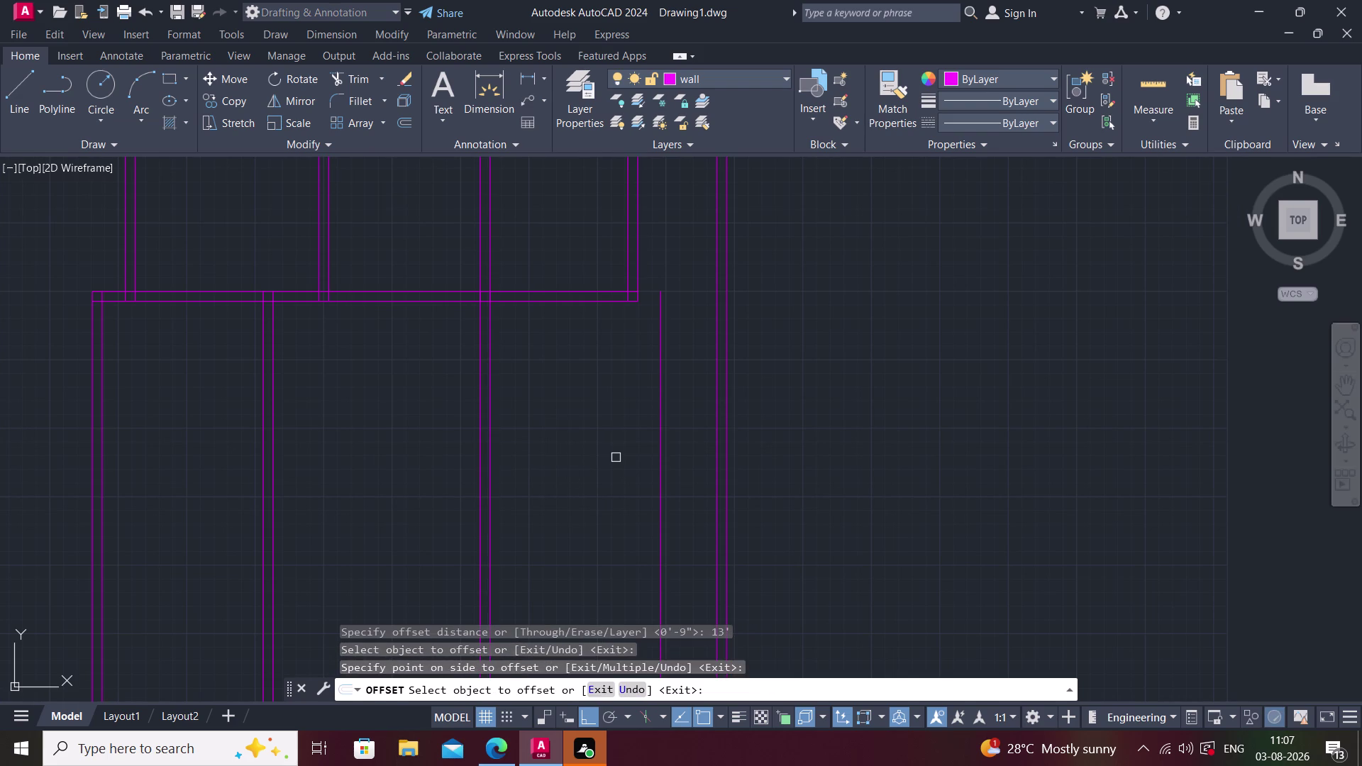
key(space)
Offset the new 13' line 9" to the right, forming the double wall.
key(space)
text(9)
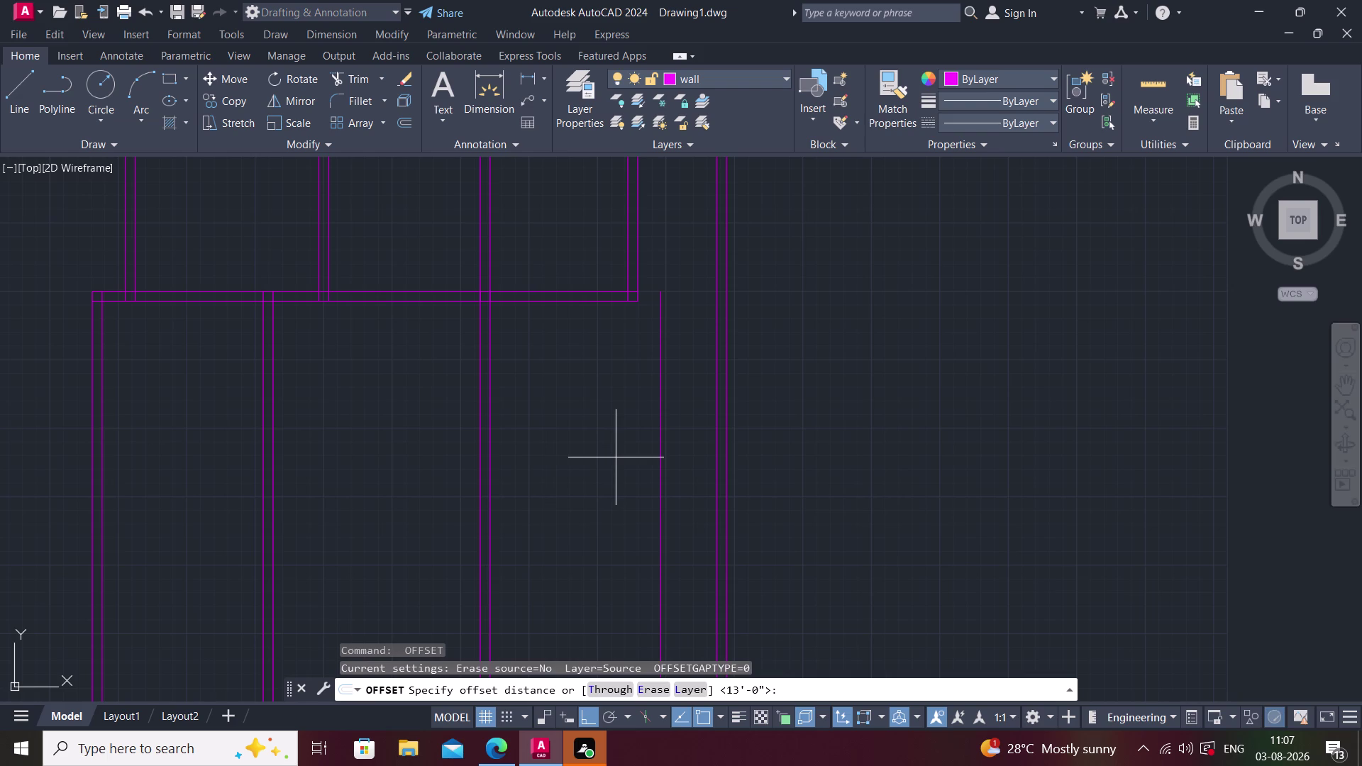
text(")
key(Return)
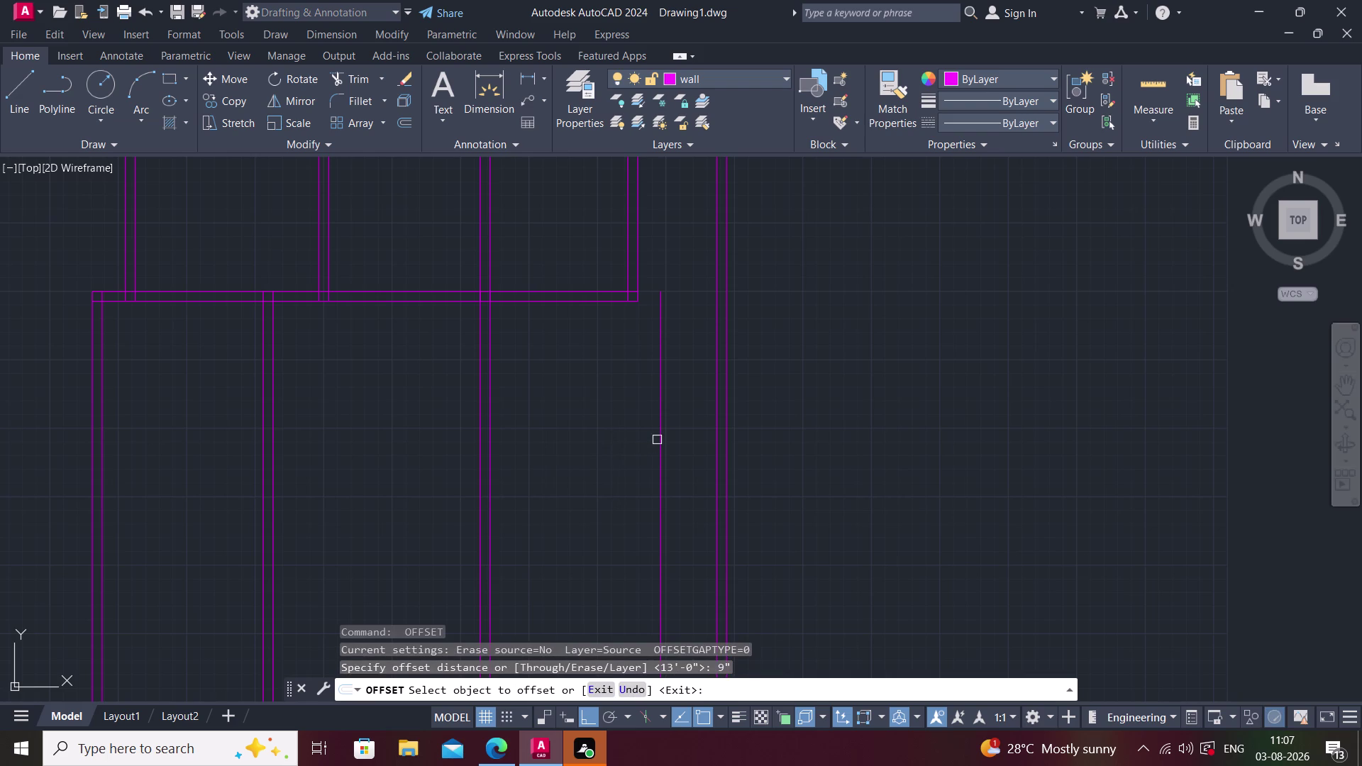
click(659, 434)
click(689, 434)
key(Escape)
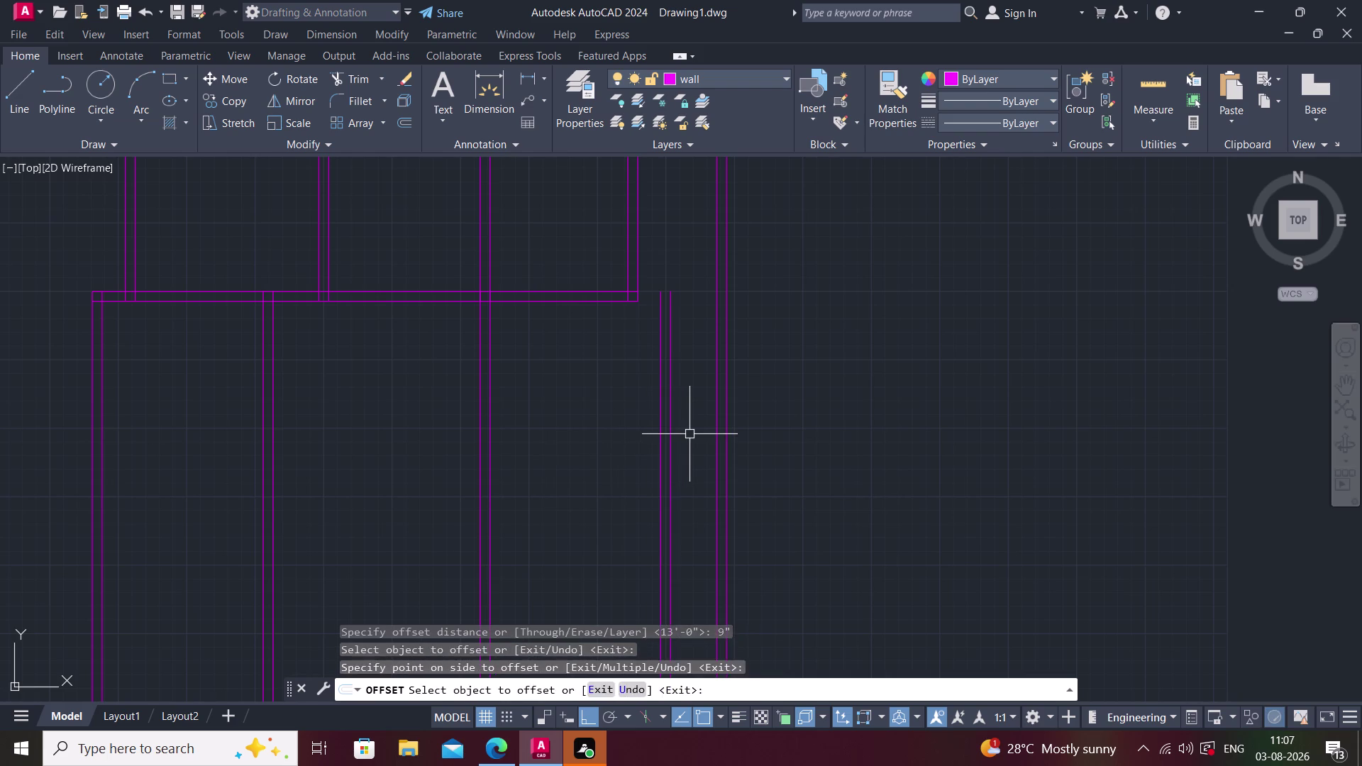
text(ex)
key(space)
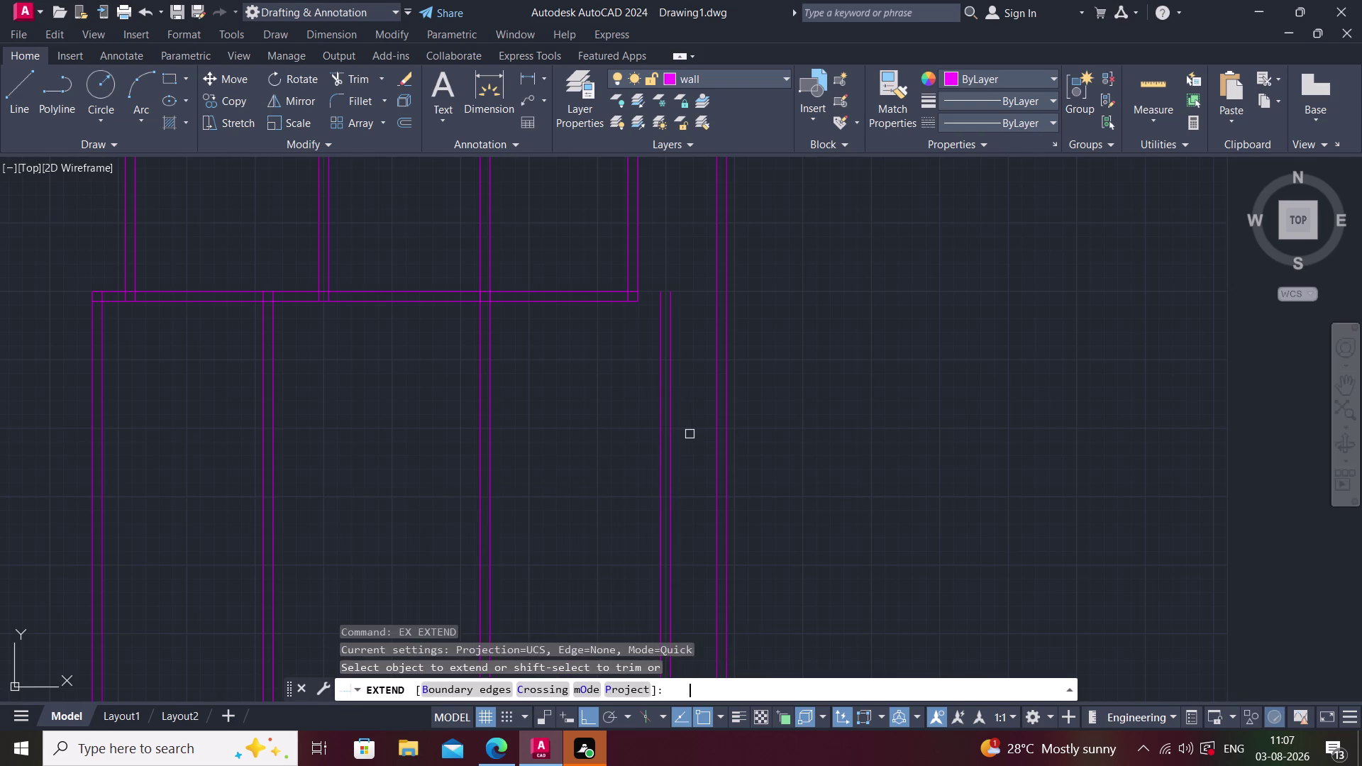
Extend the top horizontal wall lines to meet the newest vertical wall lines.
click(609, 300)
double_click(609, 293)
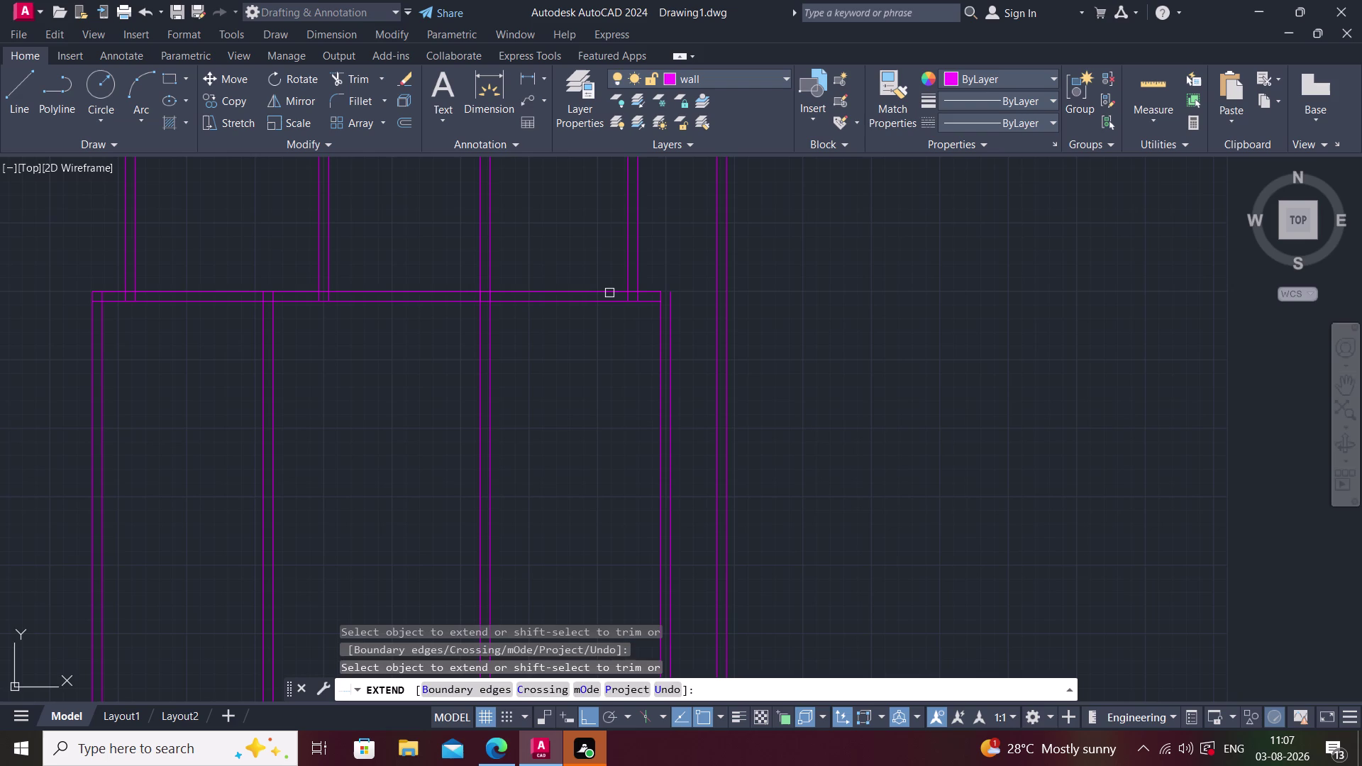
click(654, 289)
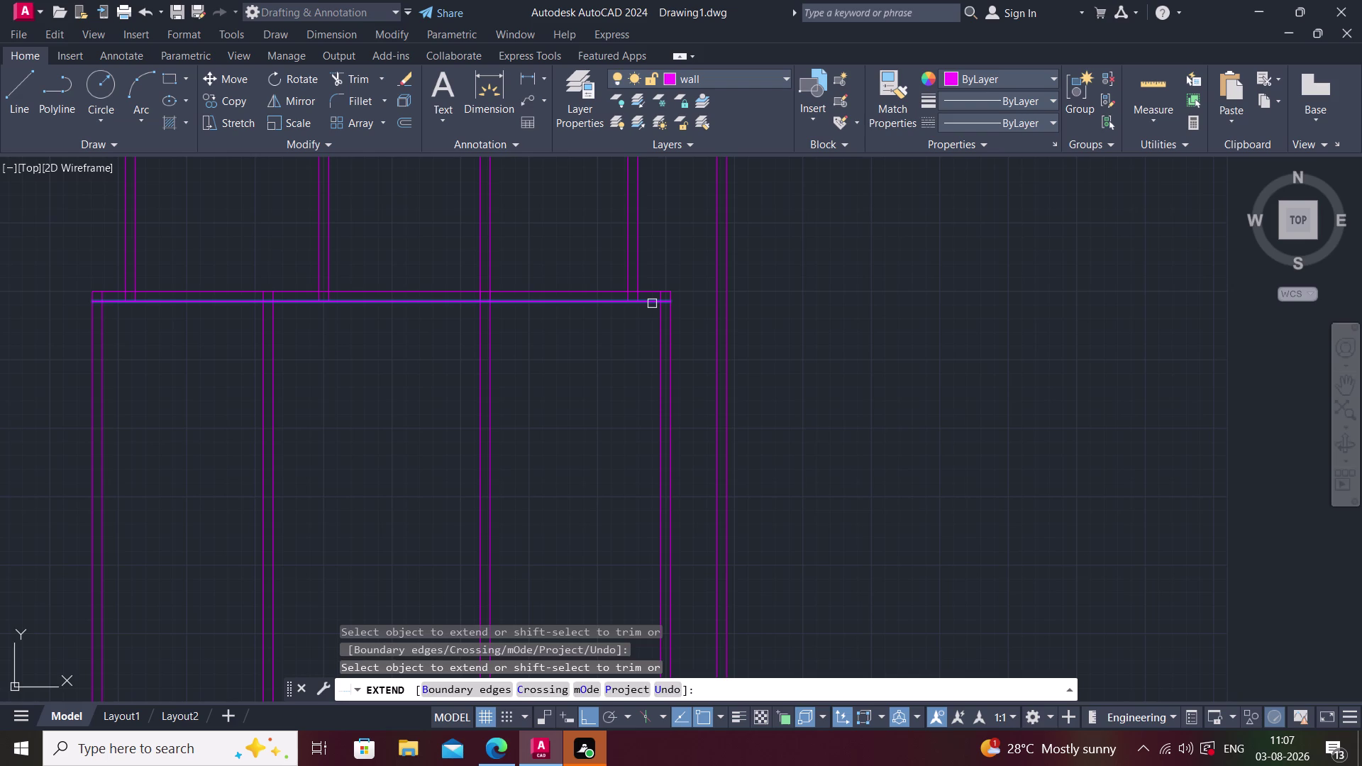
key(Escape)
scroll(down, 3)
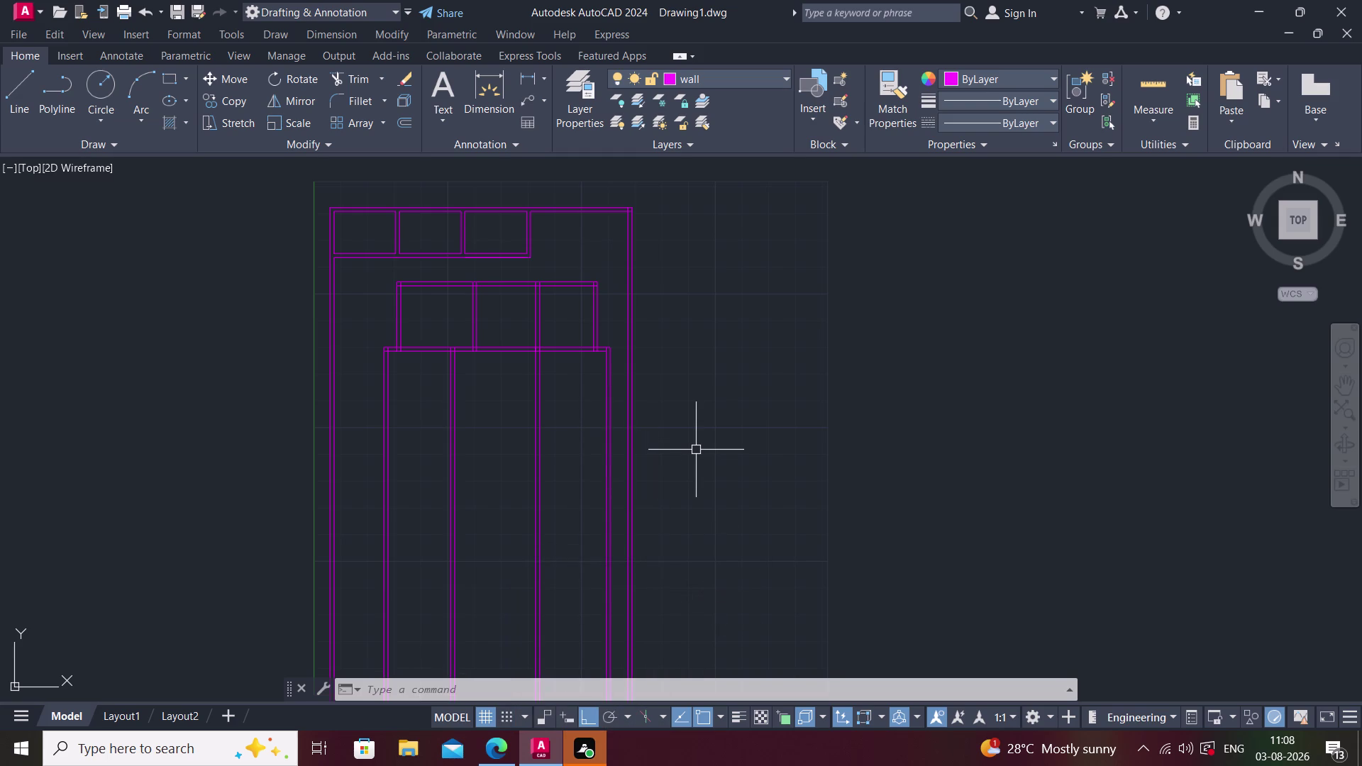
Frame the cross-wall junction and start the TRIM command with tr.
scroll(up, 3)
middle_drag(587, 421, 573, 426)
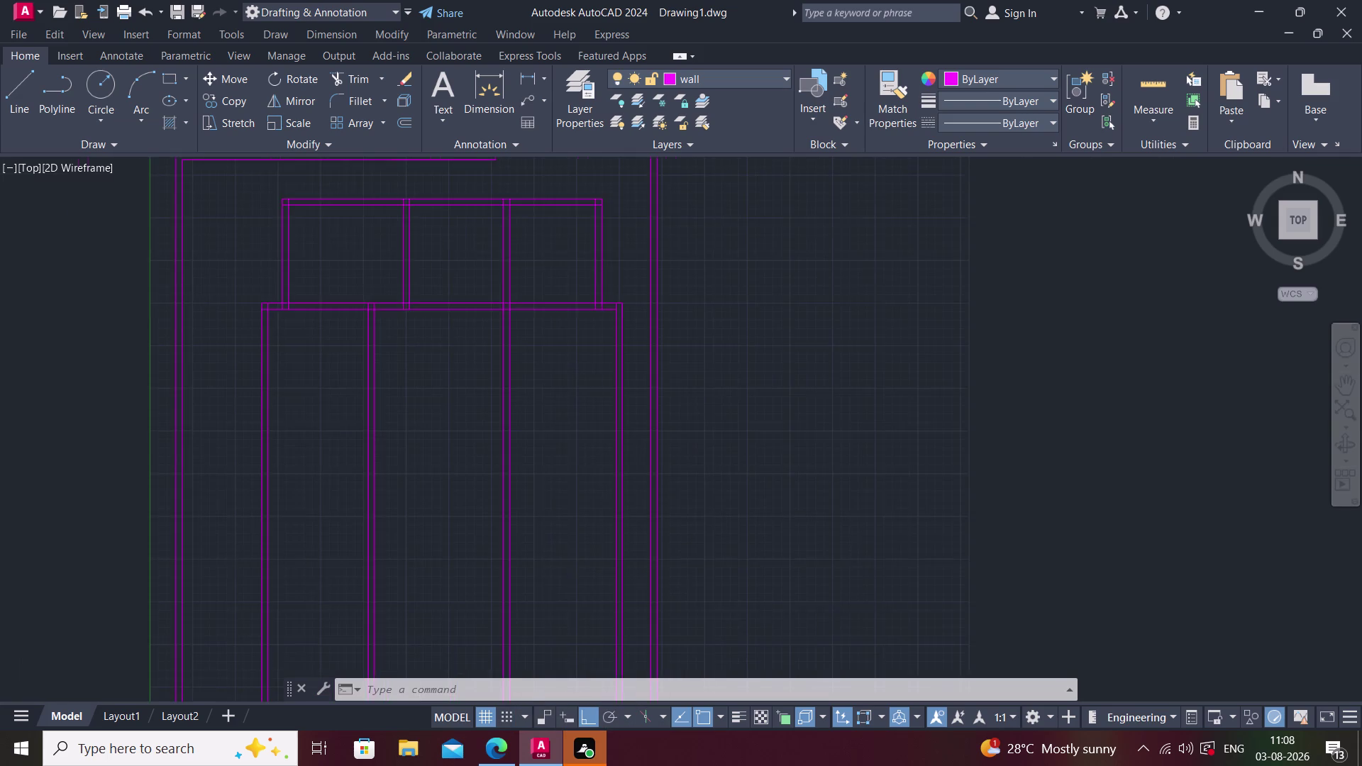
middle_drag(573, 426, 533, 451)
scroll(down, 3)
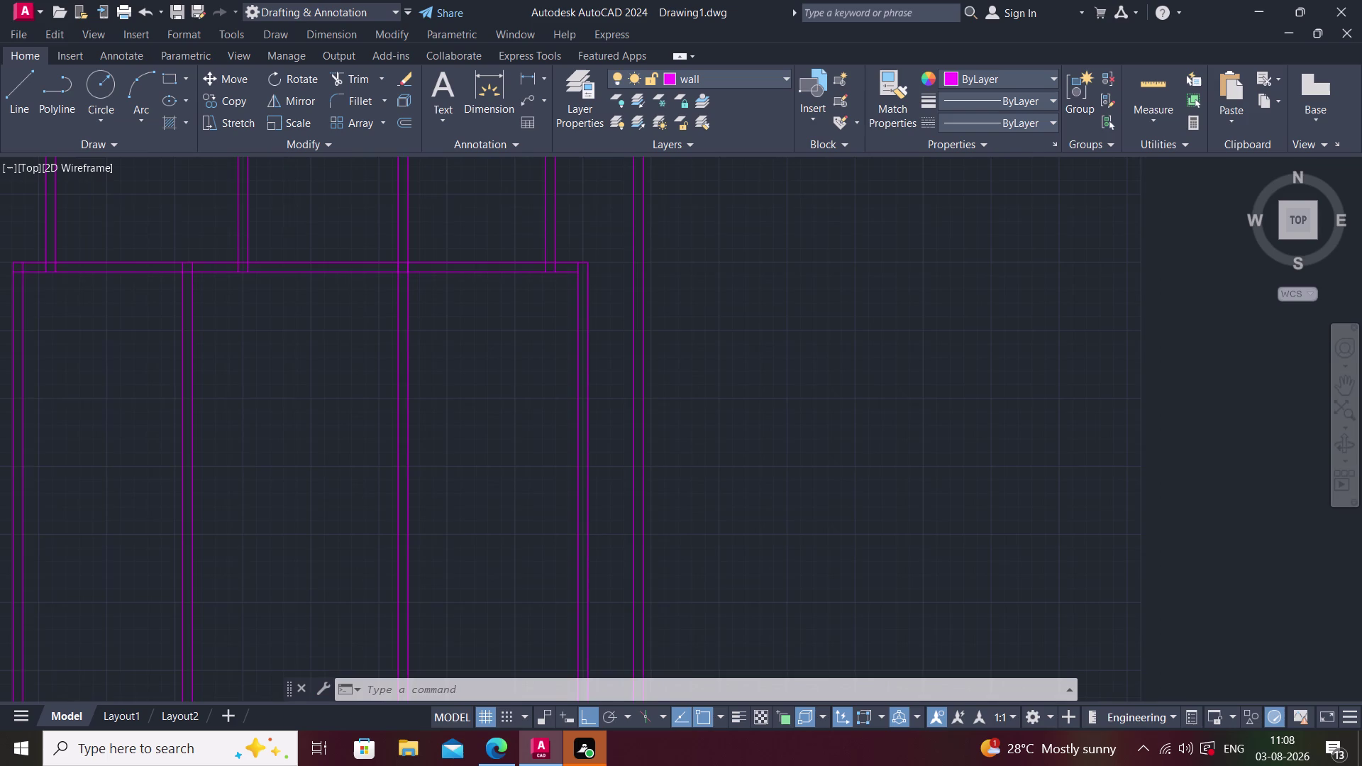
text(tr)
key(space)
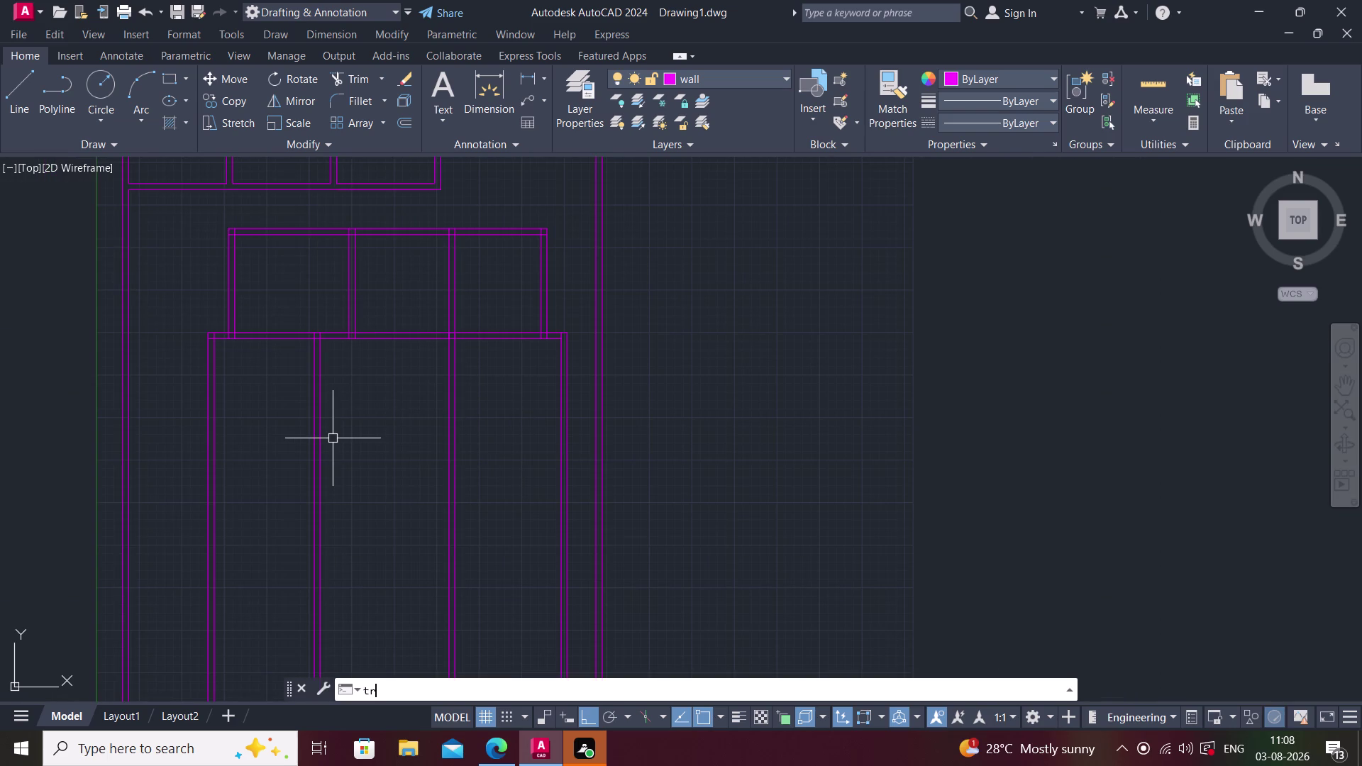
scroll(up, 3)
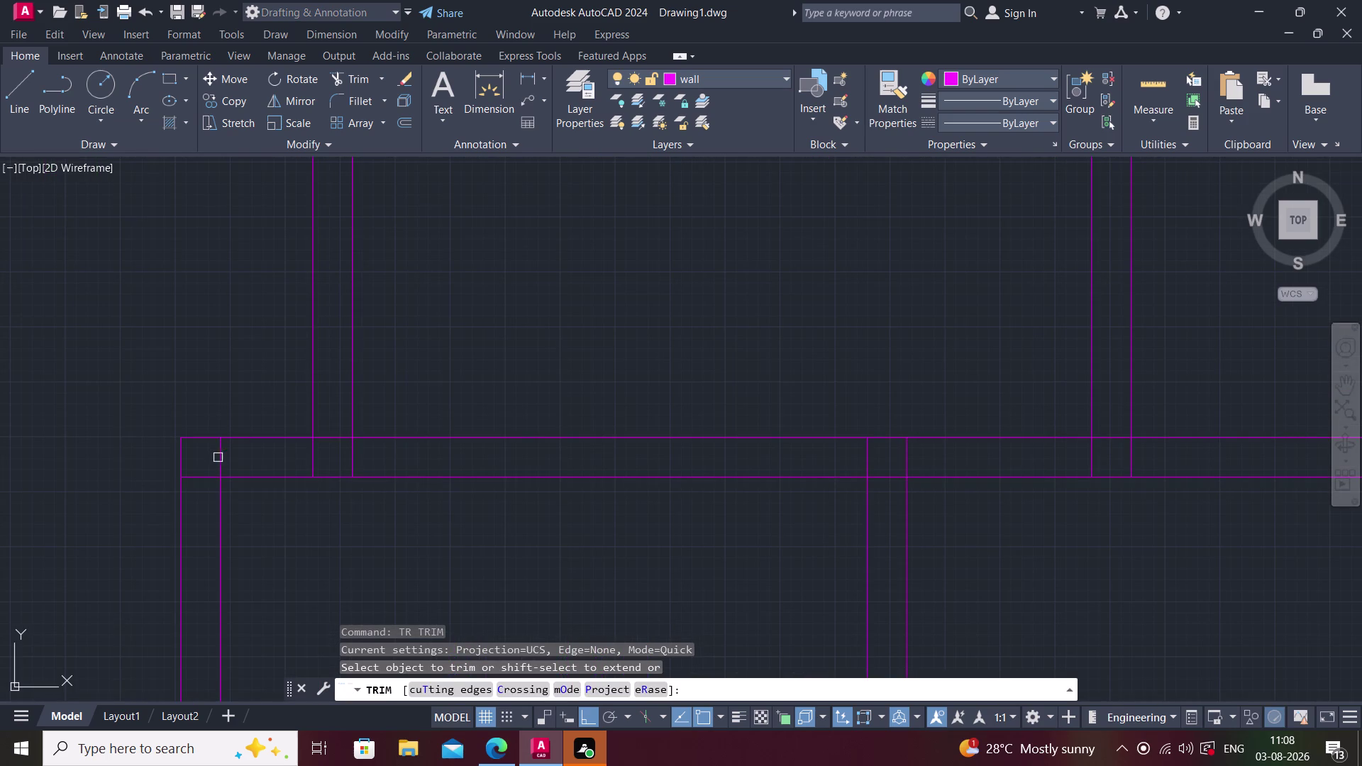
Fence-trim the wall lines crossing at the cross-wall junction.
click(214, 455)
scroll(down, 3)
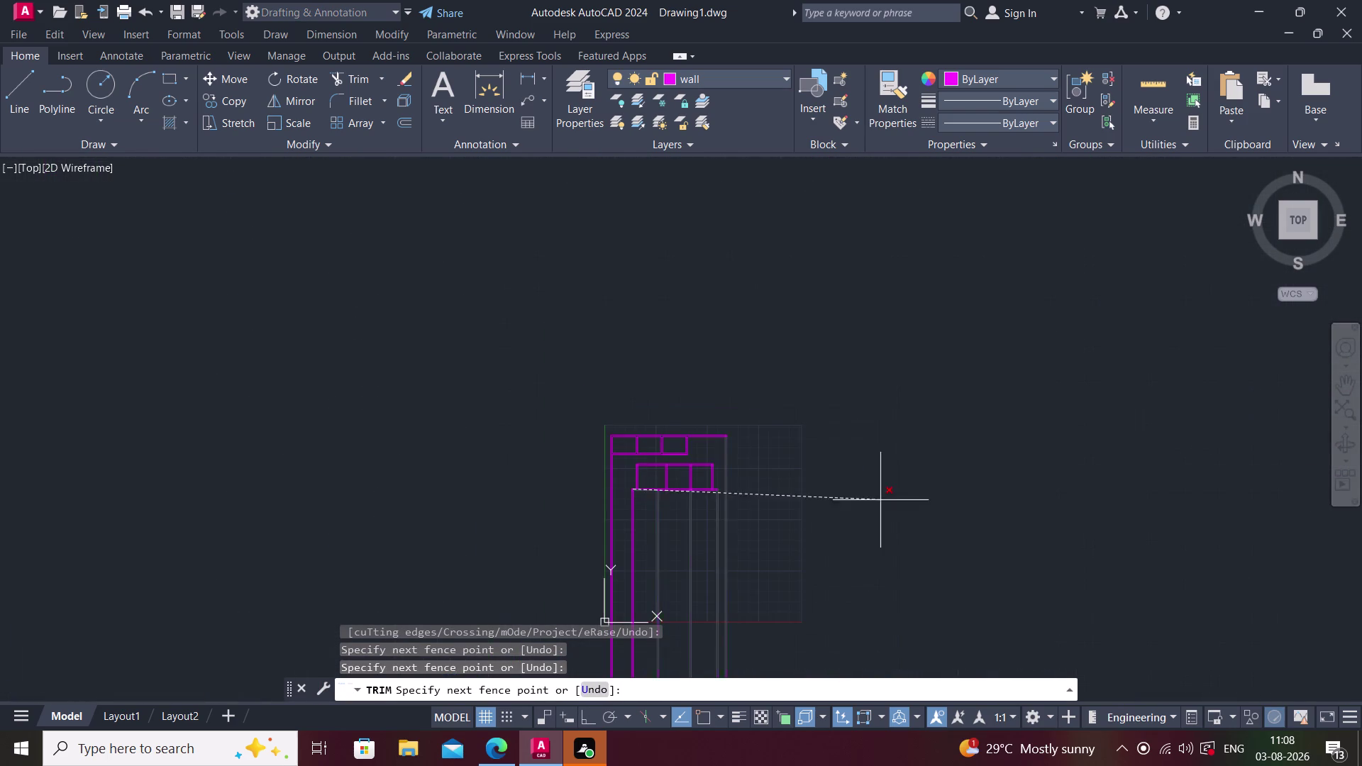
scroll(up, 3)
scroll(up, 3)
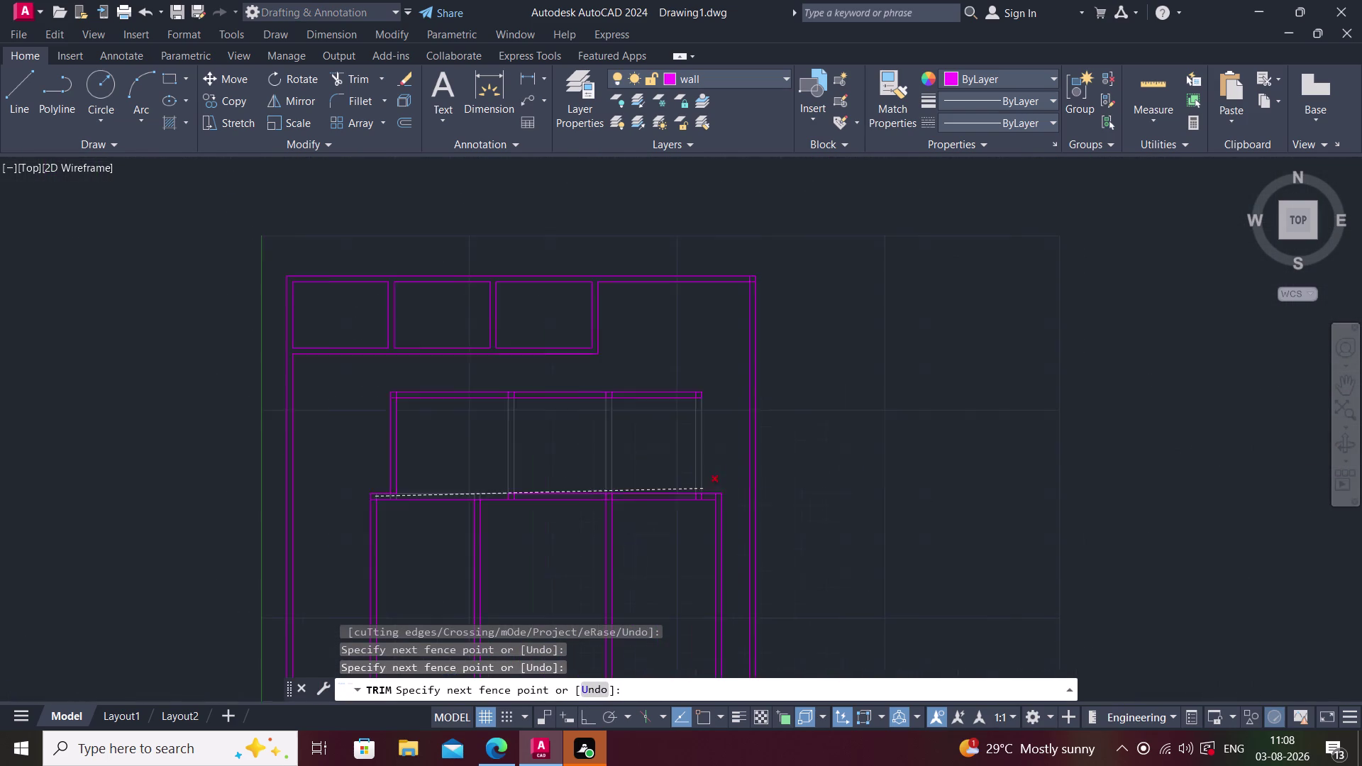
scroll(up, 3)
scroll(up, 3)
click(780, 551)
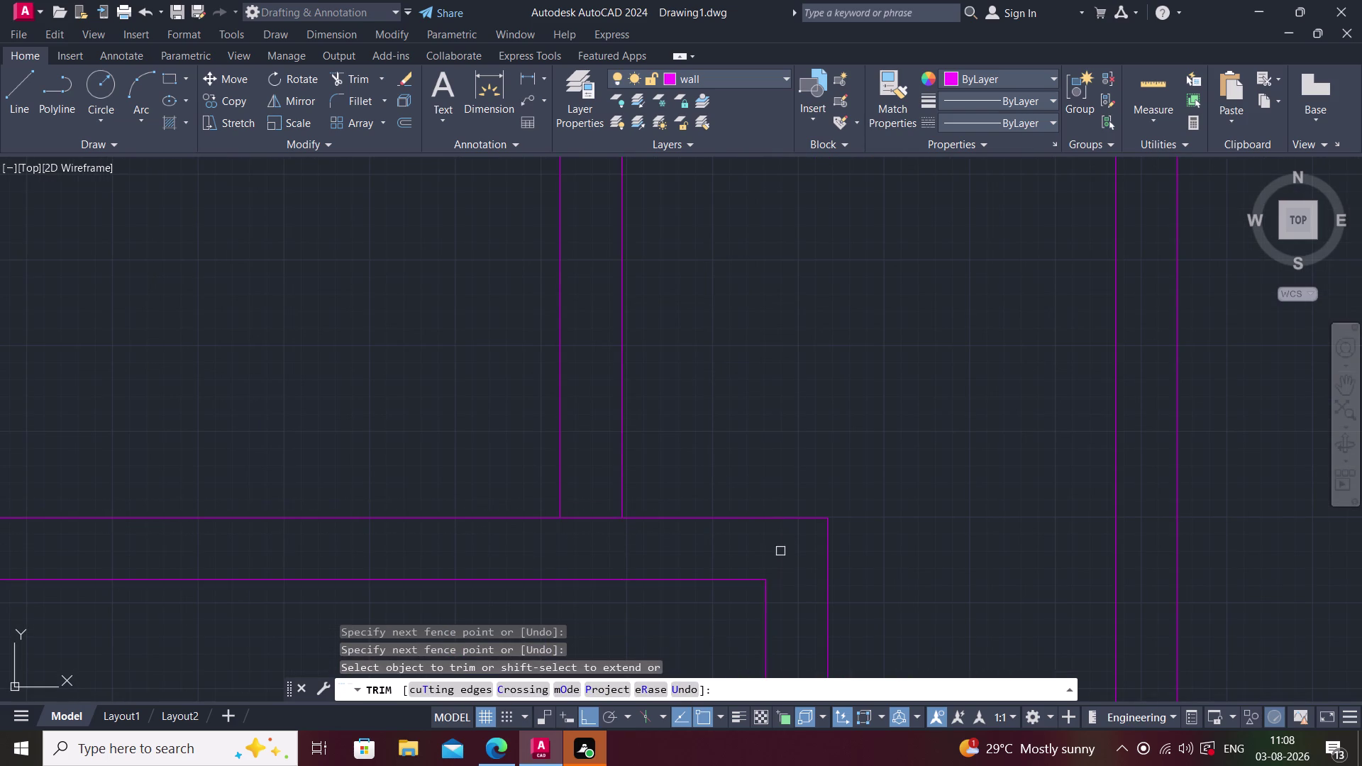
scroll(down, 3)
scroll(down, 3)
scroll(up, 3)
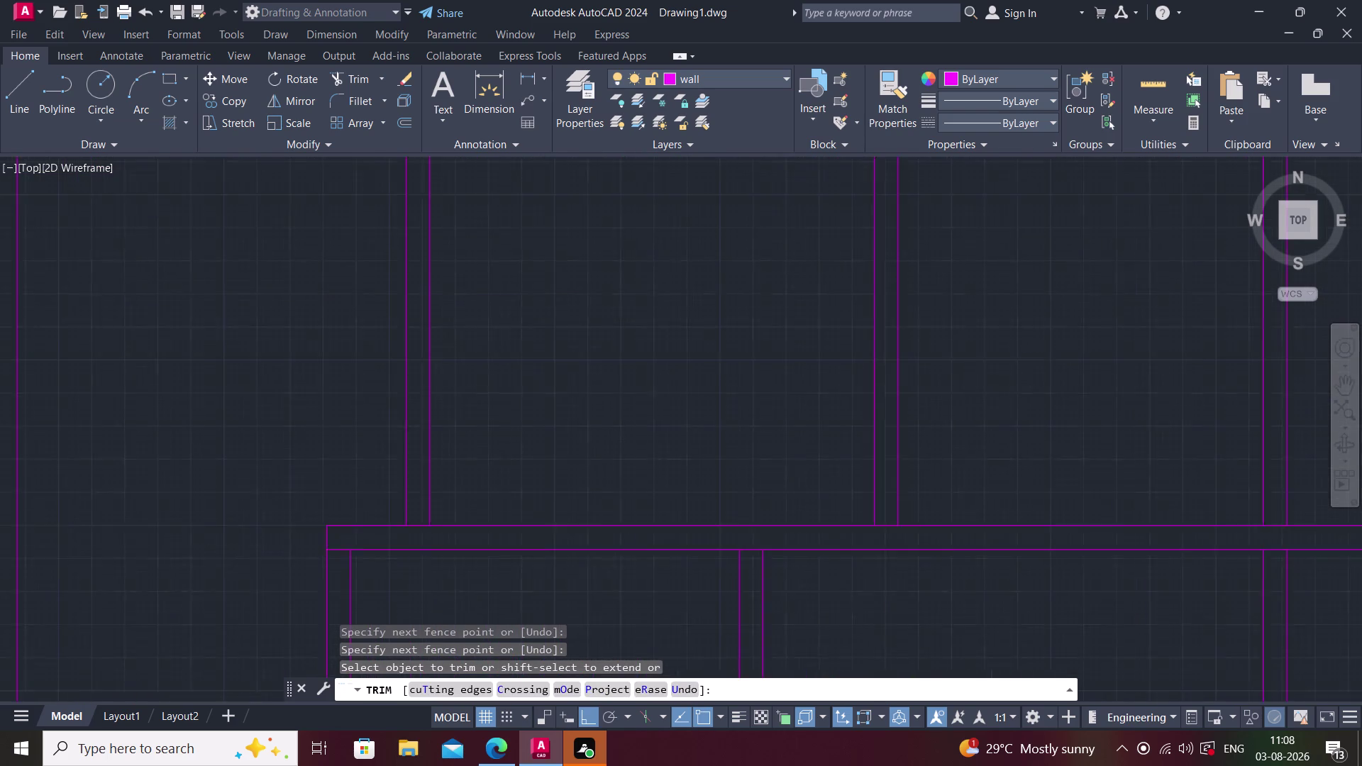
Trim the remaining overlapping wall segments at the other junctions.
click(514, 561)
scroll(down, 3)
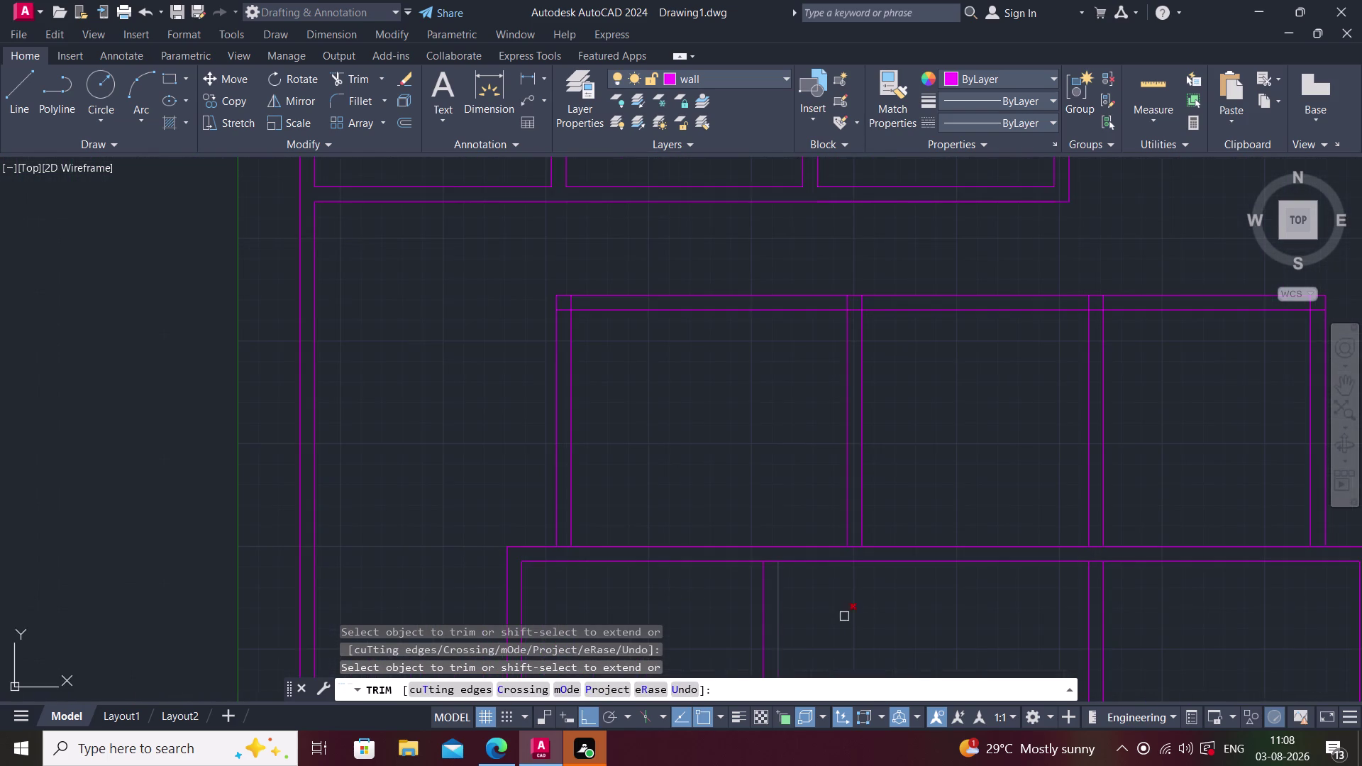
scroll(up, 3)
middle_drag(808, 610, 519, 572)
click(440, 496)
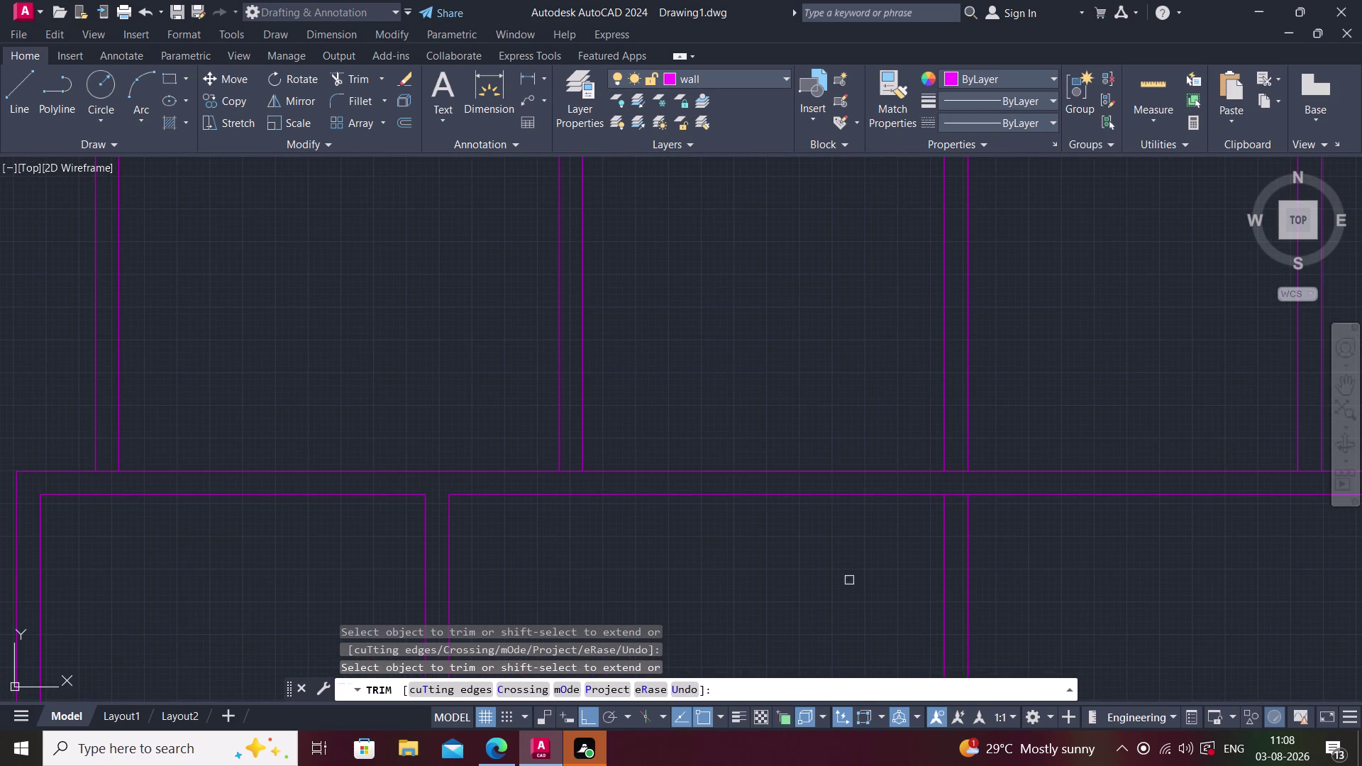
click(952, 492)
scroll(down, 3)
key(Escape)
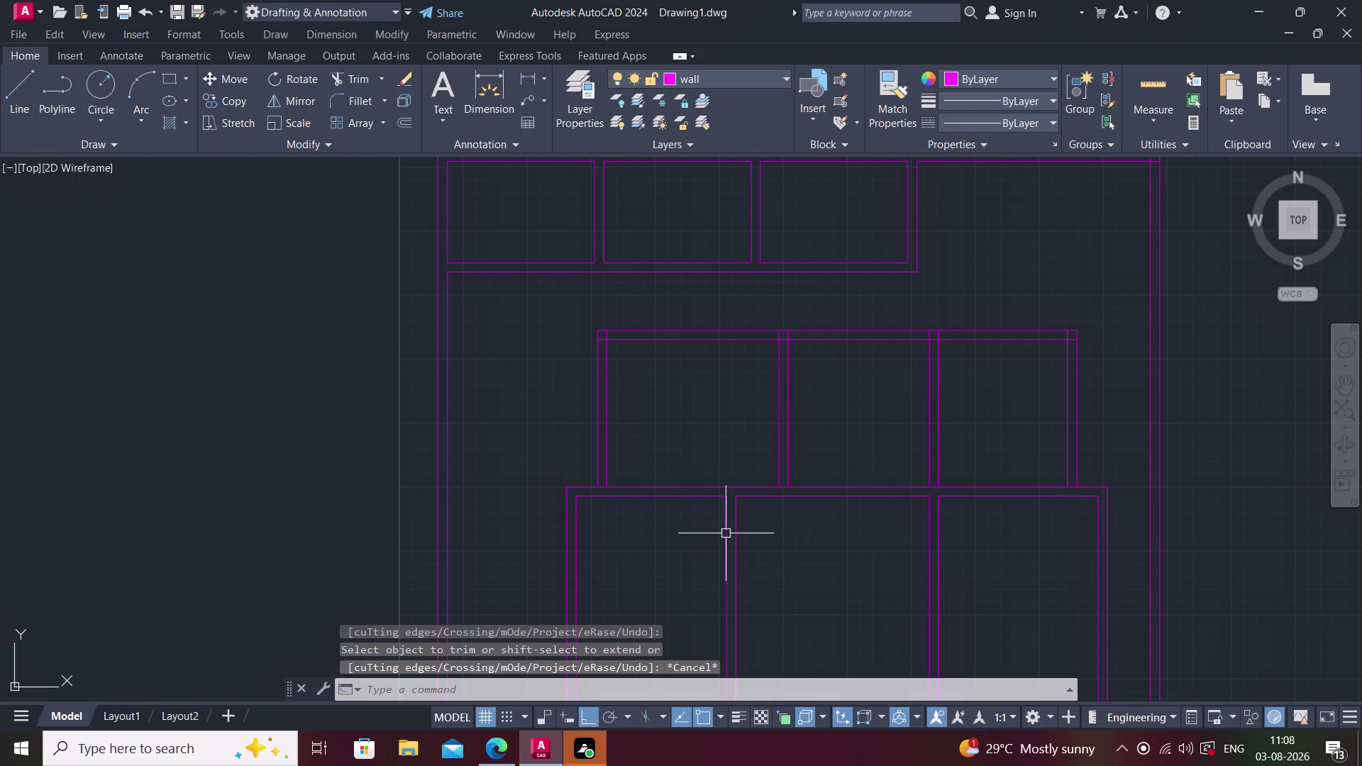
middle_drag(675, 594, 553, 508)
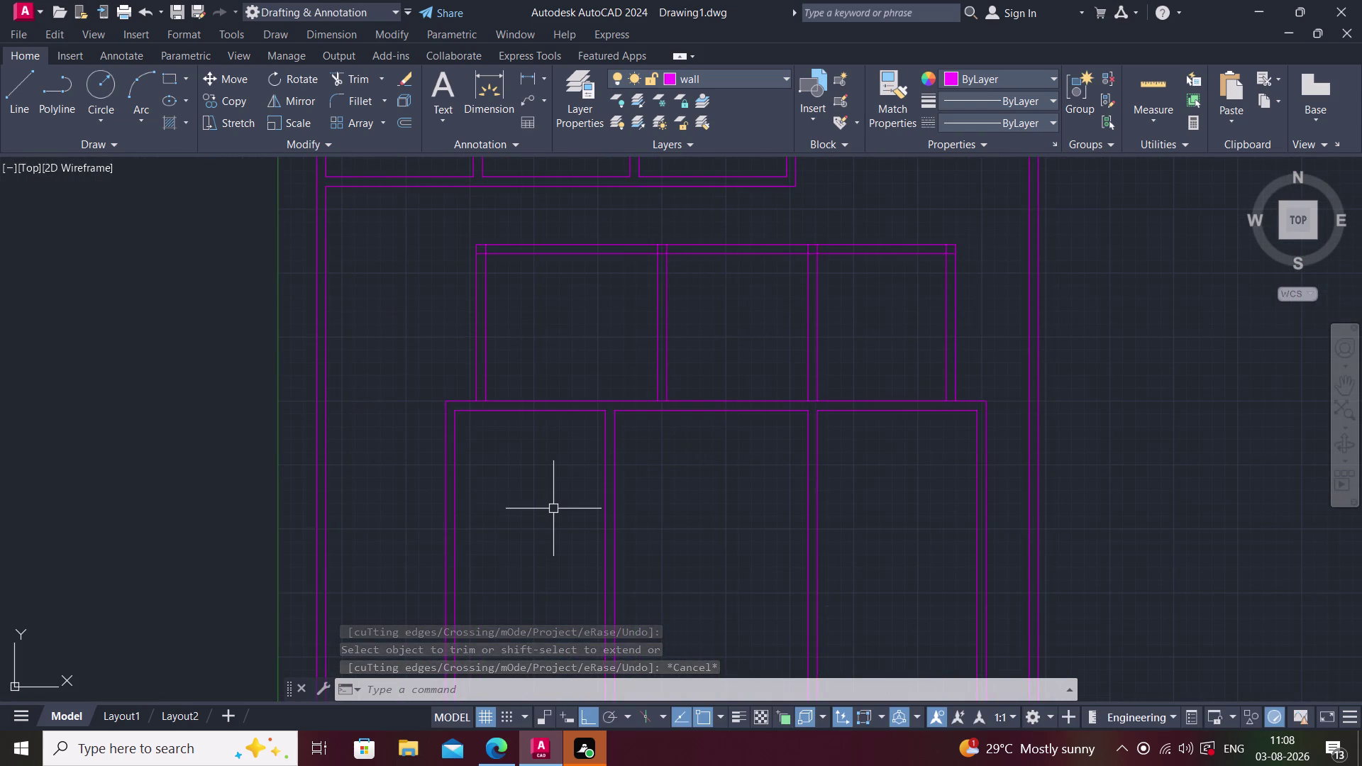
Offset the left room's top inner wall line 11'6" downward.
text(o)
key(space)
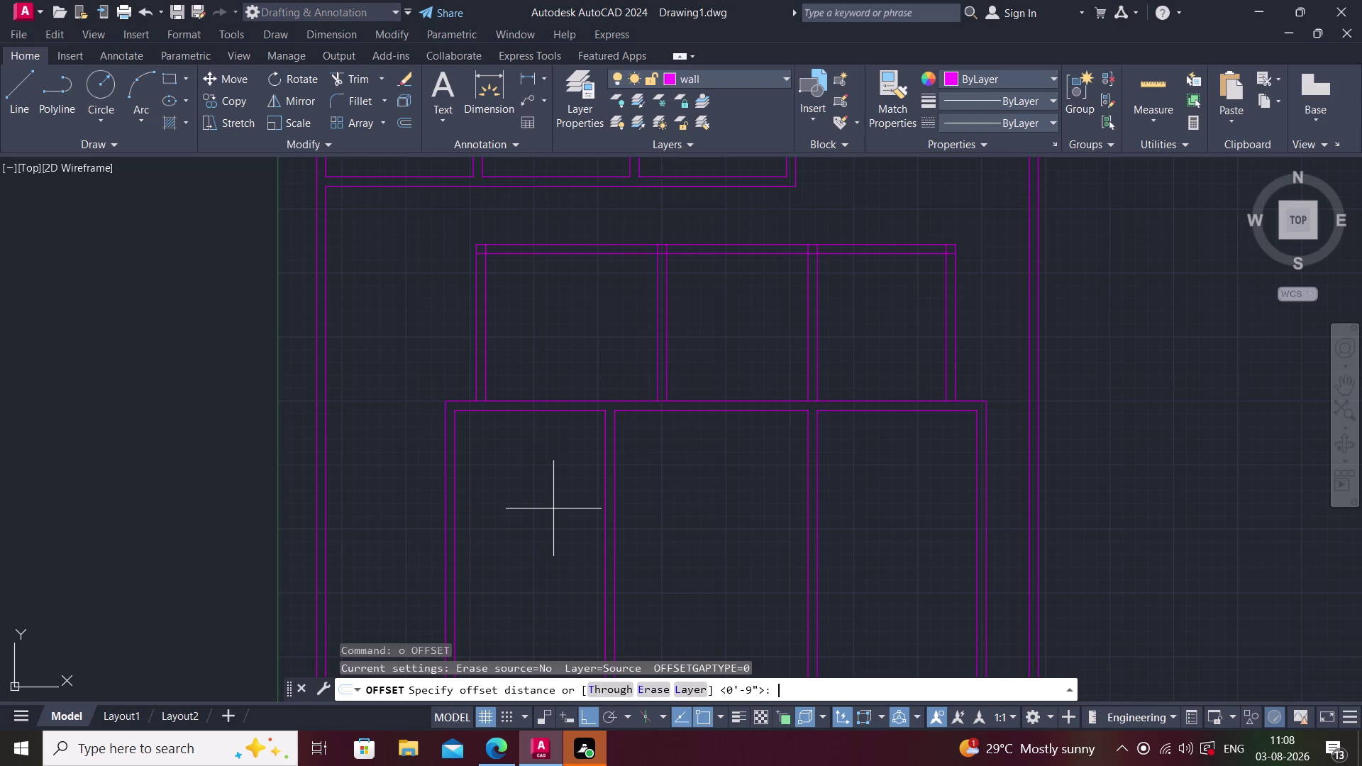
text(11)
text('6')
key(Return)
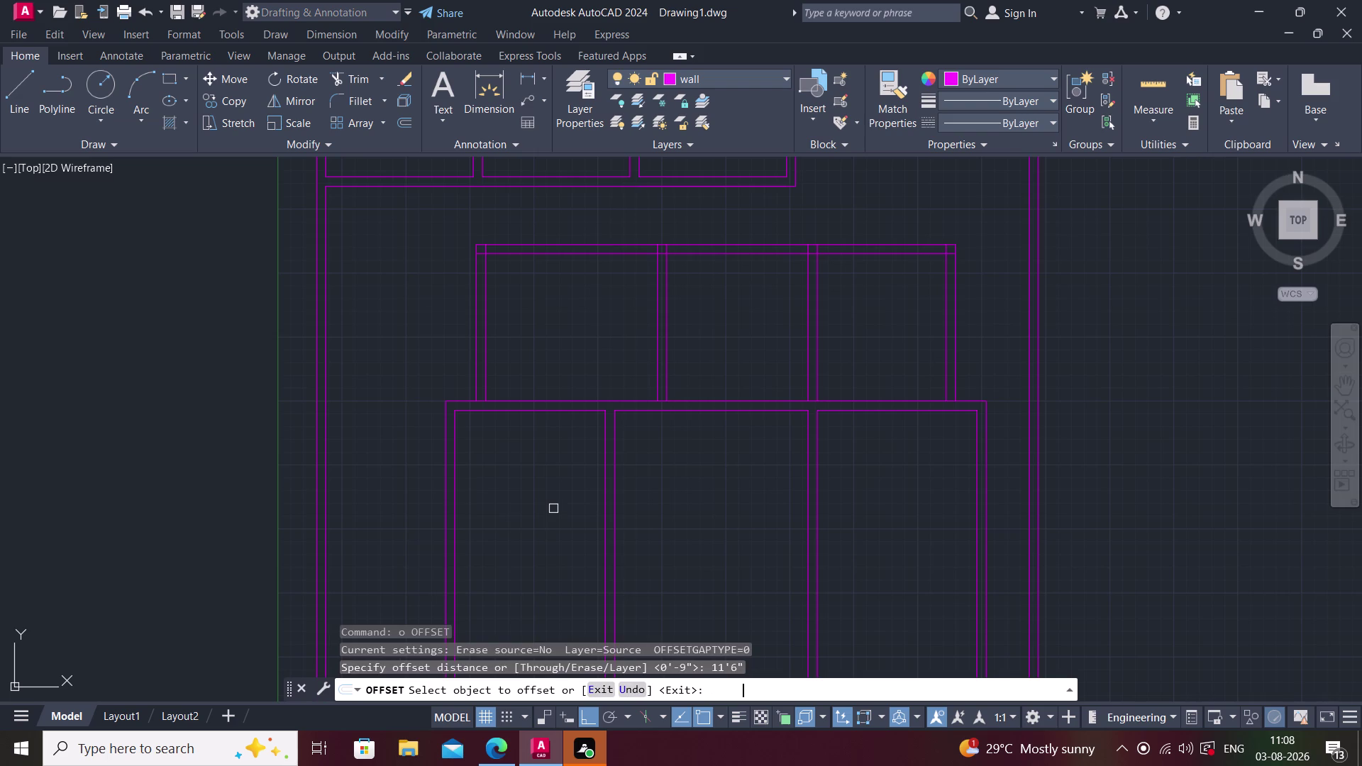
click(552, 409)
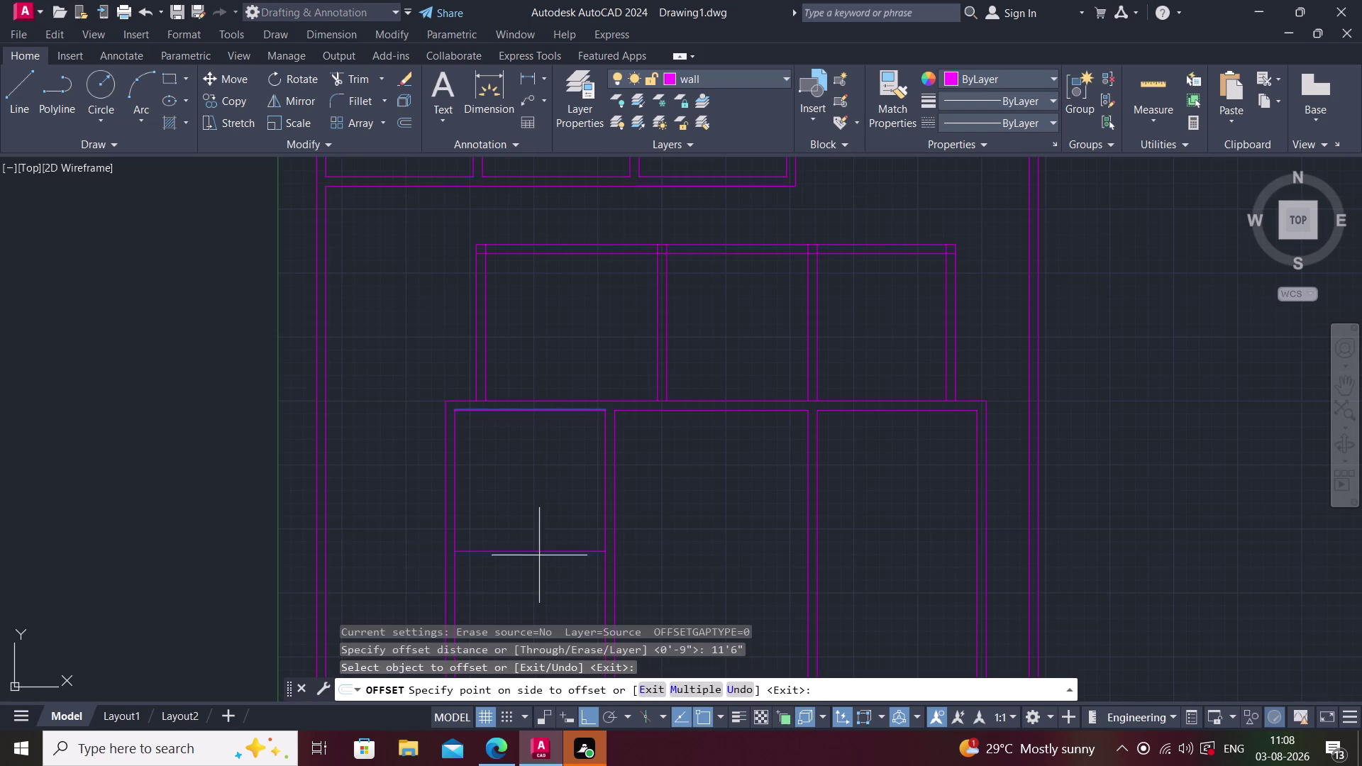
click(537, 560)
Offset that new line 9" below to form the left partition wall.
key(space)
key(space)
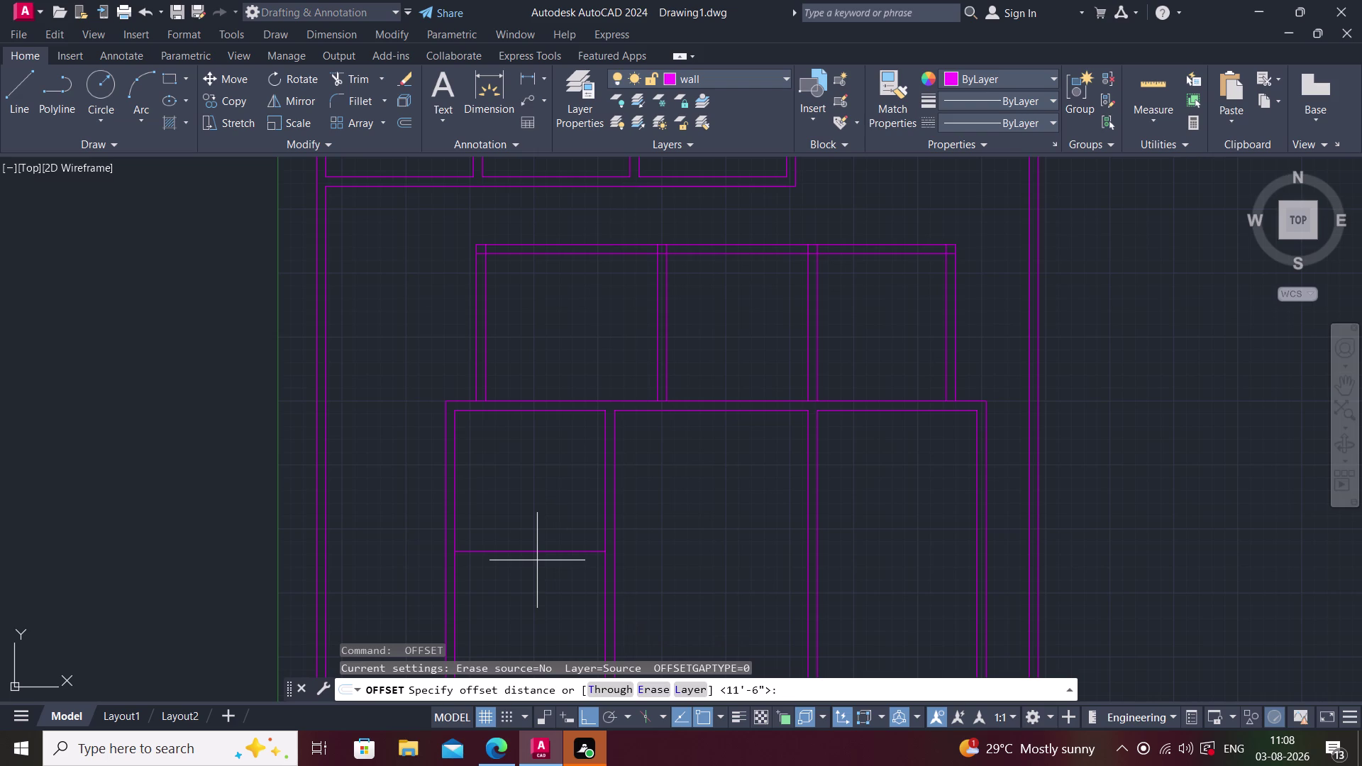
text(9")
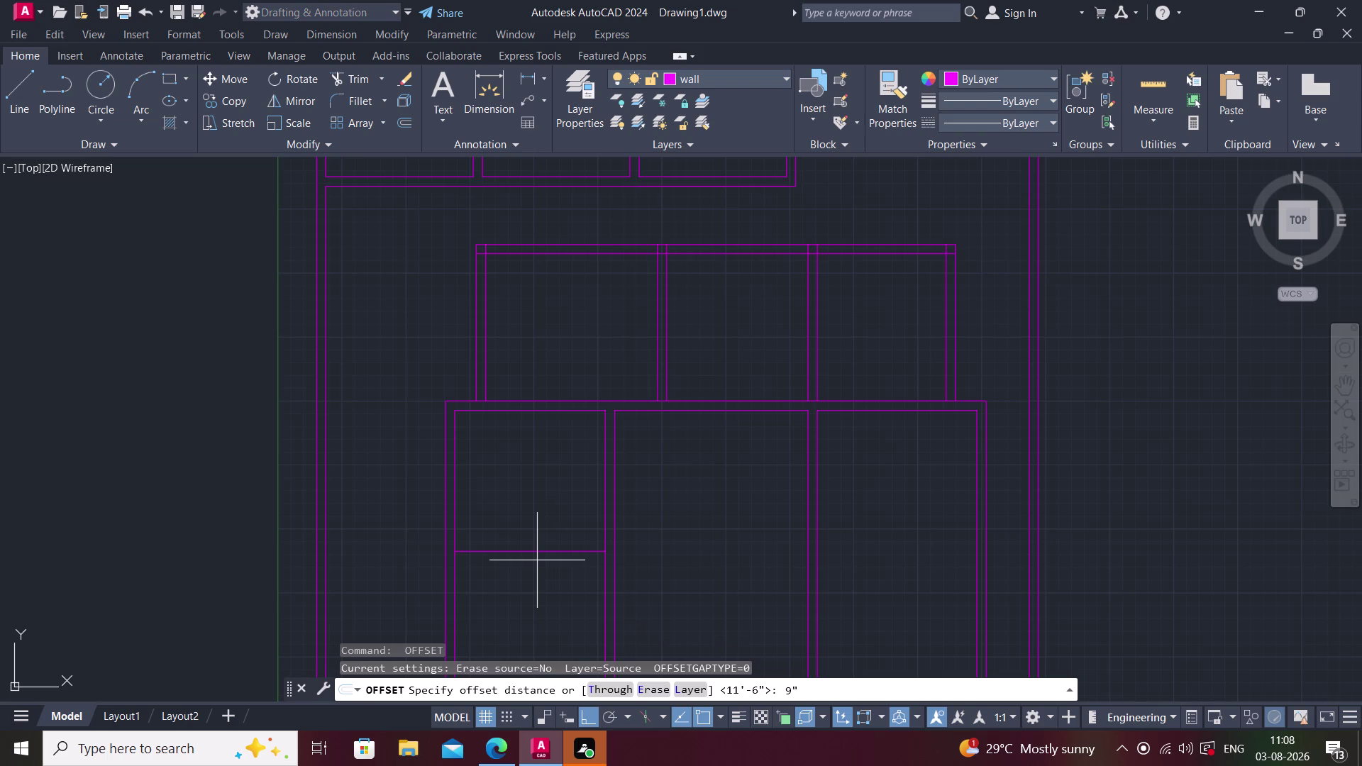
key(Return)
click(540, 552)
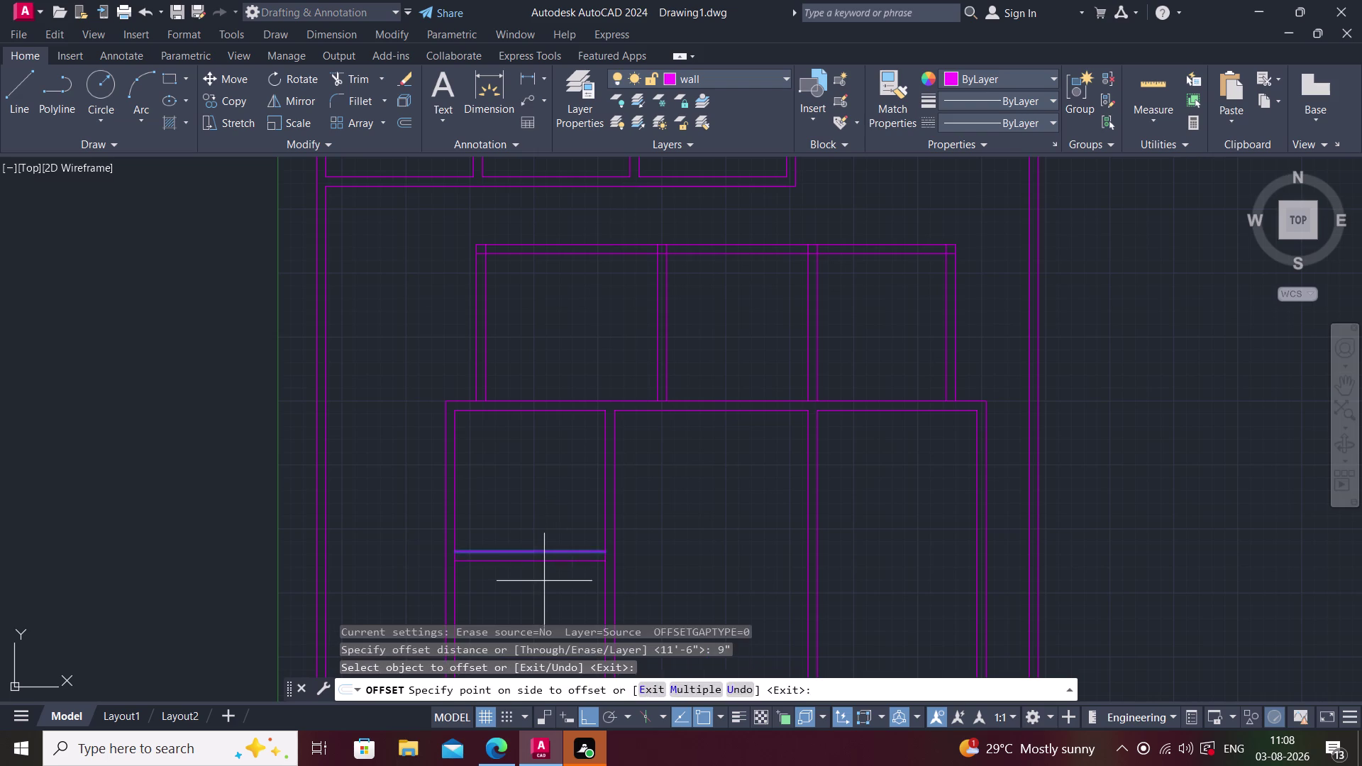
click(544, 582)
middle_drag(448, 571, 436, 566)
middle_drag(573, 565, 445, 537)
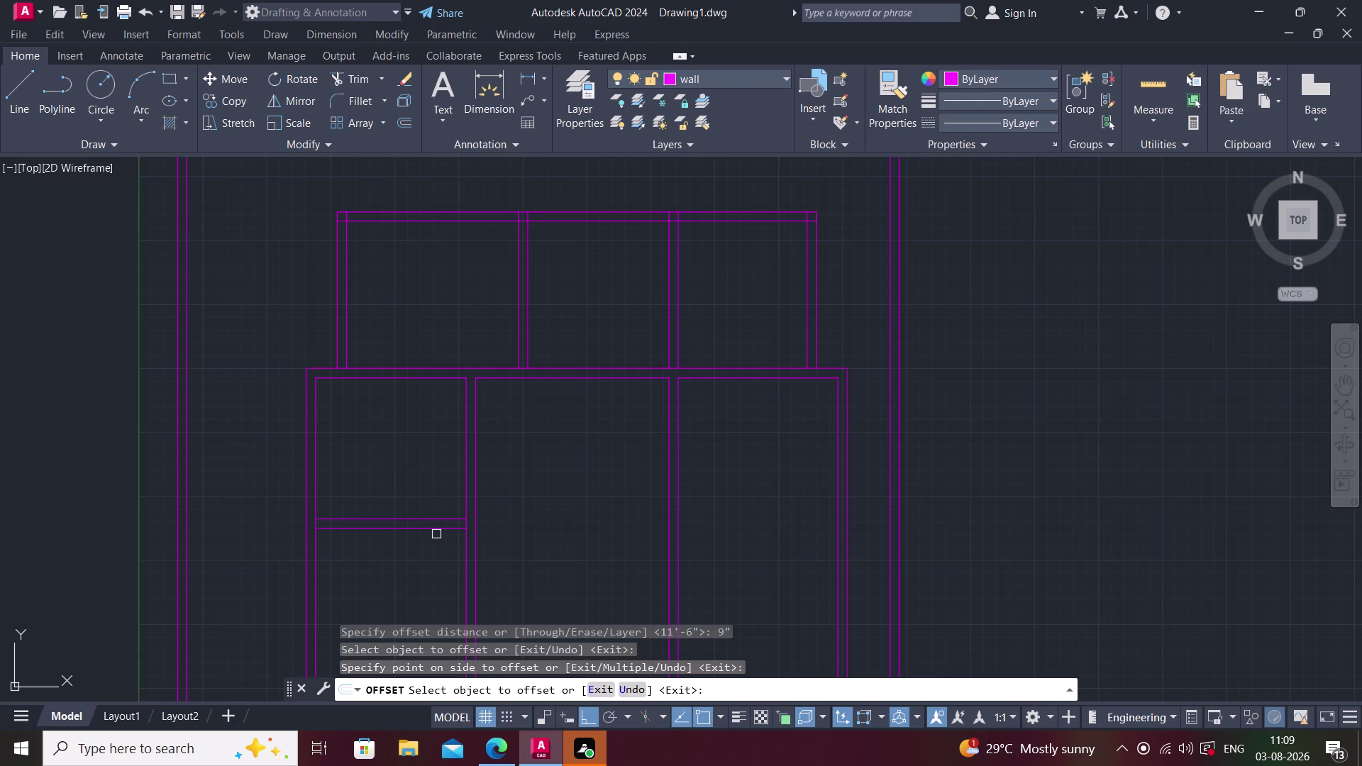
Offset the middle room's top wall line 21'7.5" downward.
key(space)
key(space)
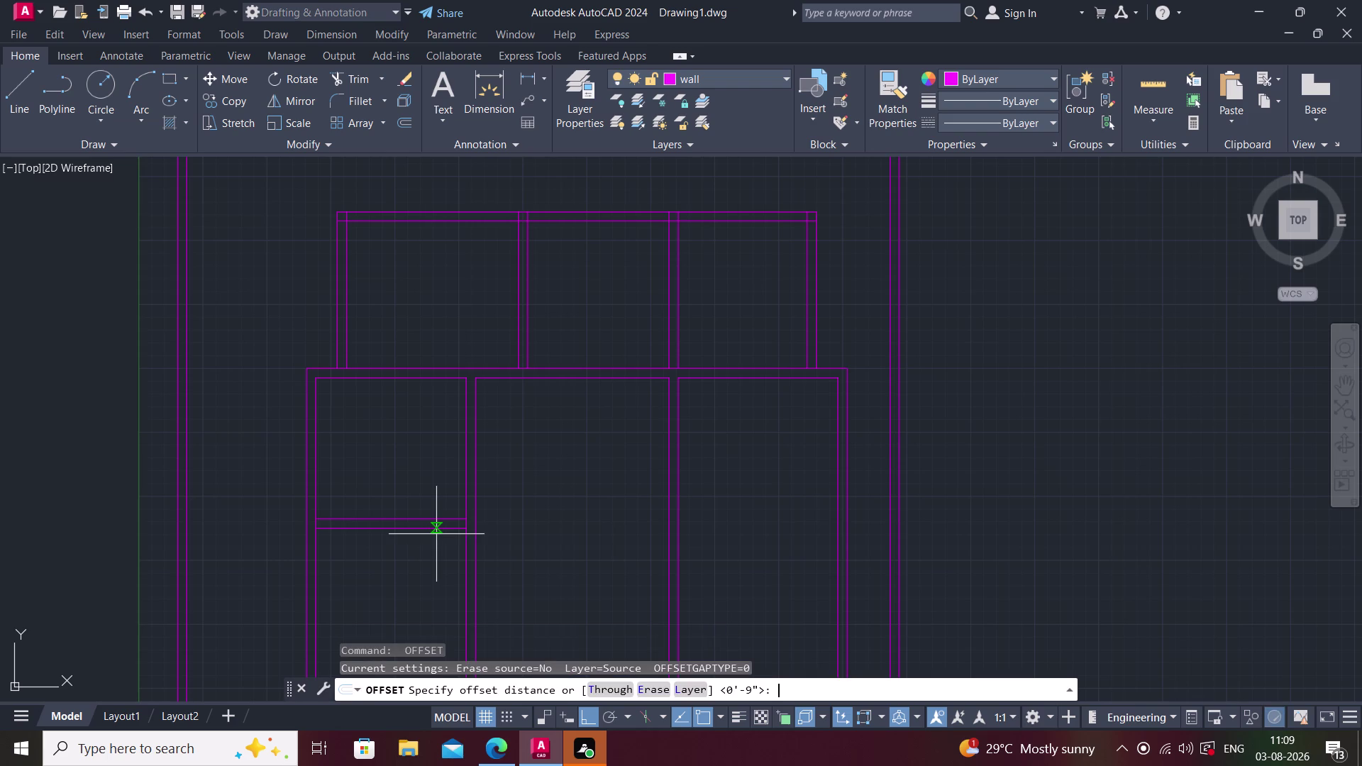
text(21')
text(7)
text(.5")
key(Return)
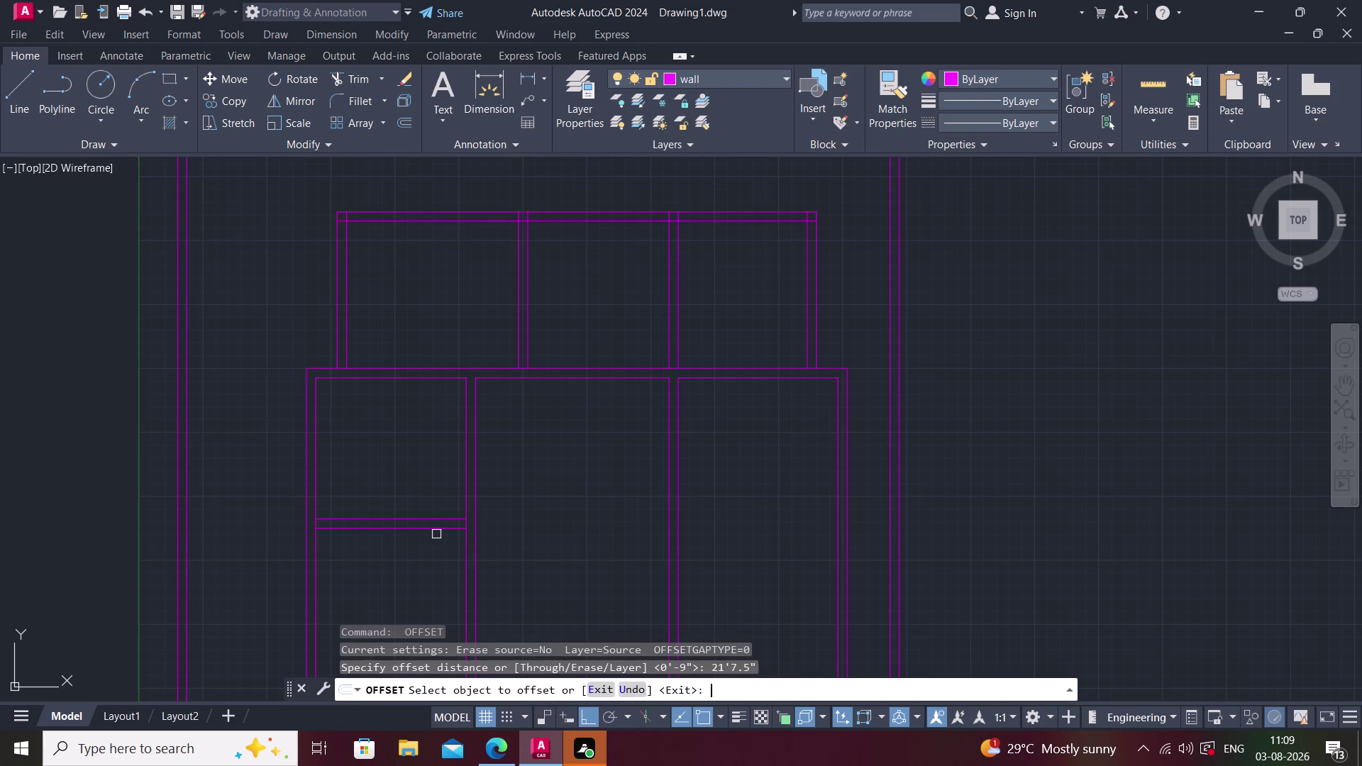
click(607, 376)
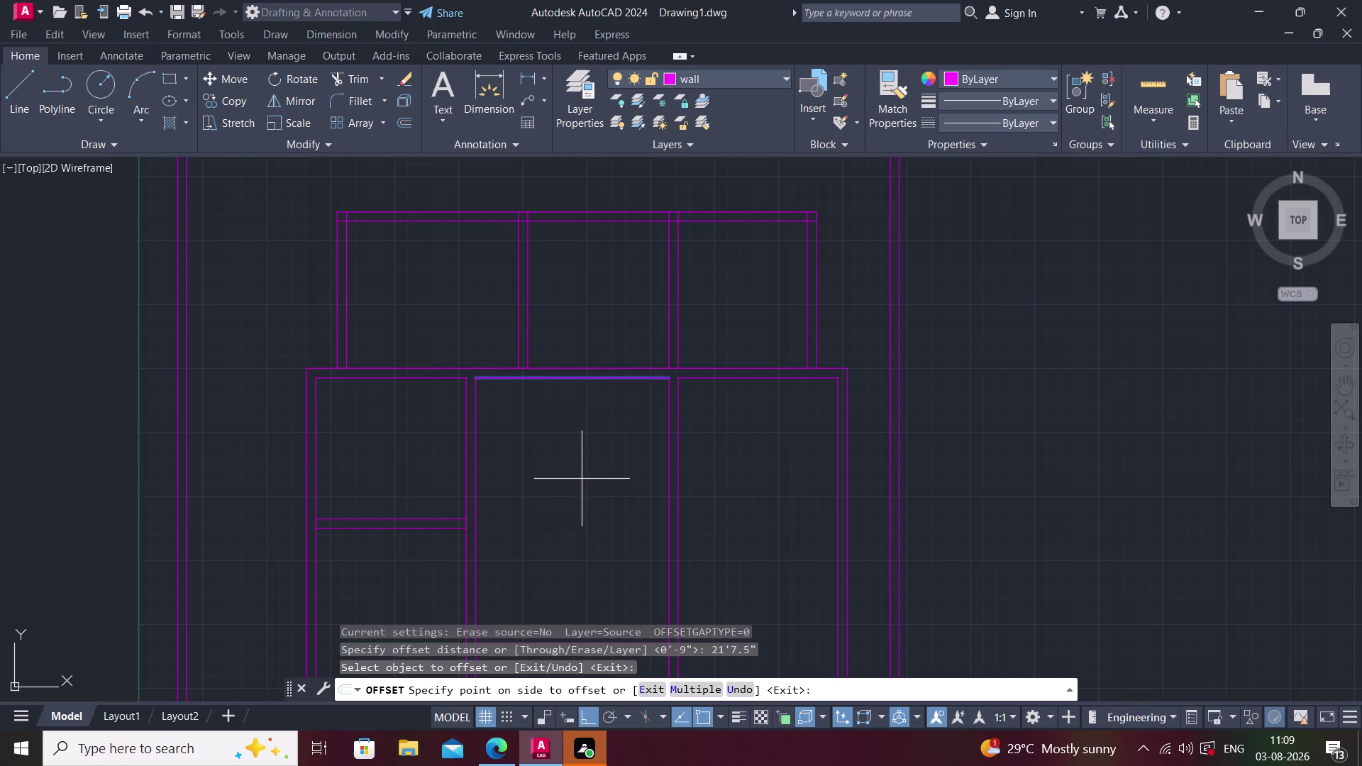
scroll(down, 3)
click(556, 566)
Offset the middle partition line 9" below to make a double wall.
key(space)
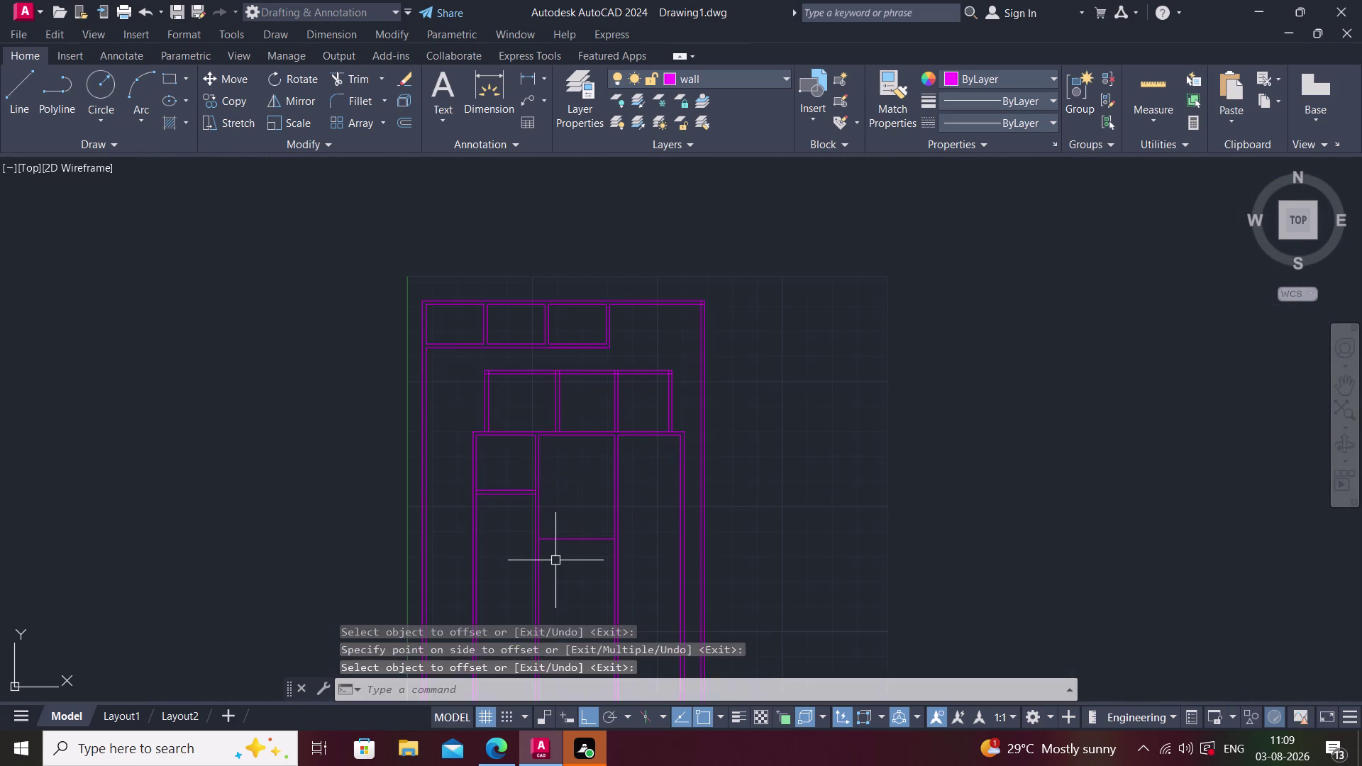
key(space)
text(9')
key(Return)
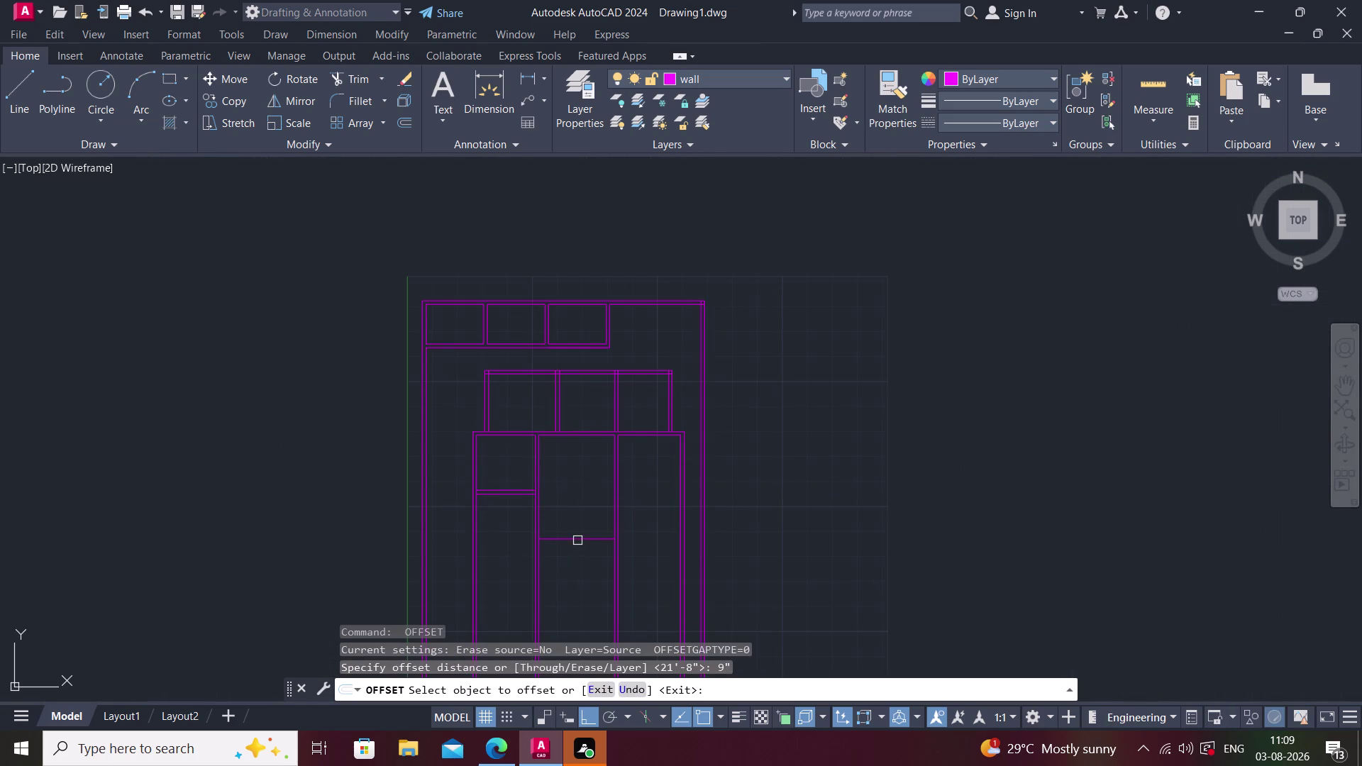
click(577, 541)
click(583, 588)
middle_drag(583, 588, 554, 583)
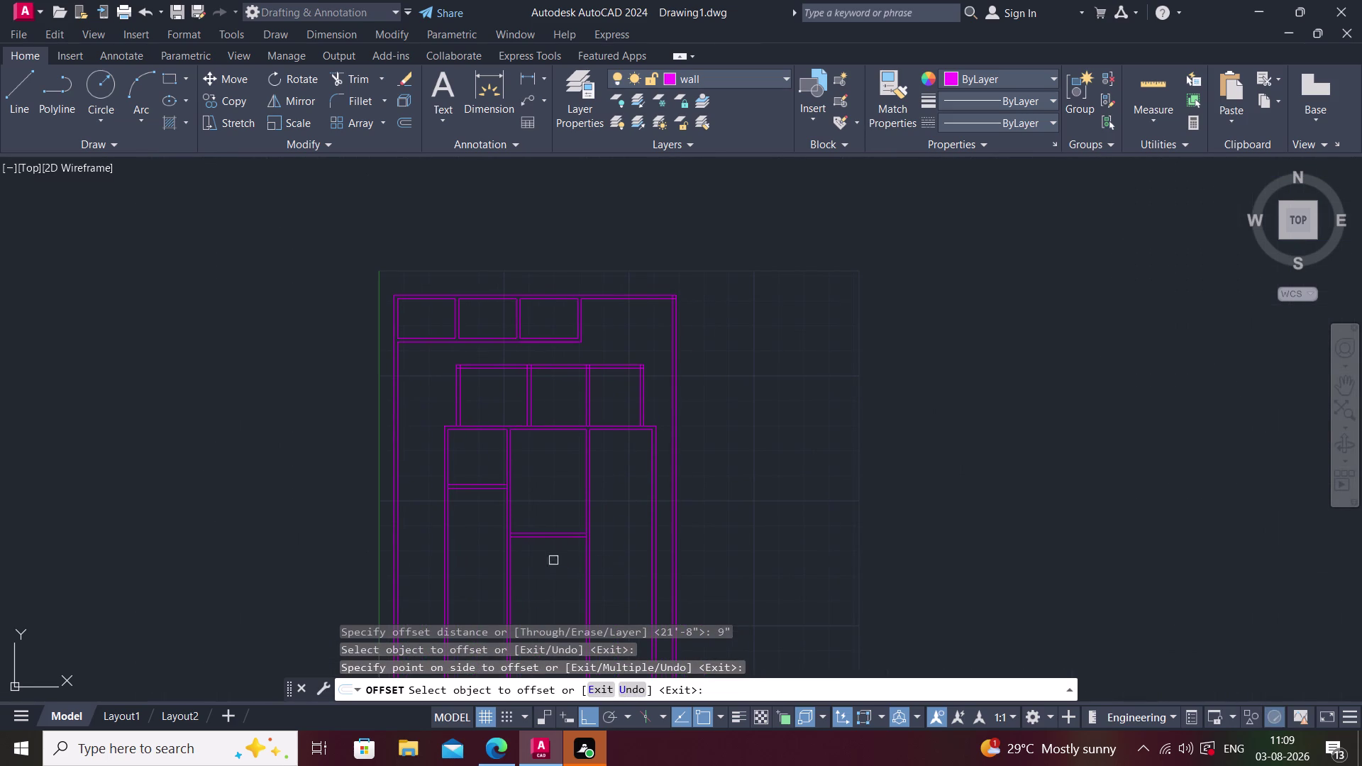
middle_drag(553, 560, 531, 556)
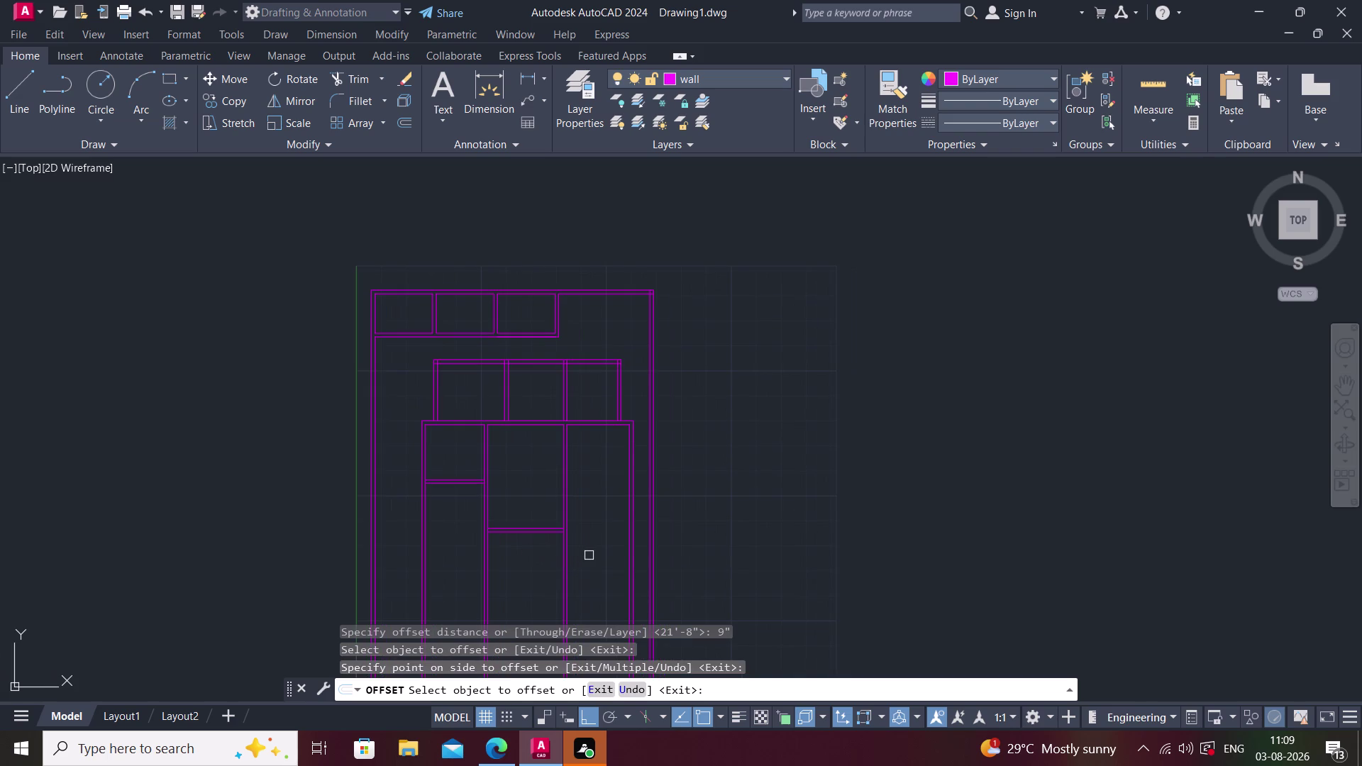
Offset the right room's top wall line 11'6" downward.
key(space)
key(space)
text(11)
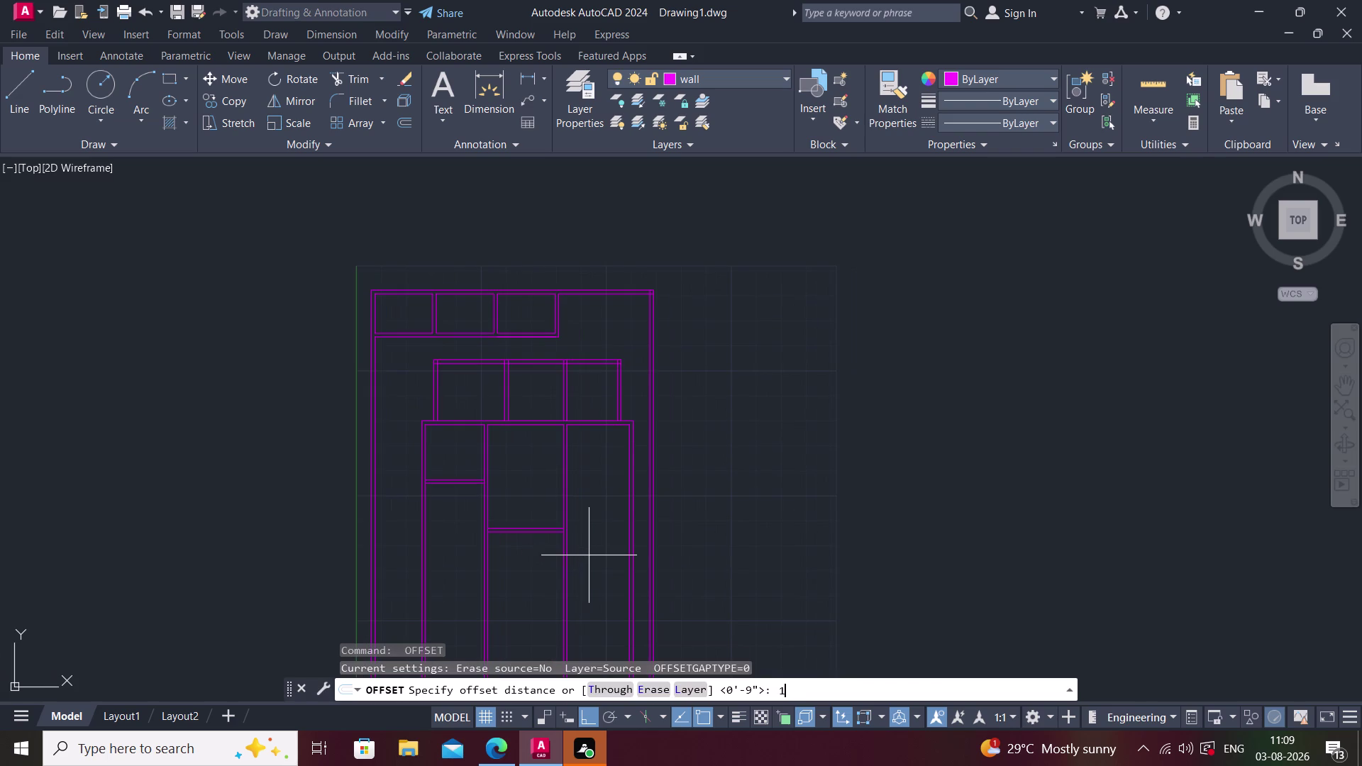
text('6")
key(Return)
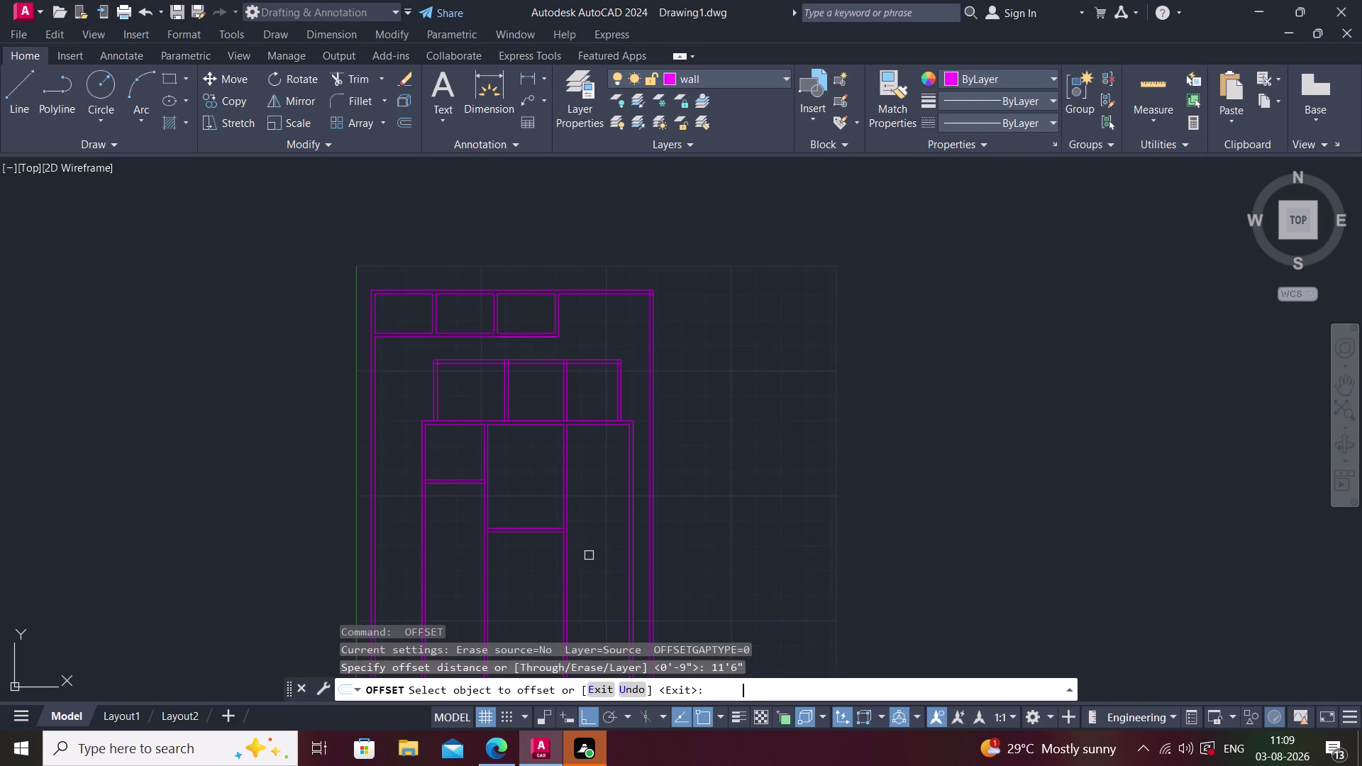
scroll(up, 3)
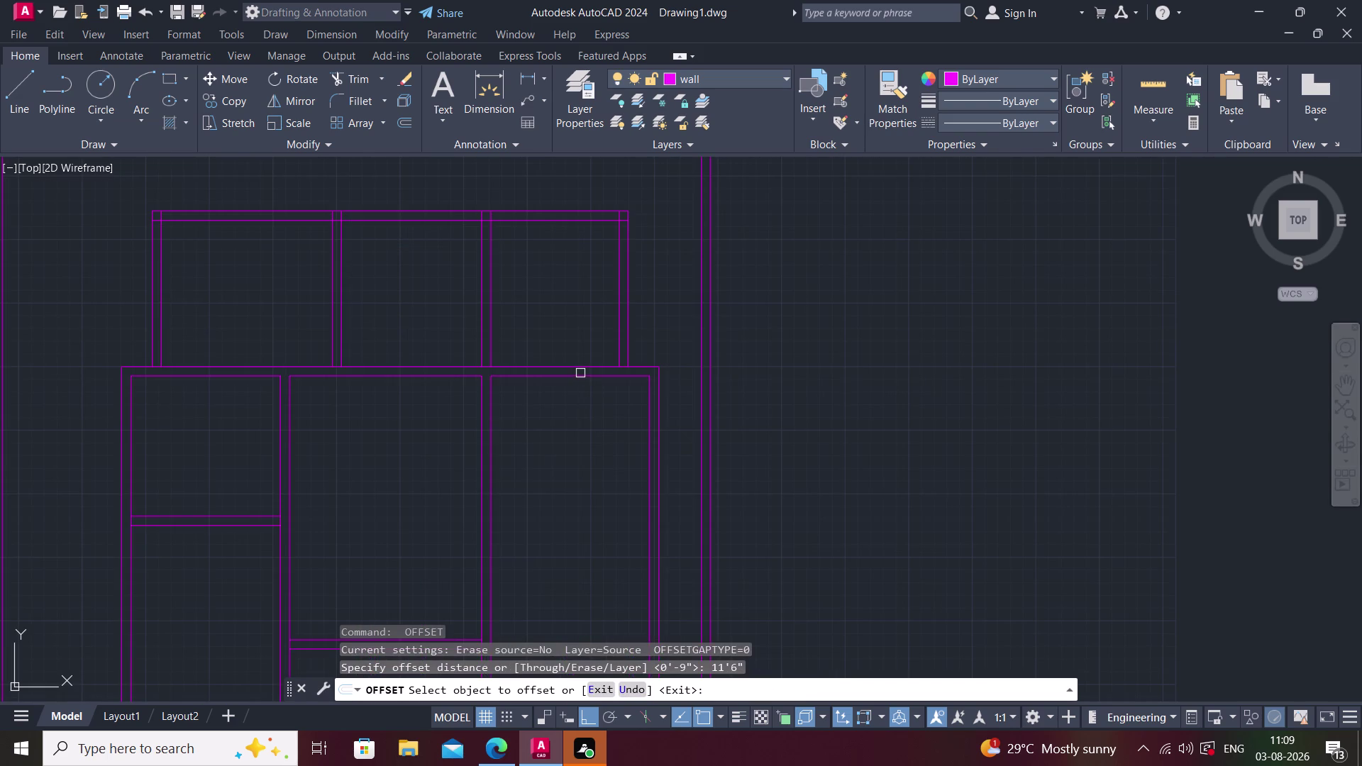
click(581, 379)
click(571, 469)
Offset the right partition line 9" below to complete its double wall.
key(space)
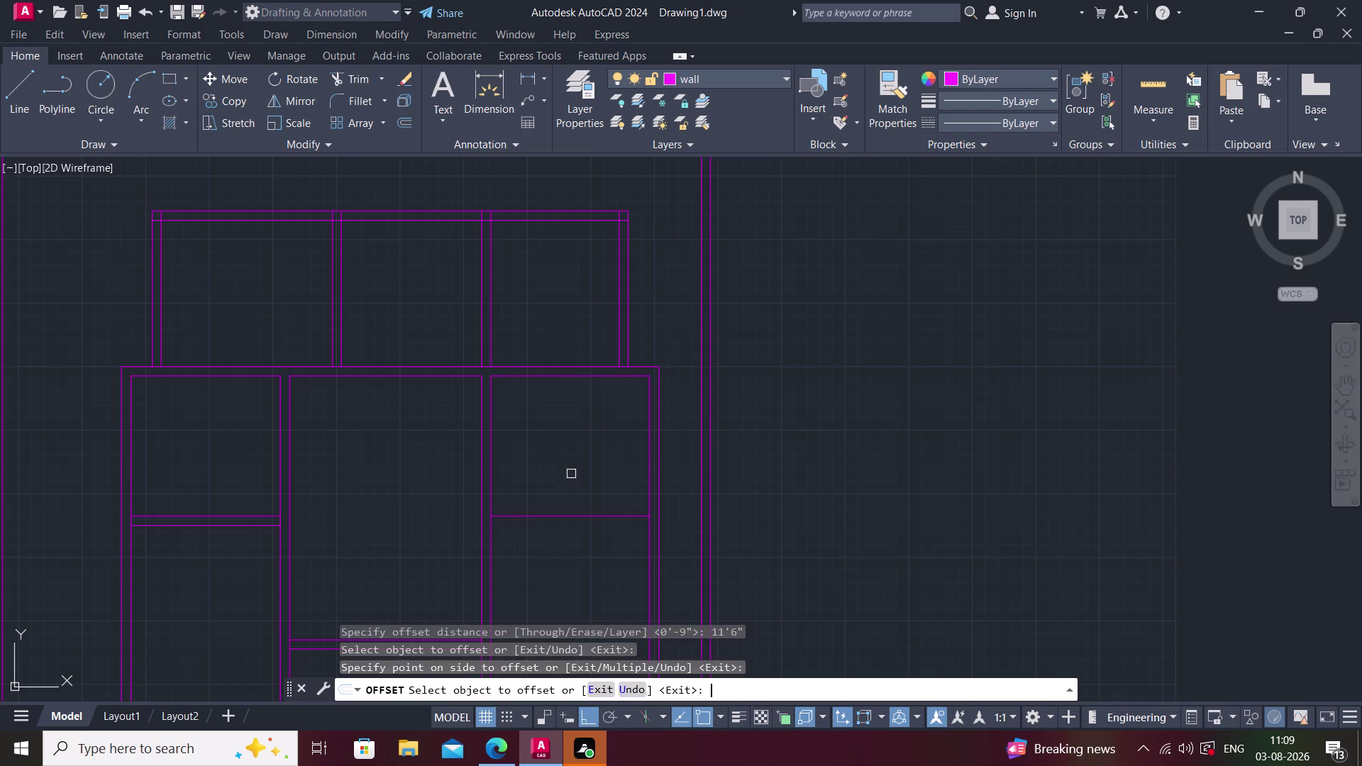
key(space)
text(9")
key(Return)
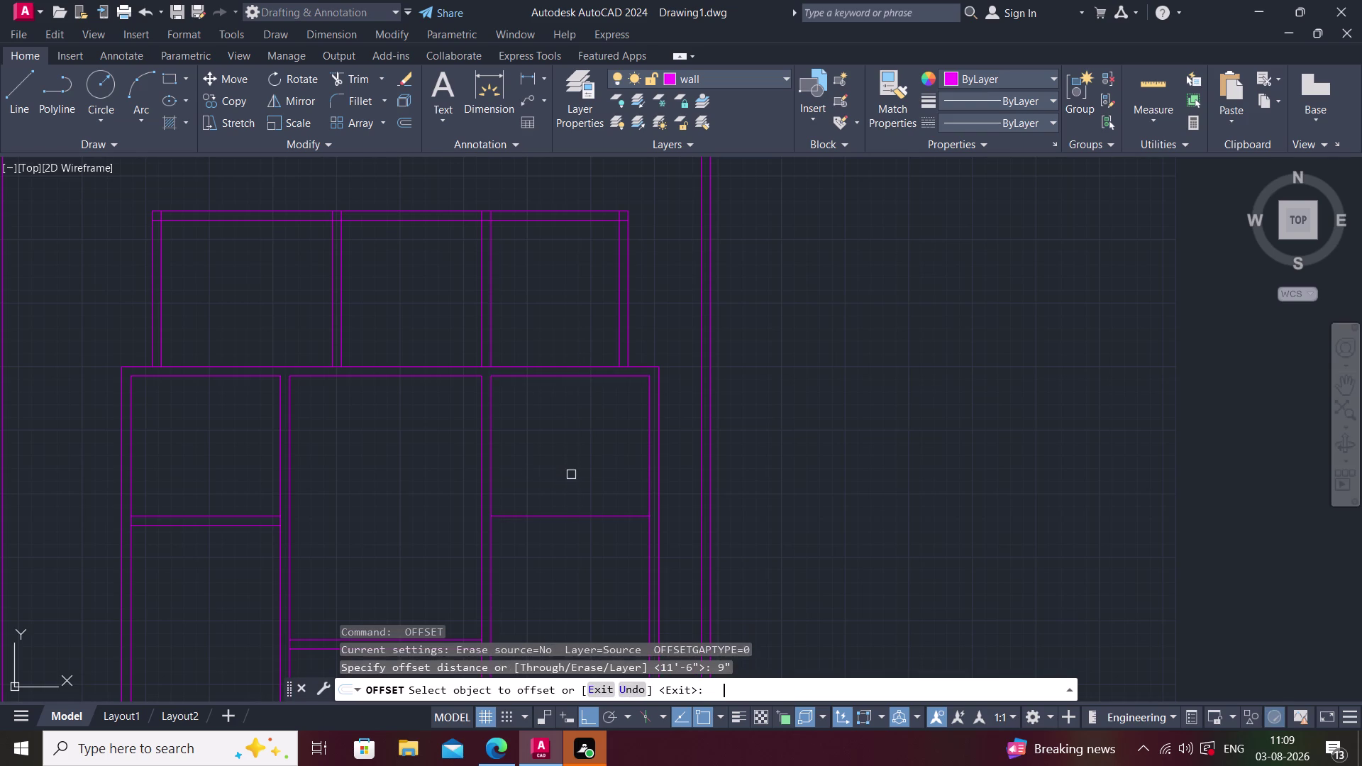
click(593, 517)
click(585, 561)
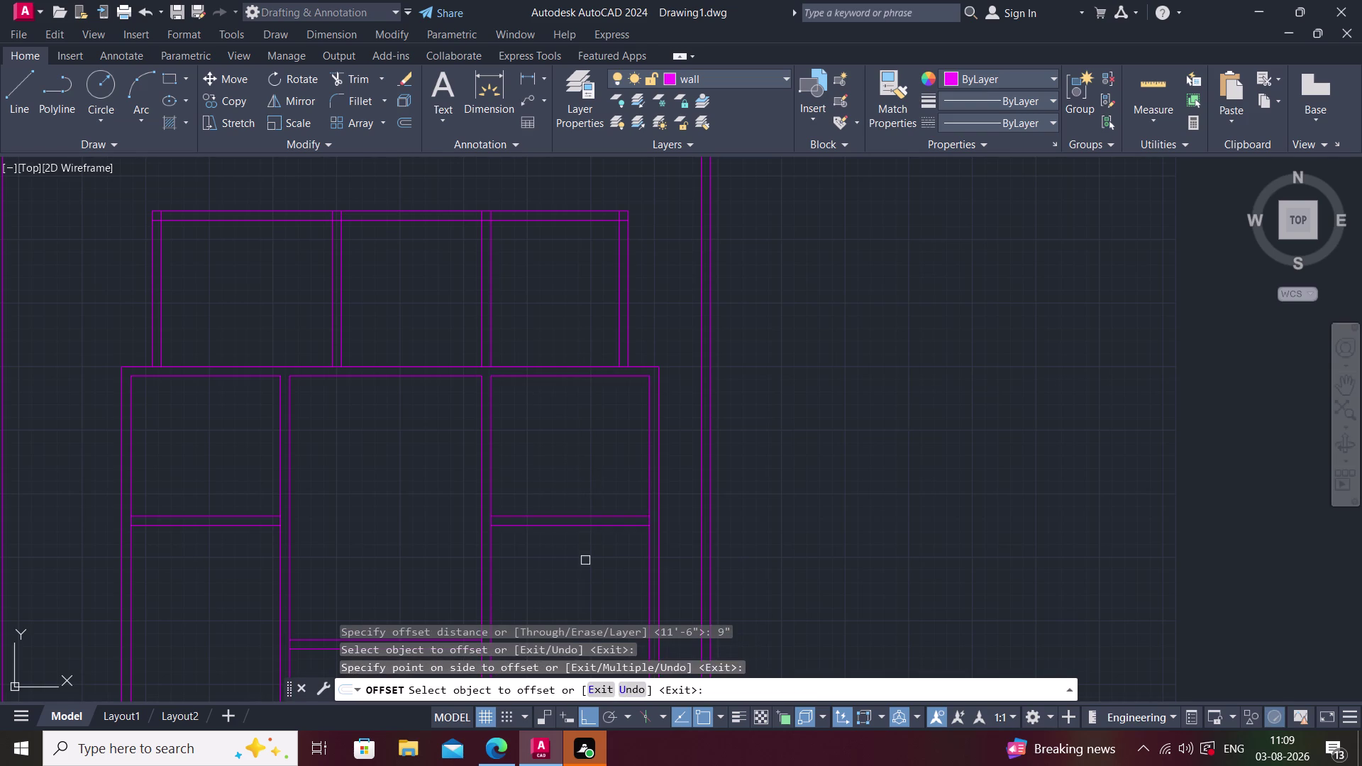
middle_drag(579, 554, 512, 477)
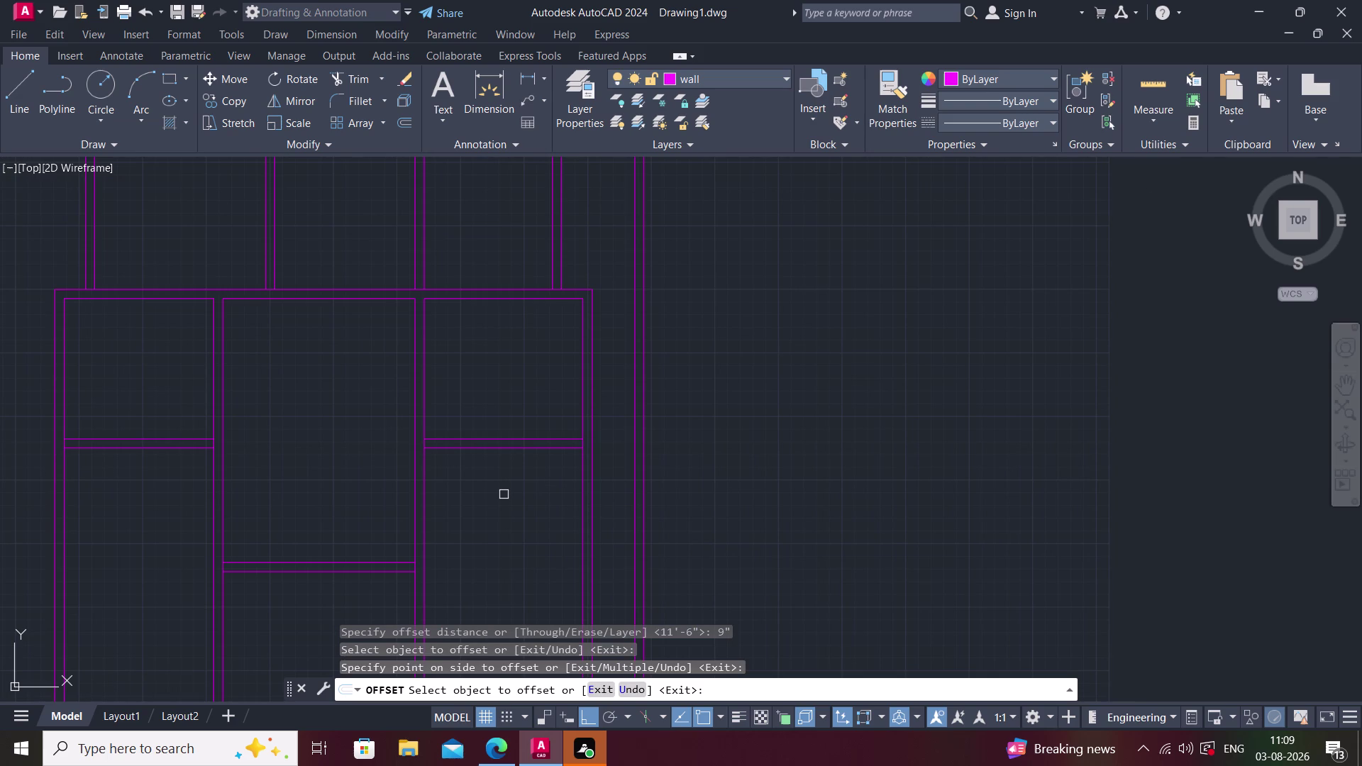
scroll(down, 3)
middle_drag(435, 551, 523, 488)
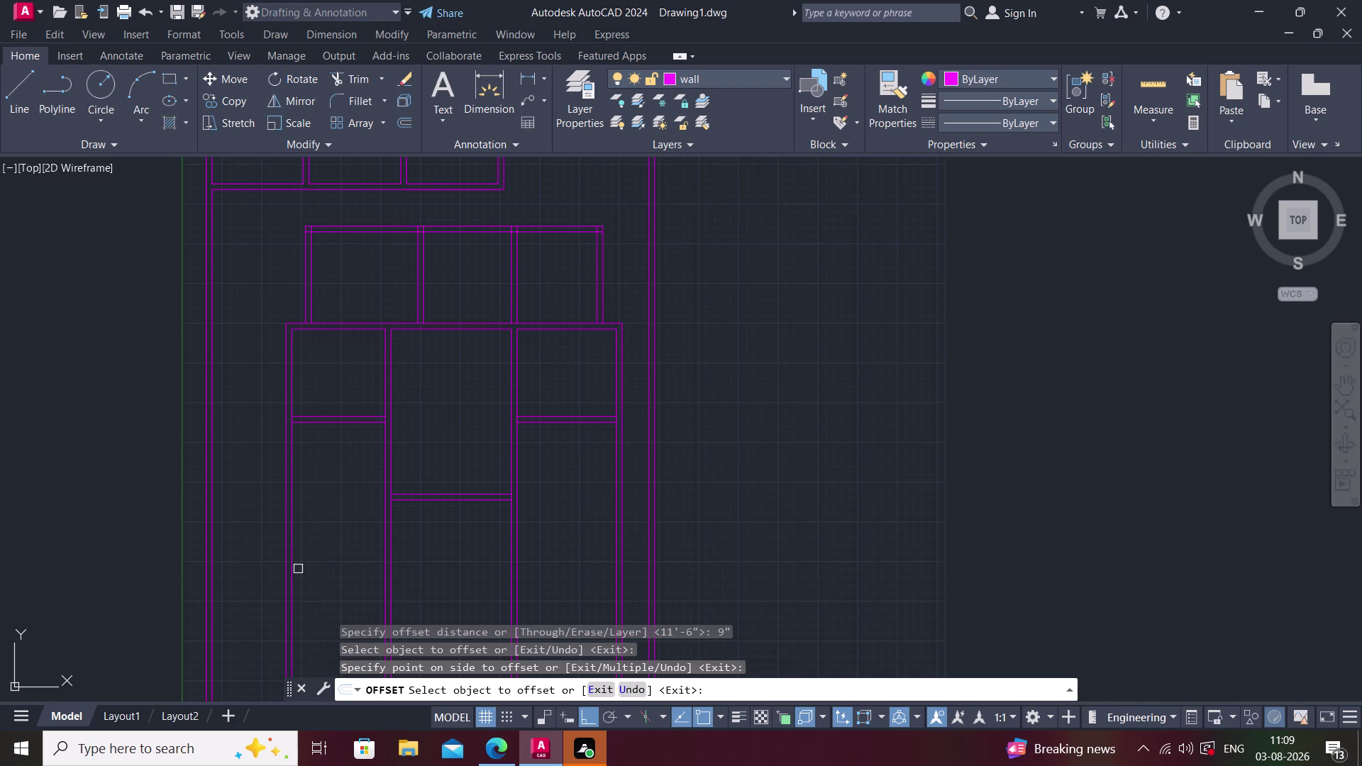
key(Escape)
middle_drag(309, 532, 284, 573)
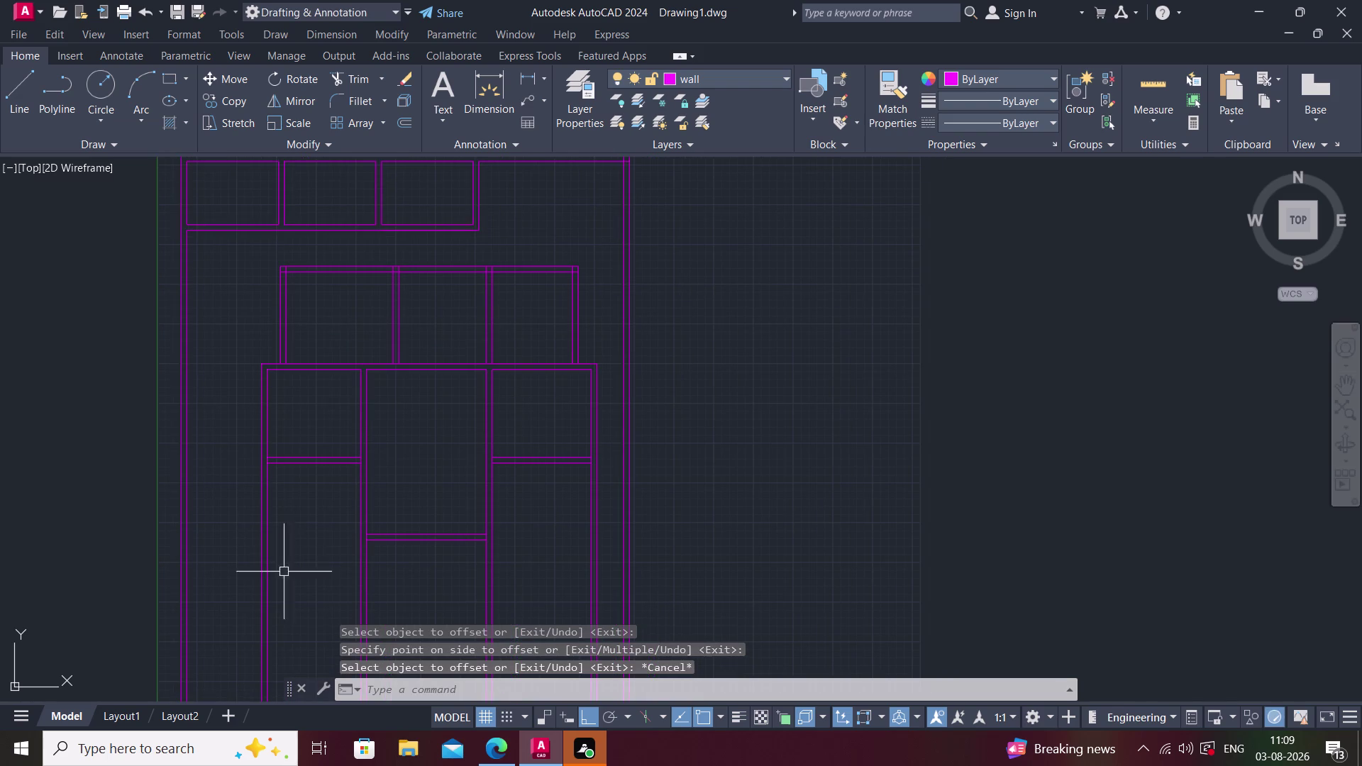
scroll(up, 3)
text(ex)
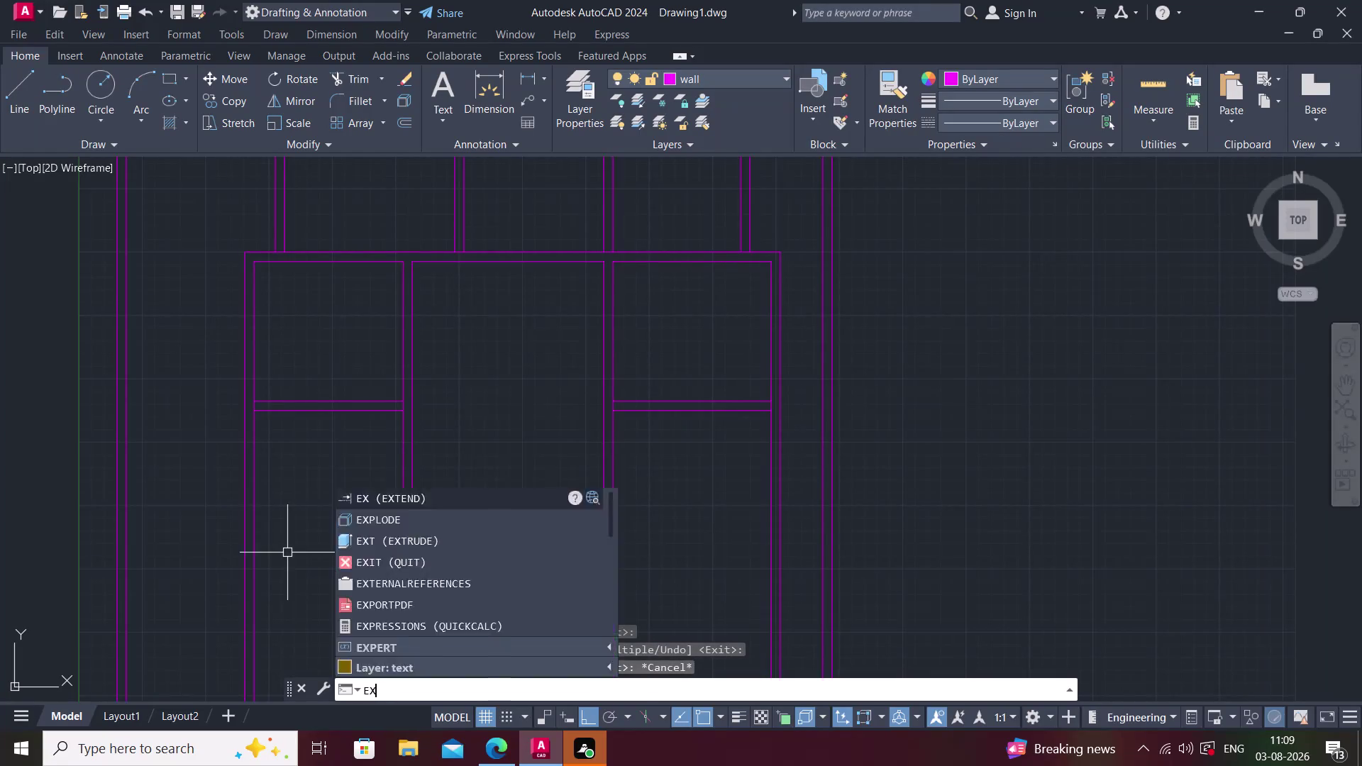
Extend the left room's partition line to the outer wall.
key(space)
click(288, 412)
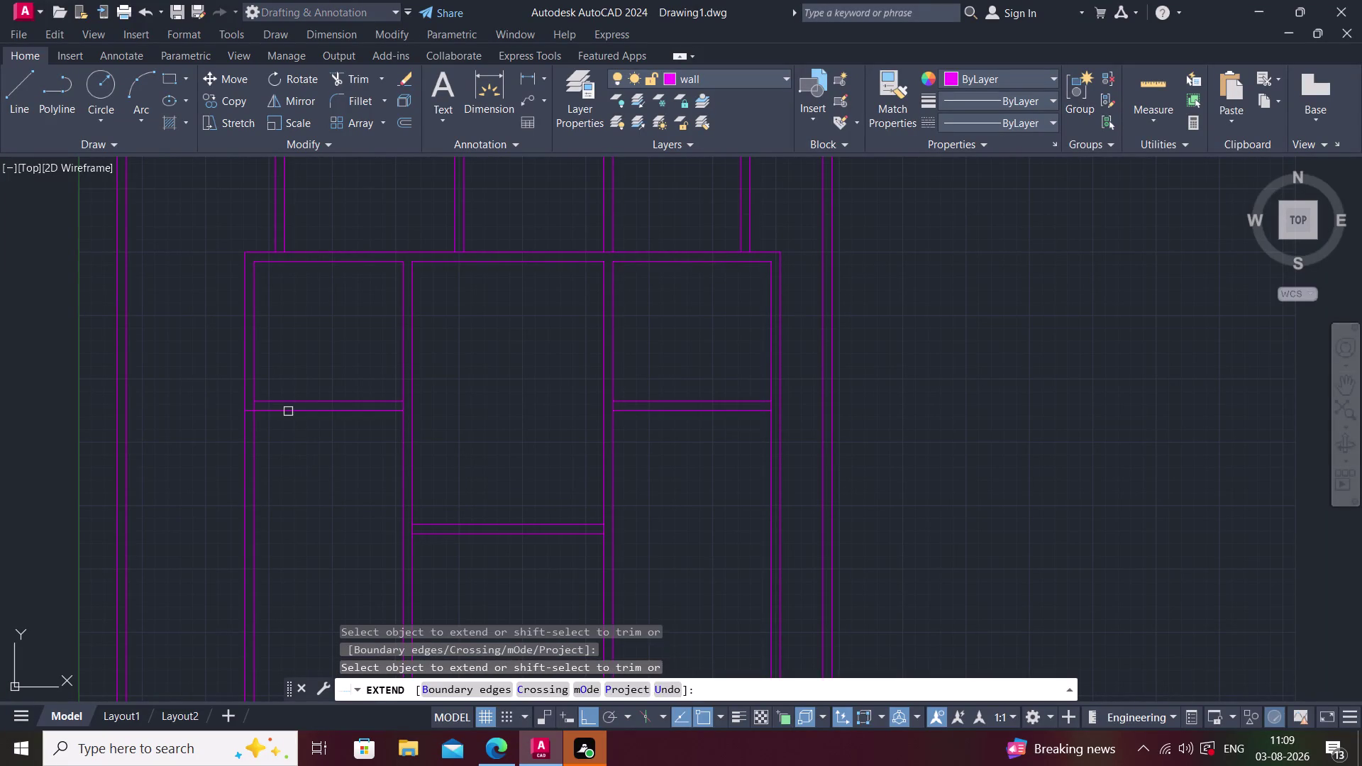
key(Escape)
middle_drag(273, 444, 302, 451)
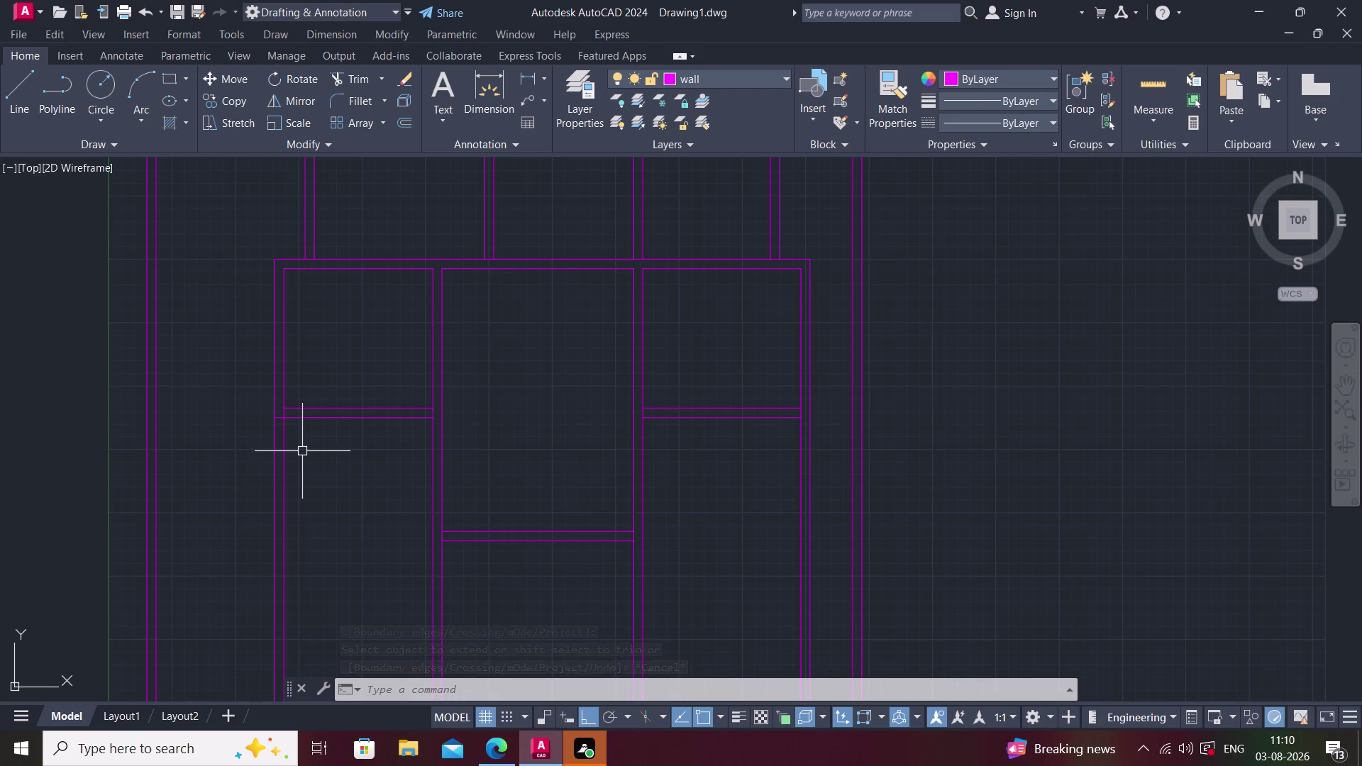
Offset a vertical wall line 2'6" to the right.
text(o)
key(space)
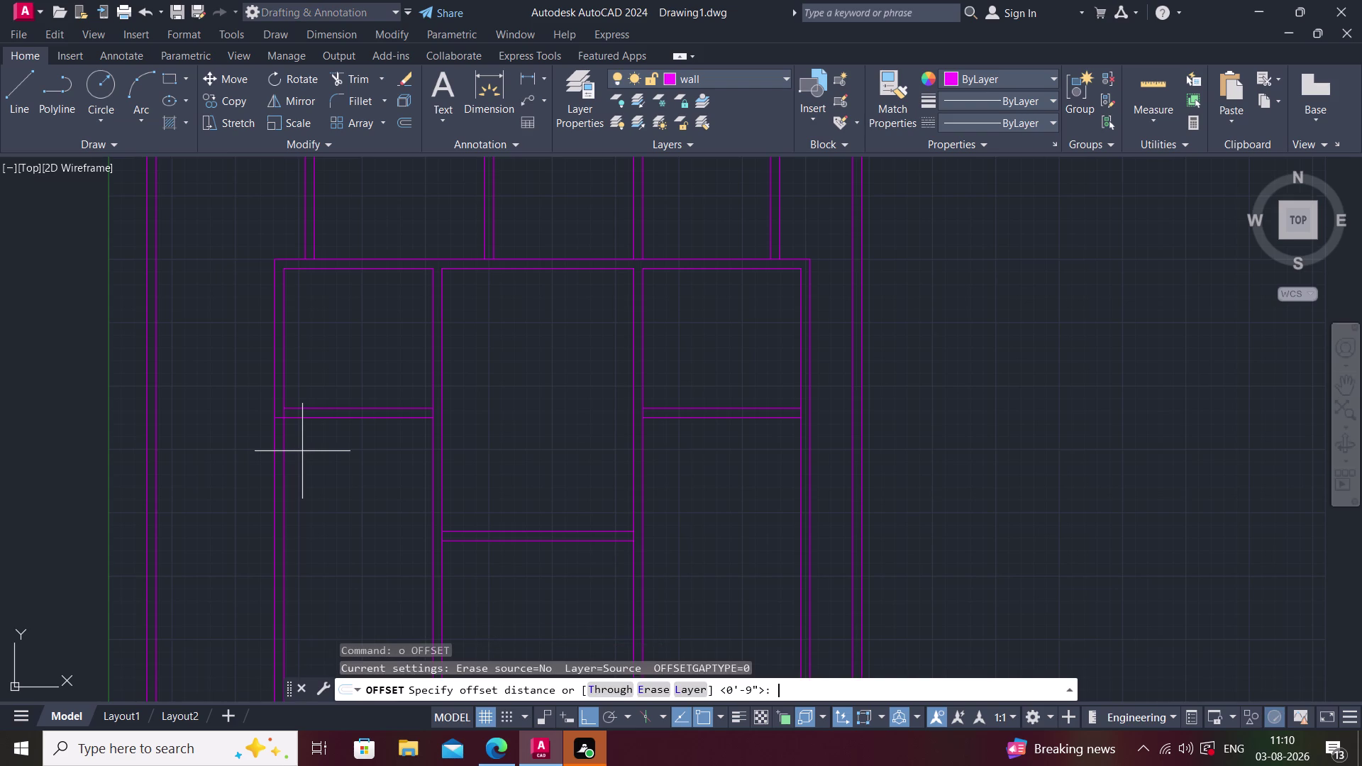
text(2'6)
text(")
key(Return)
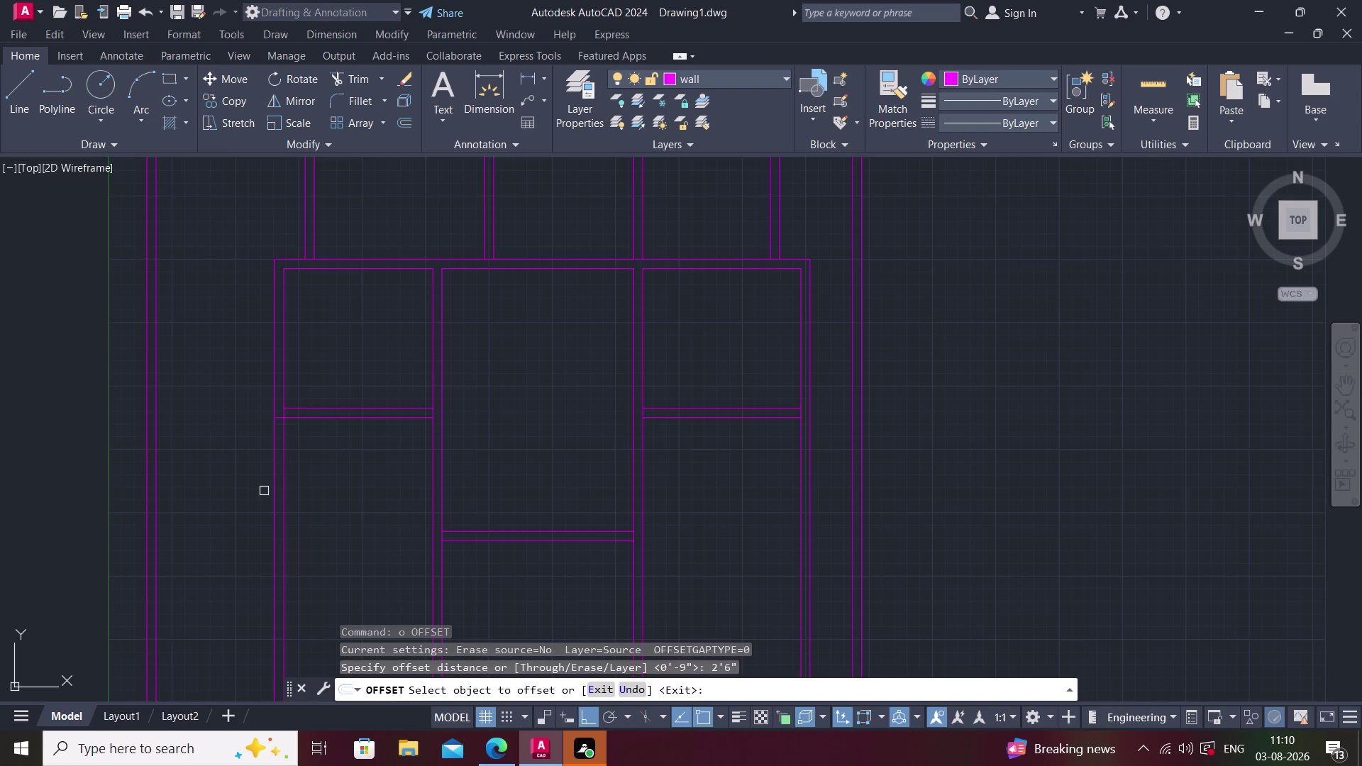
click(273, 485)
click(337, 484)
key(Escape)
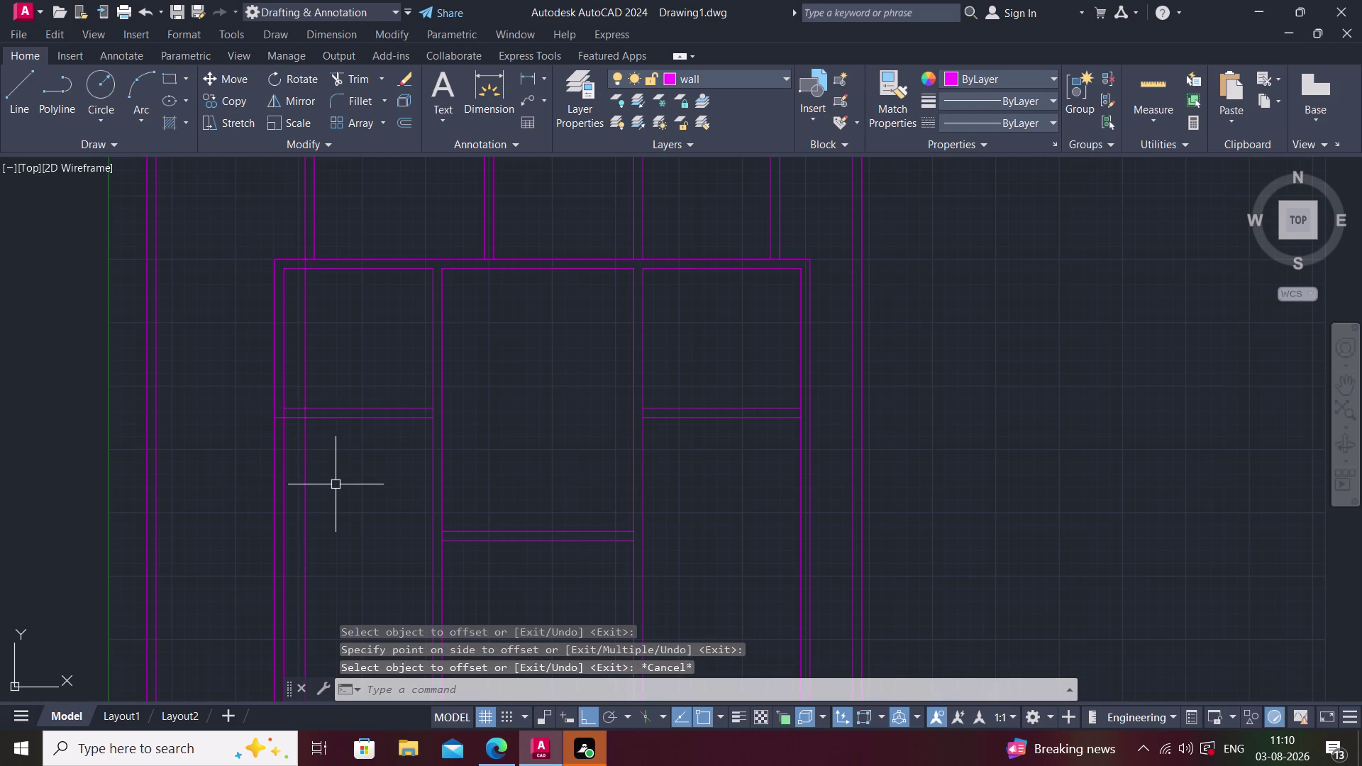
text(tr)
key(space)
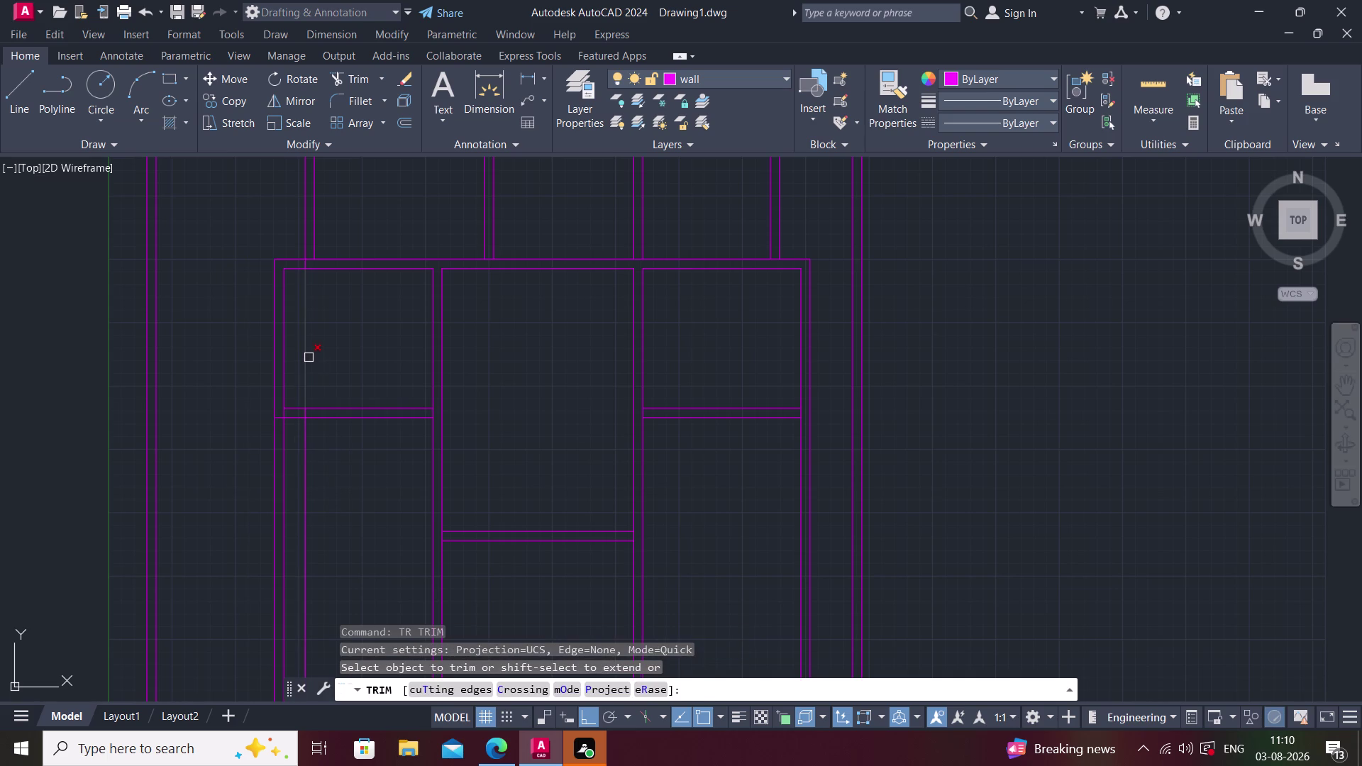
Trim away three stray wall line segments in the left room.
click(308, 357)
click(284, 446)
click(276, 443)
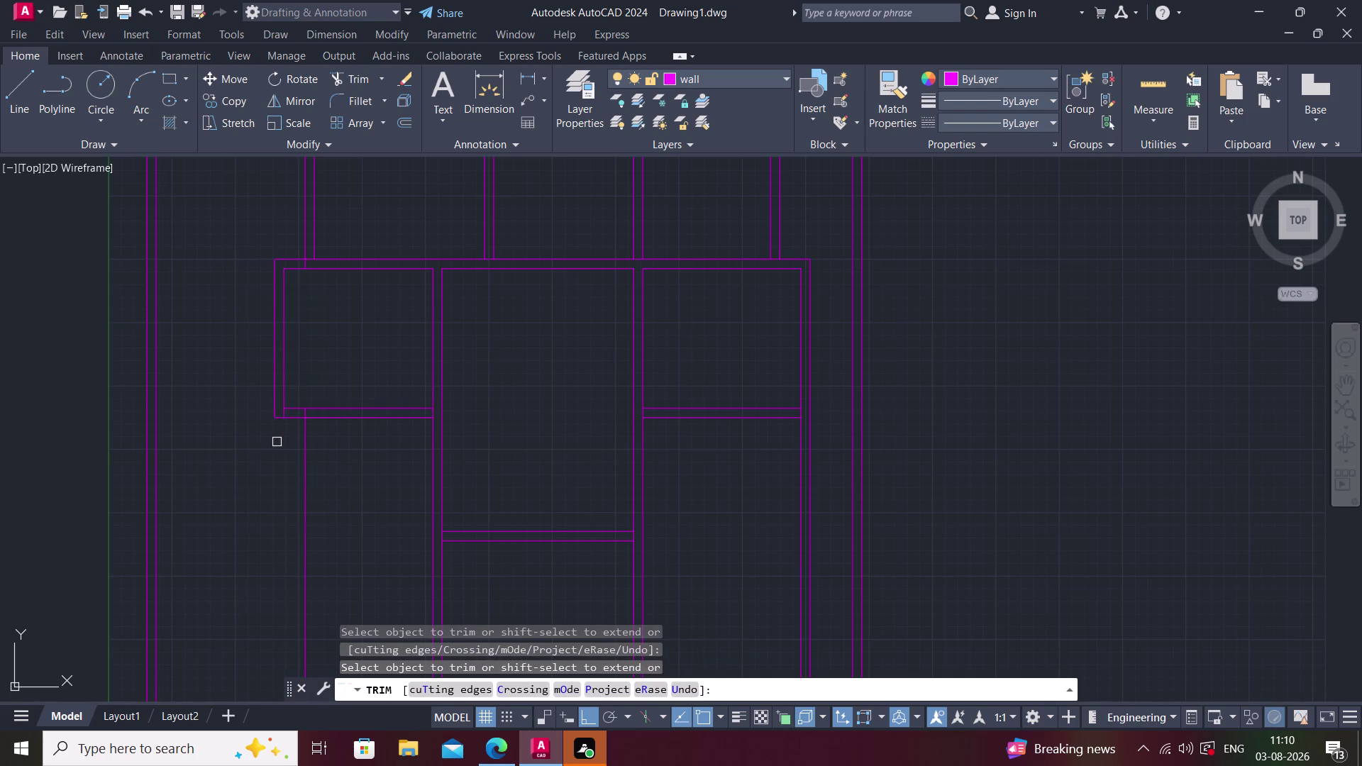
key(Escape)
middle_drag(326, 437, 280, 422)
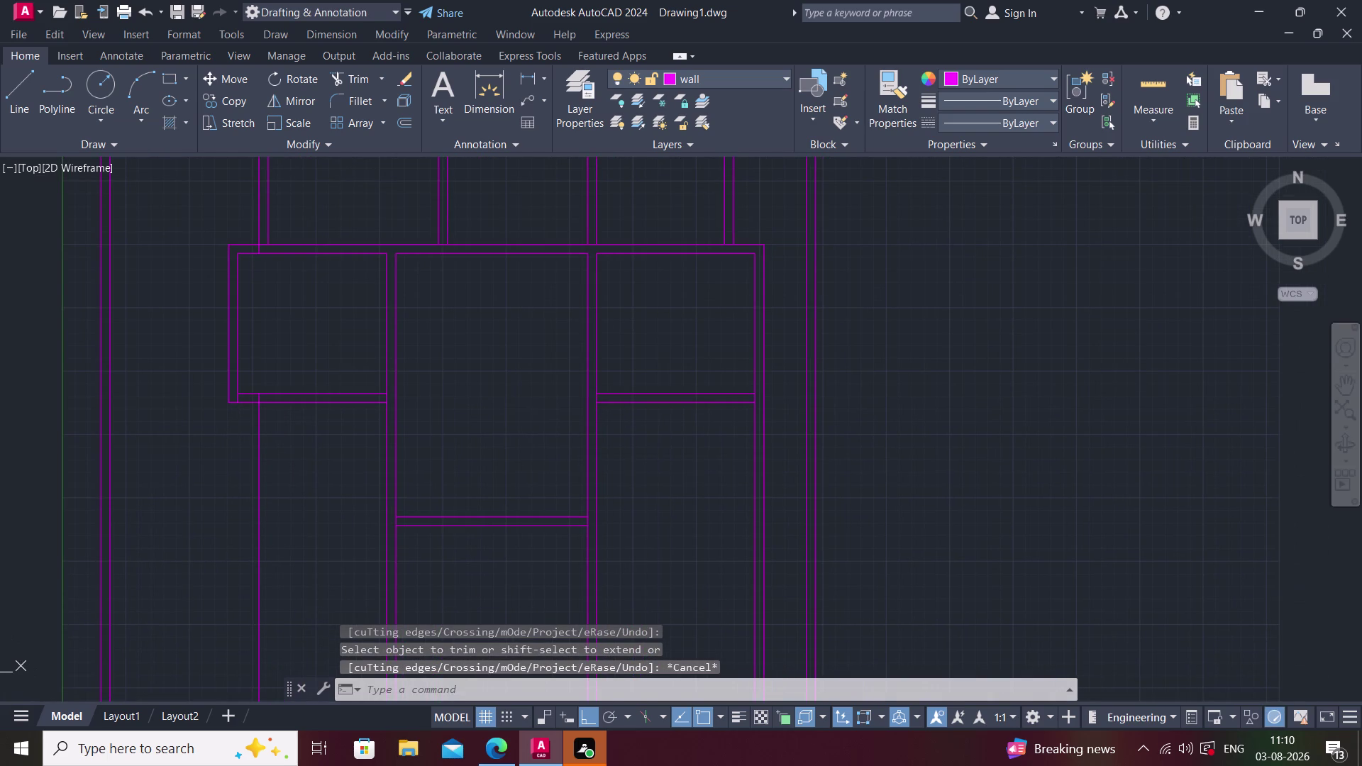
key(Escape)
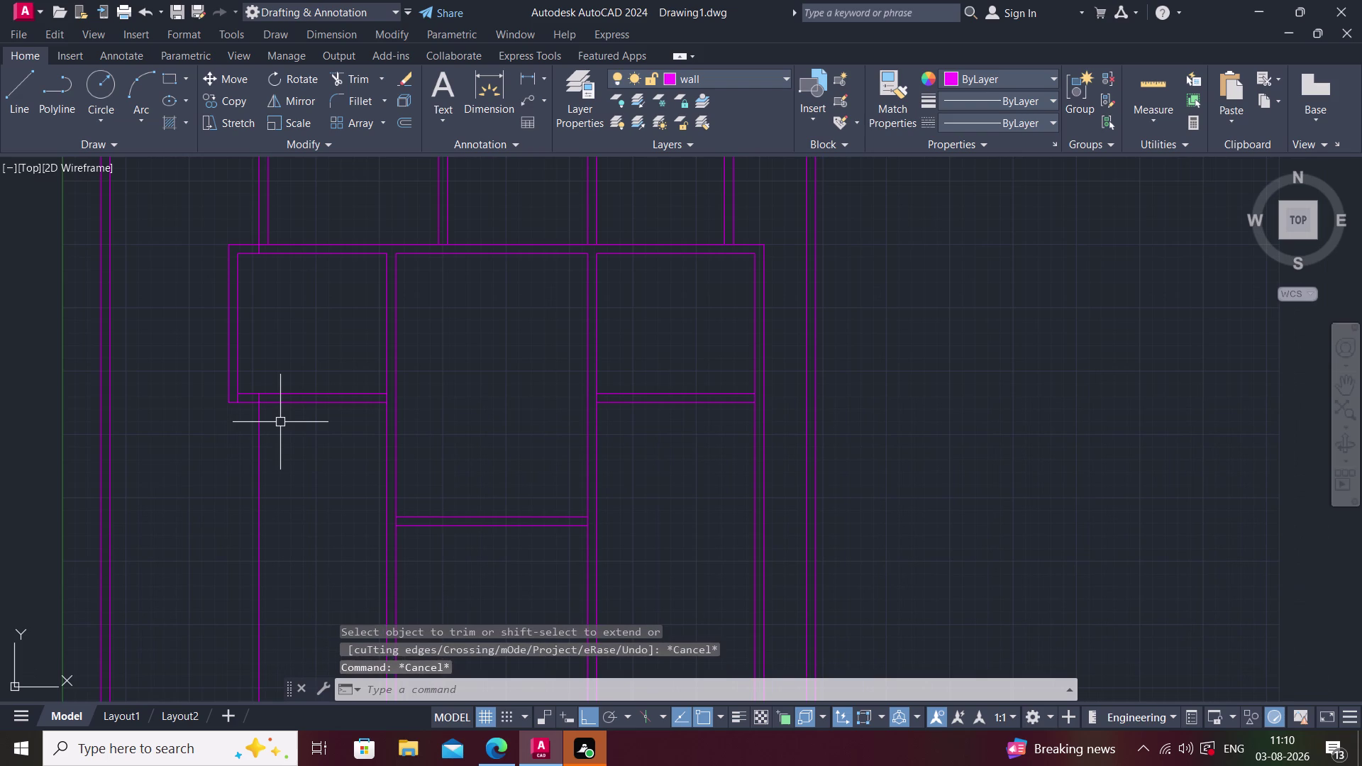
Offset the left room's lower partition line 3' downward.
text(o)
key(space)
key(3)
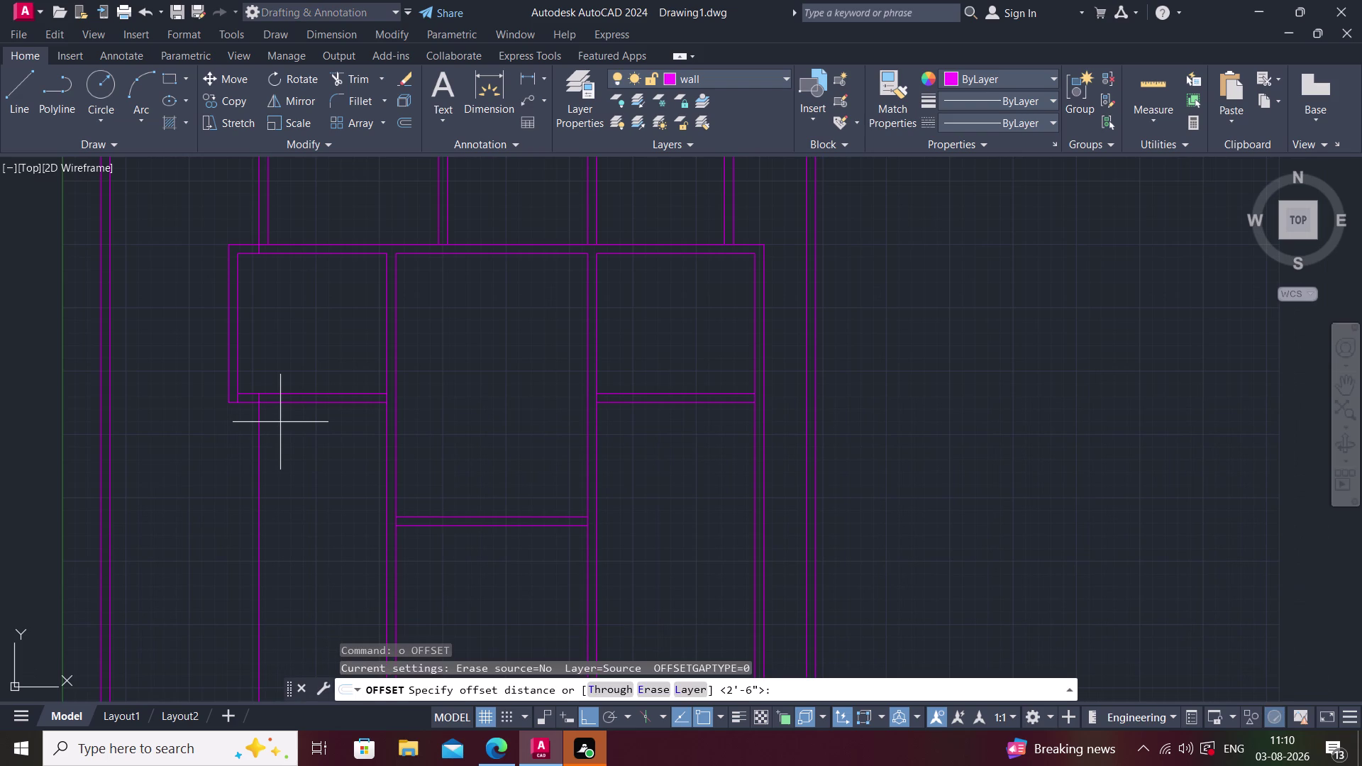
key(apostrophe)
key(Return)
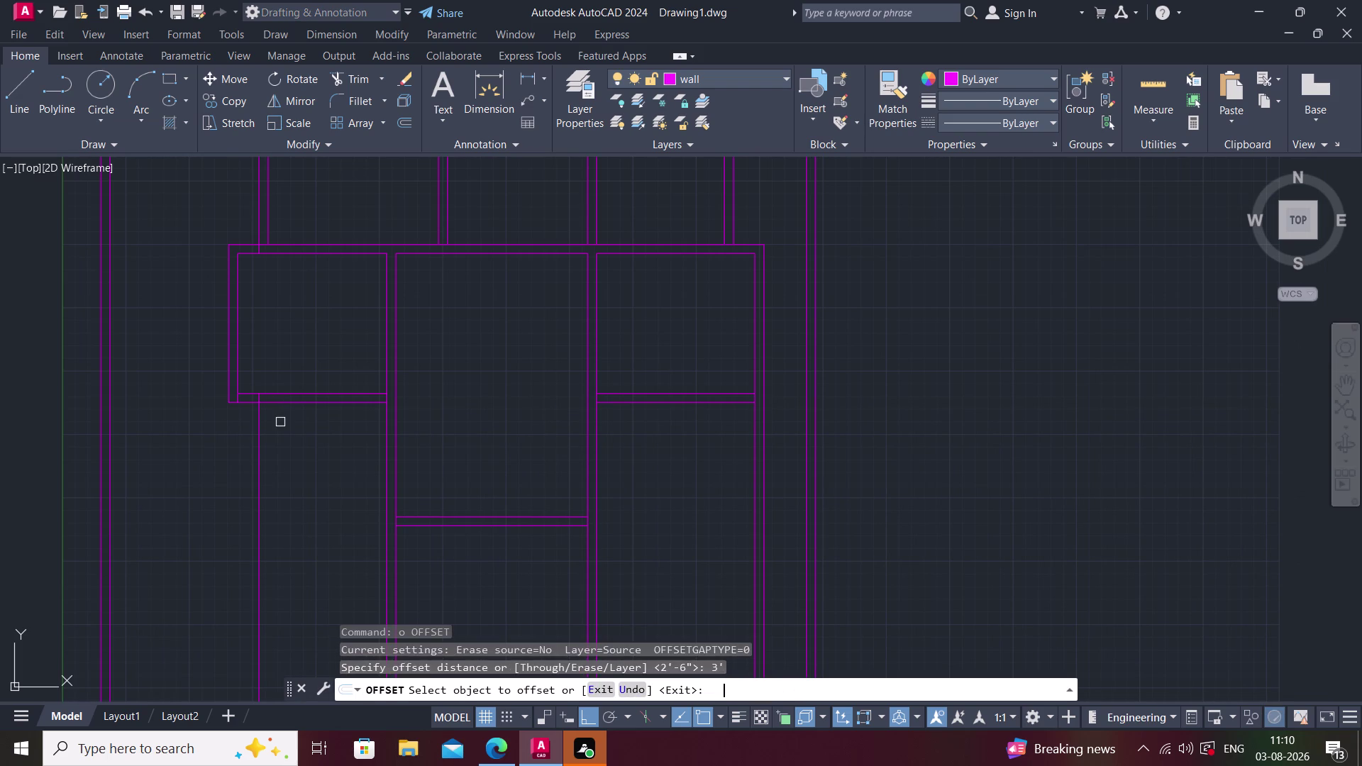
click(295, 404)
click(287, 479)
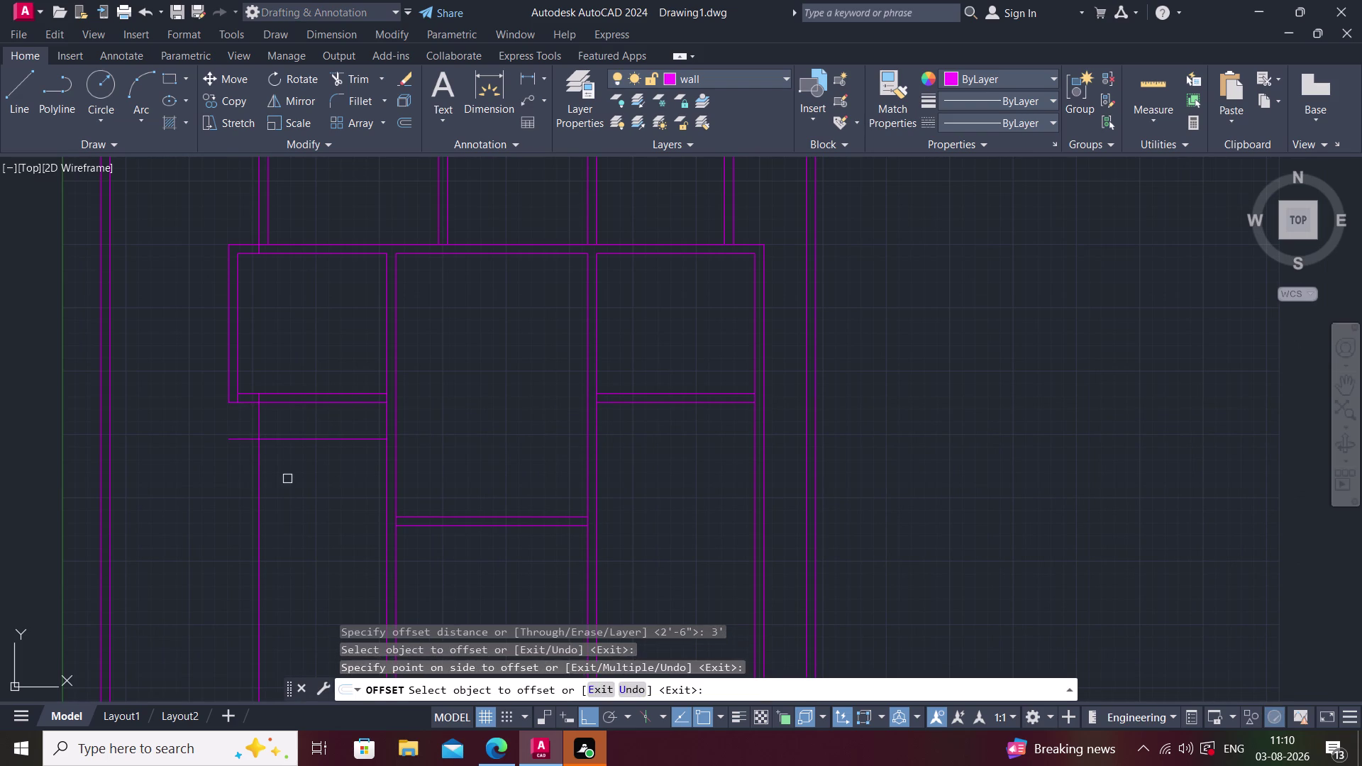
key(Escape)
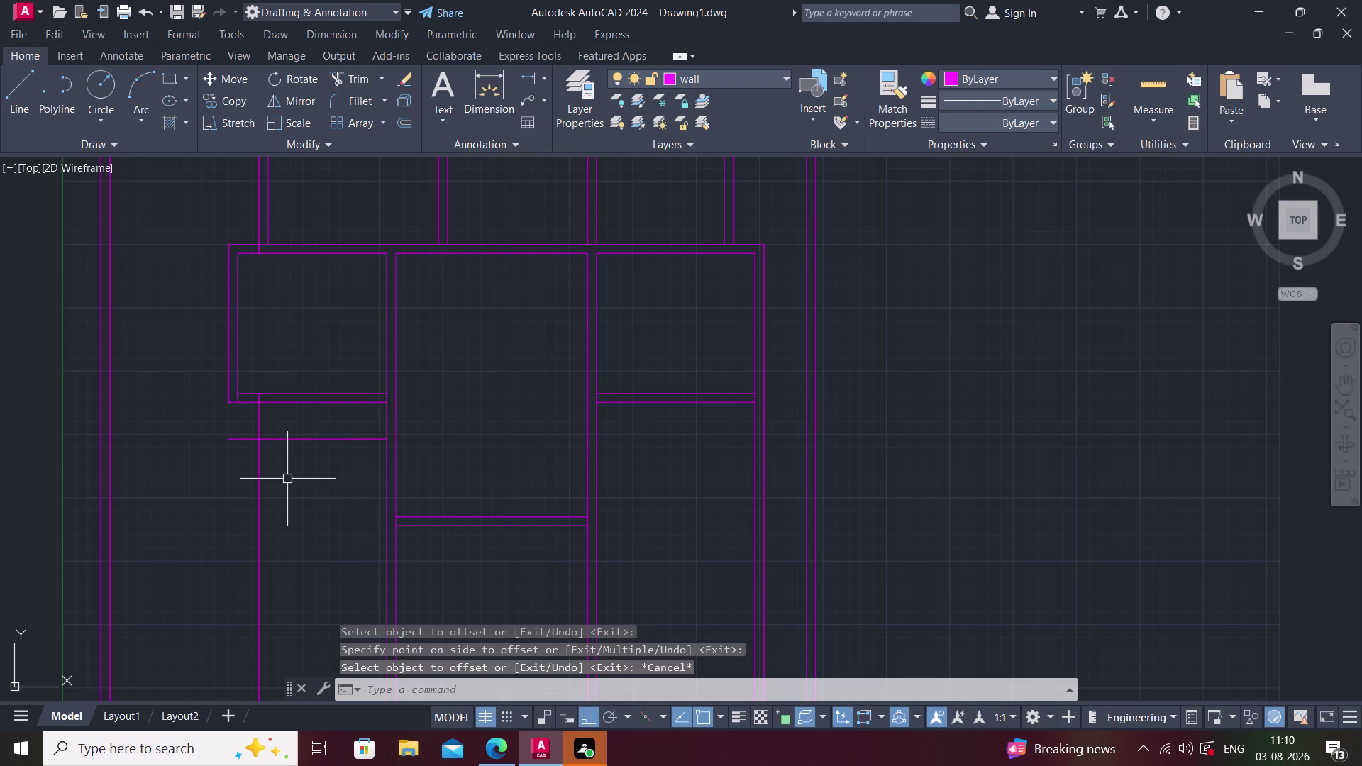
Trim the two overhanging wall segments at the left wall junction.
middle_drag(279, 478, 237, 475)
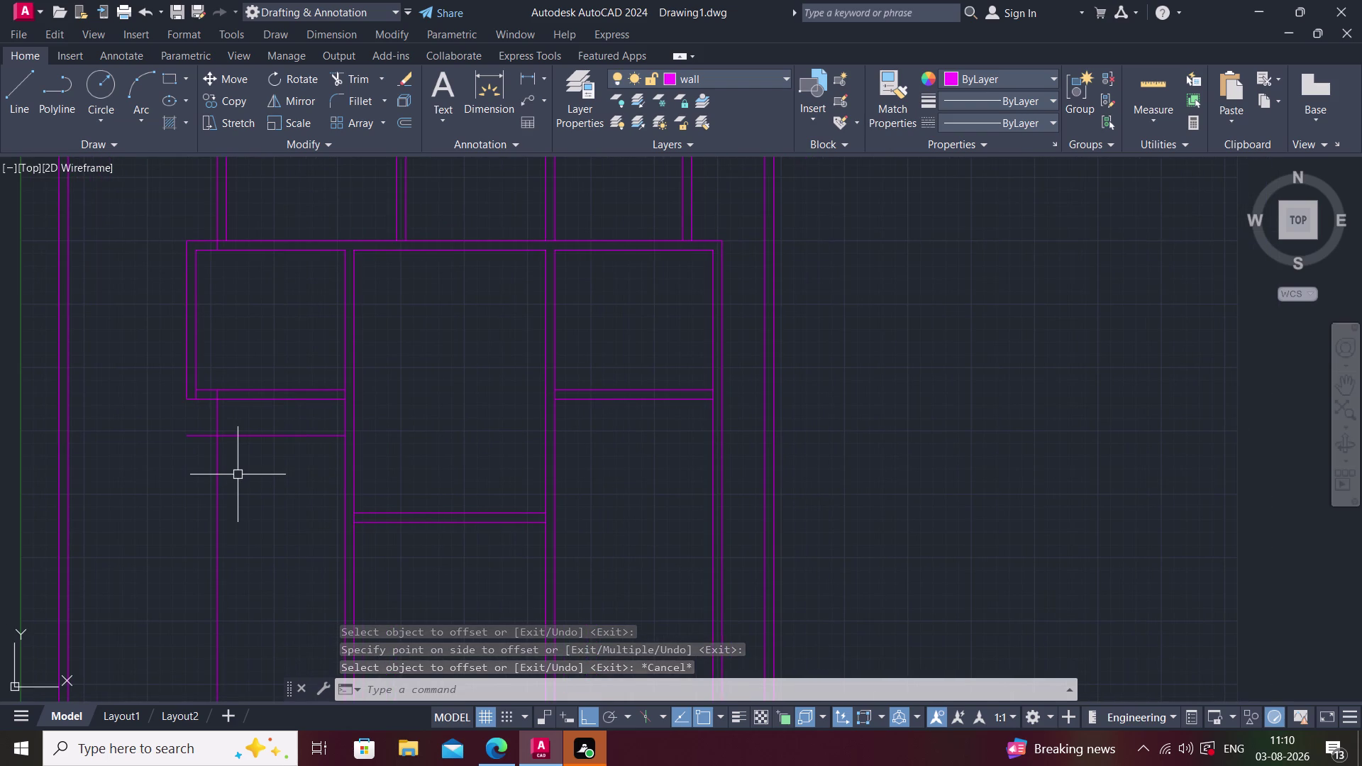
text(tr)
key(space)
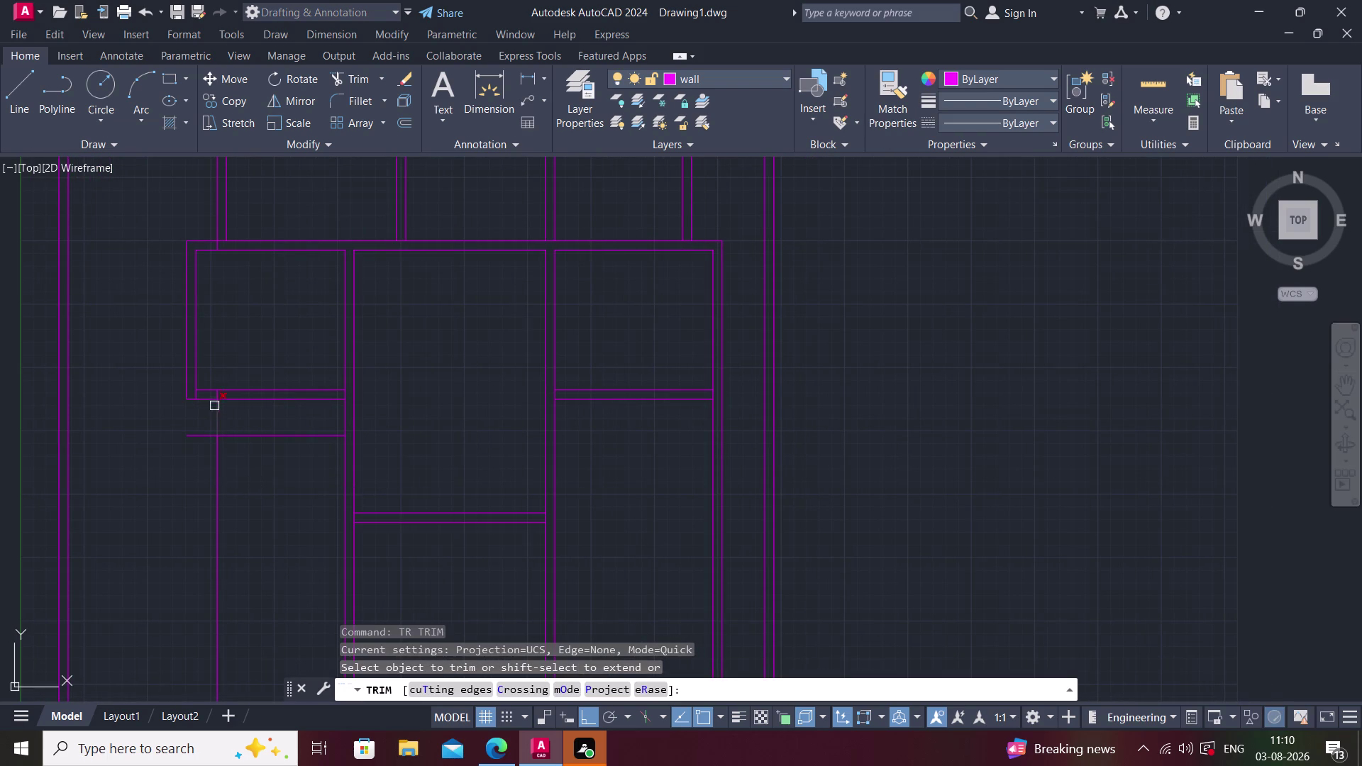
scroll(up, 3)
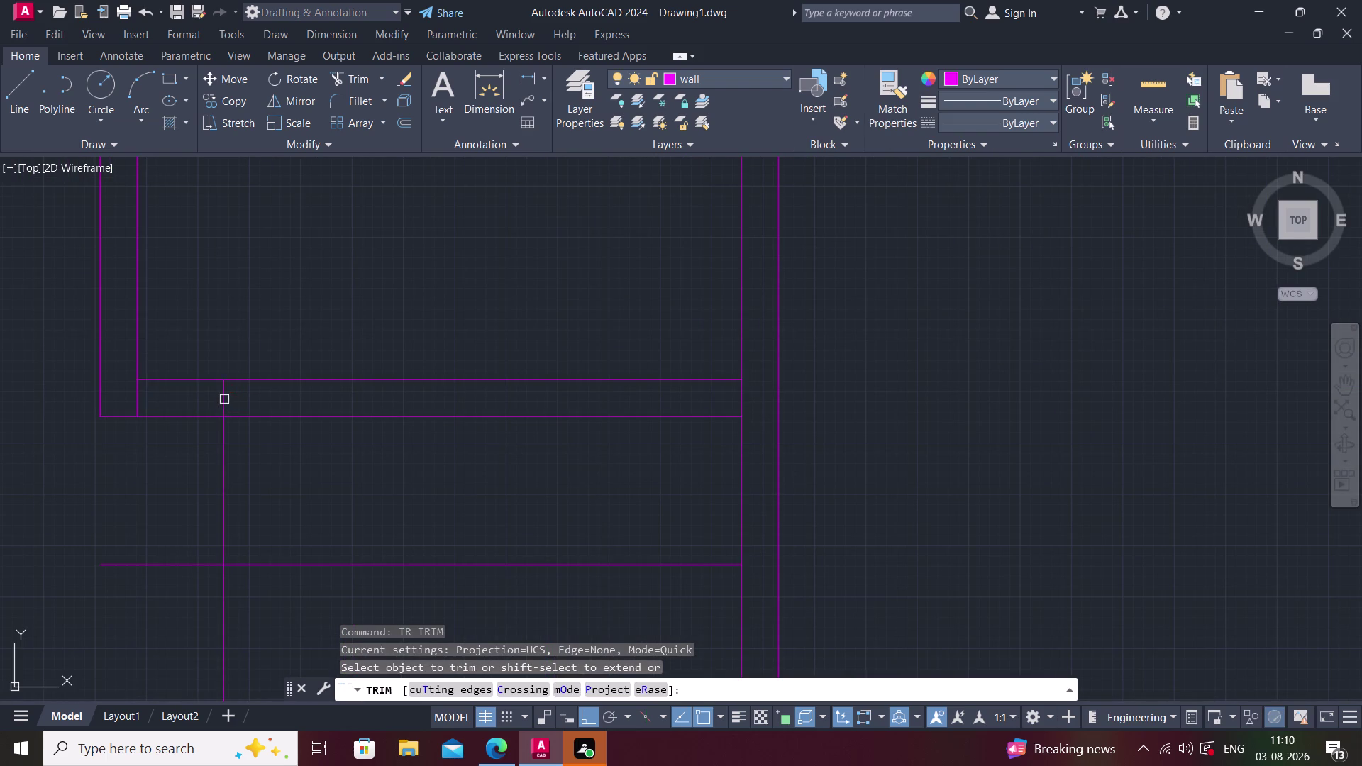
click(221, 397)
click(222, 468)
scroll(down, 3)
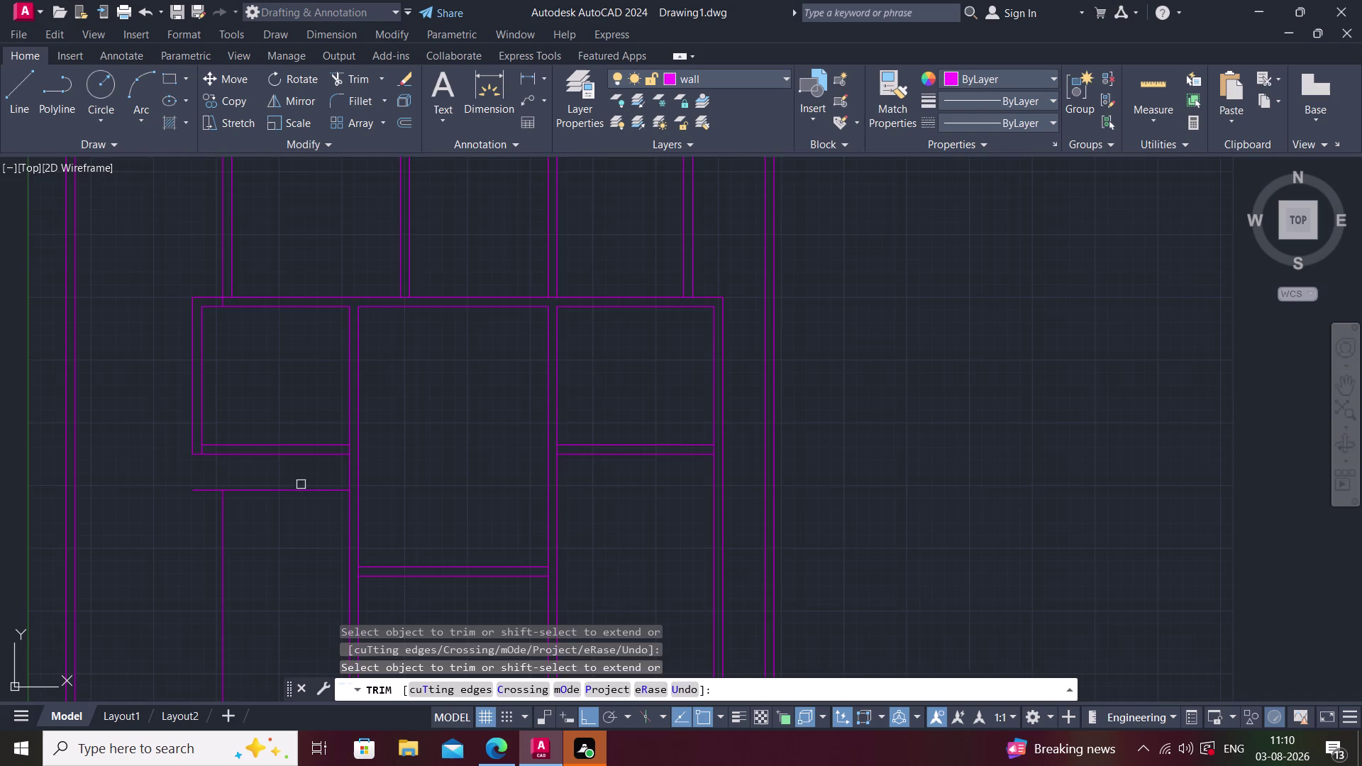
middle_drag(312, 484, 250, 482)
key(Escape)
Extend both partition lines at each end to meet the walls.
middle_drag(260, 509, 227, 408)
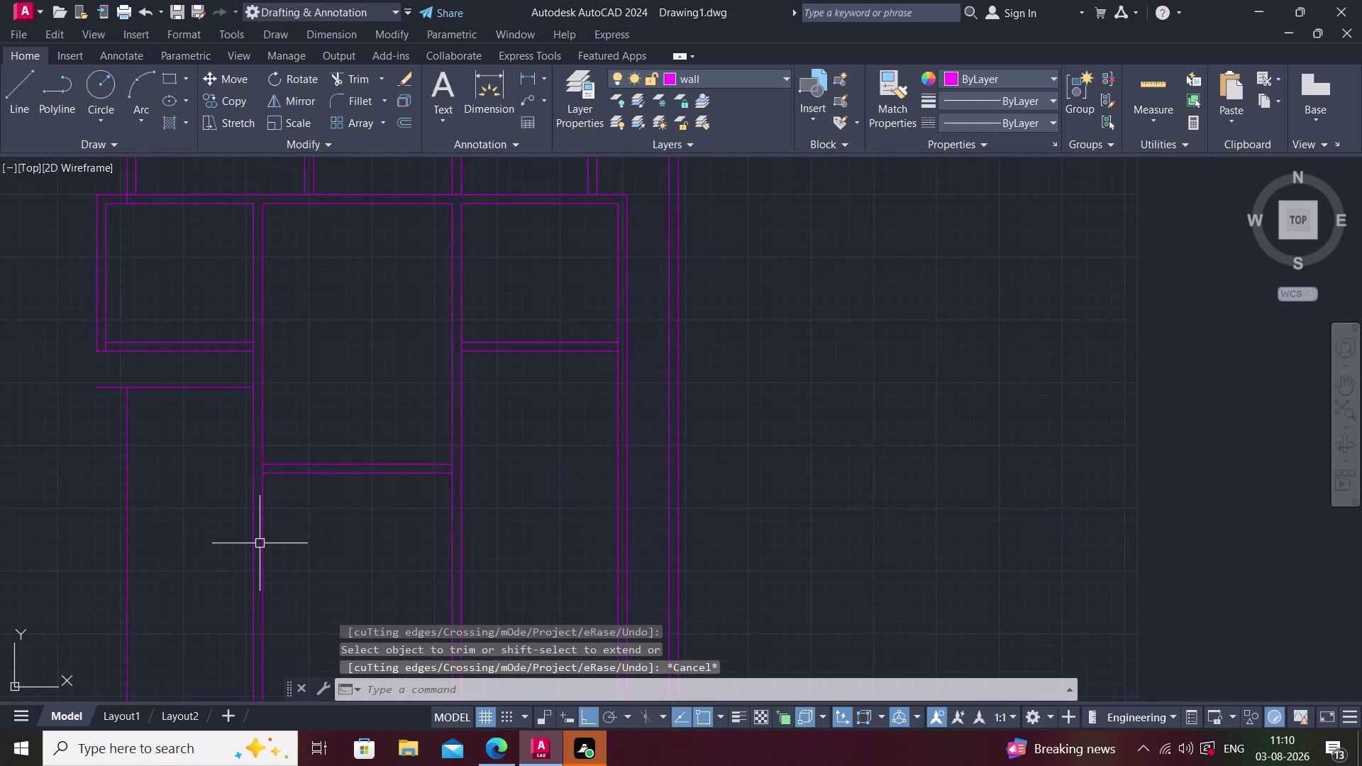
text(ex)
key(space)
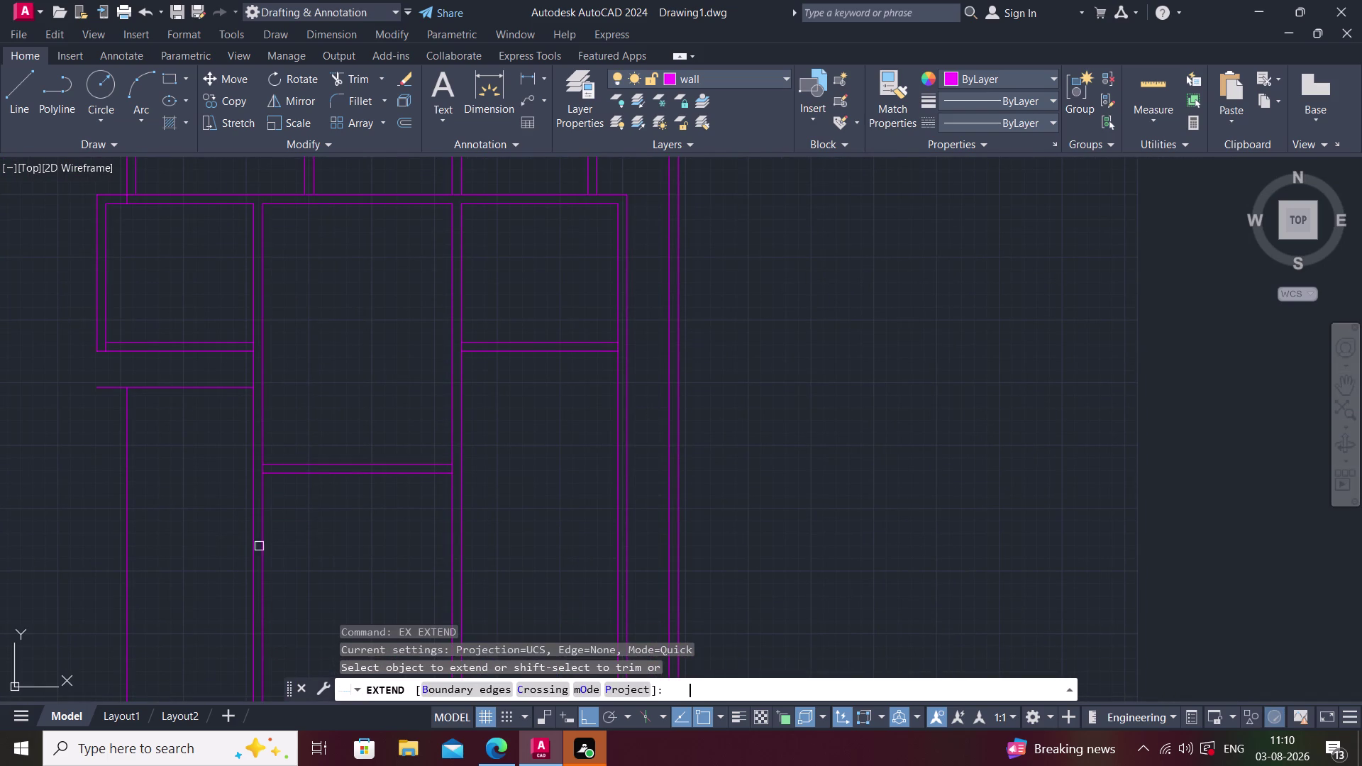
click(271, 463)
click(271, 477)
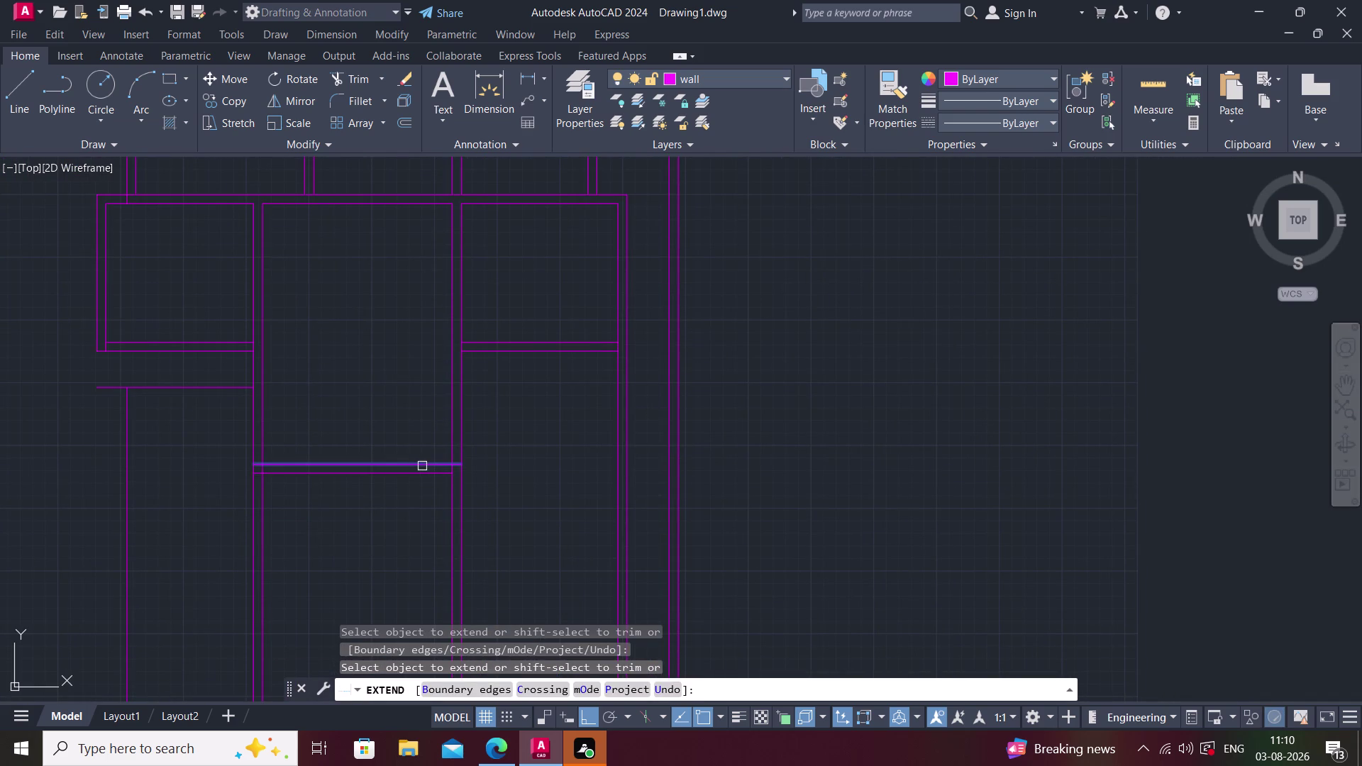
click(425, 465)
click(436, 476)
key(Escape)
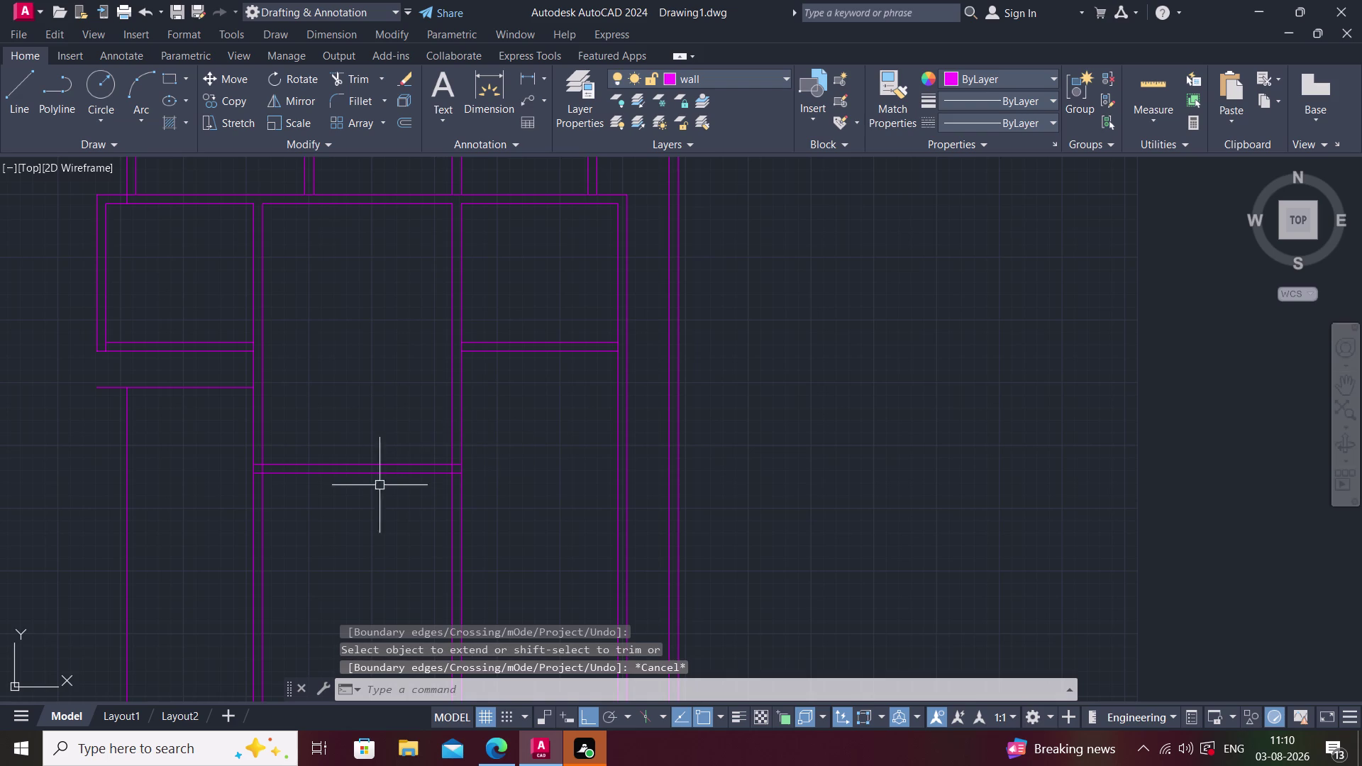
Cancel a repeated extend and begin a new 9" offset.
middle_drag(310, 487, 334, 485)
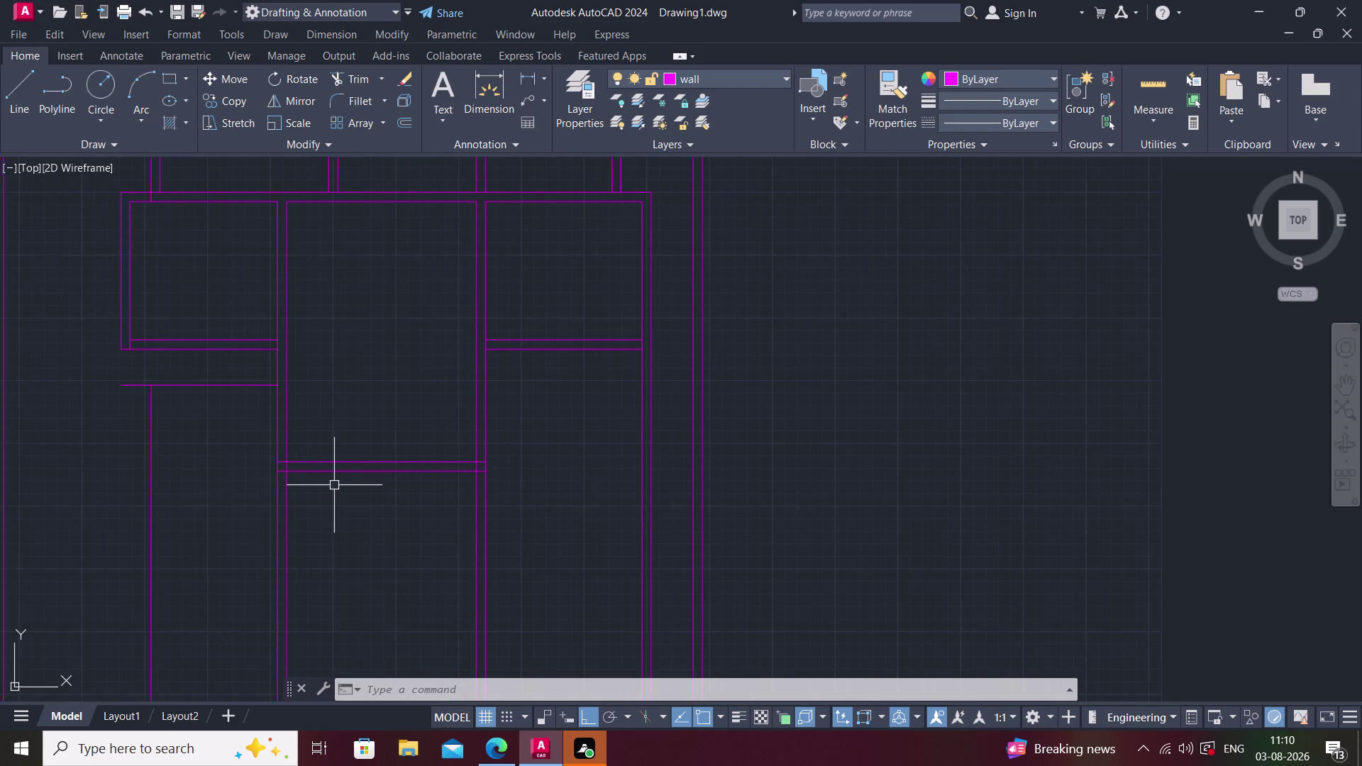
key(space)
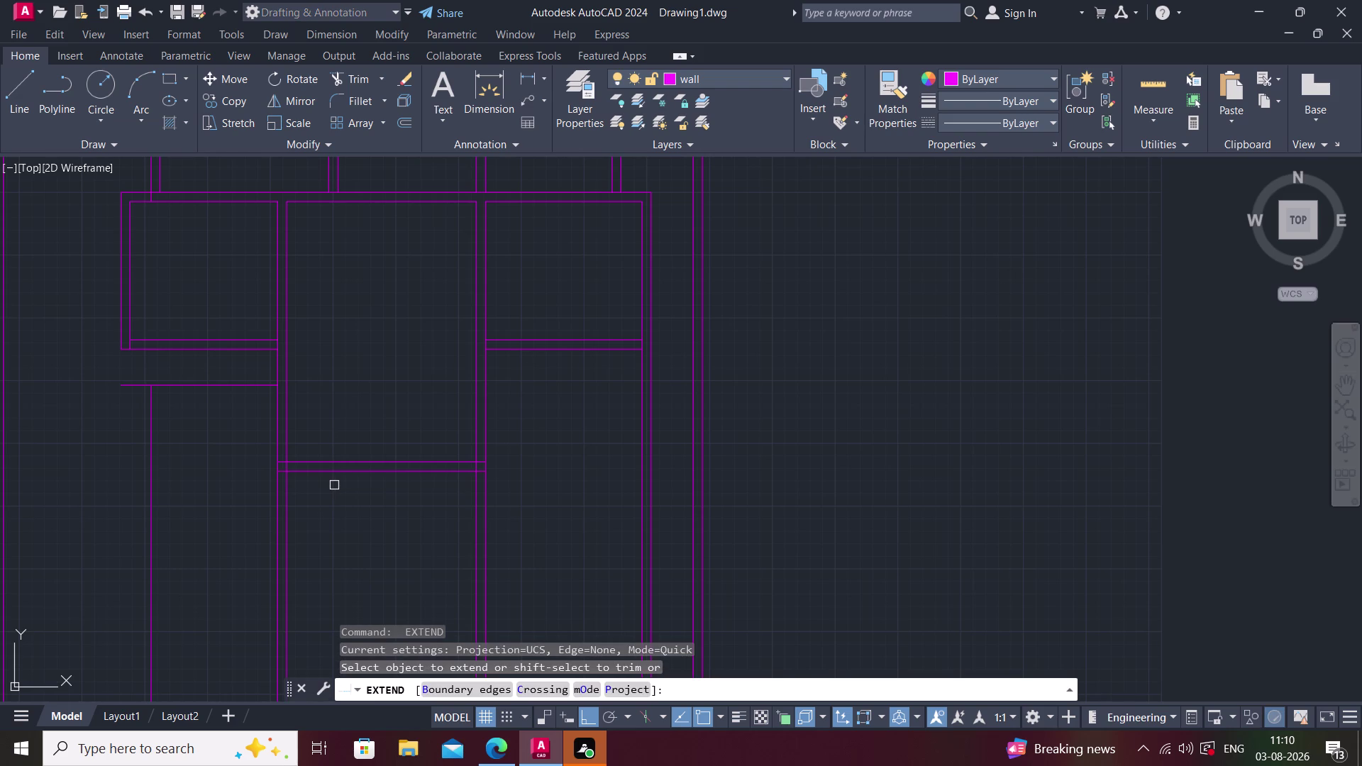
key(9)
key(Escape)
key(Escape)
text(o 9)
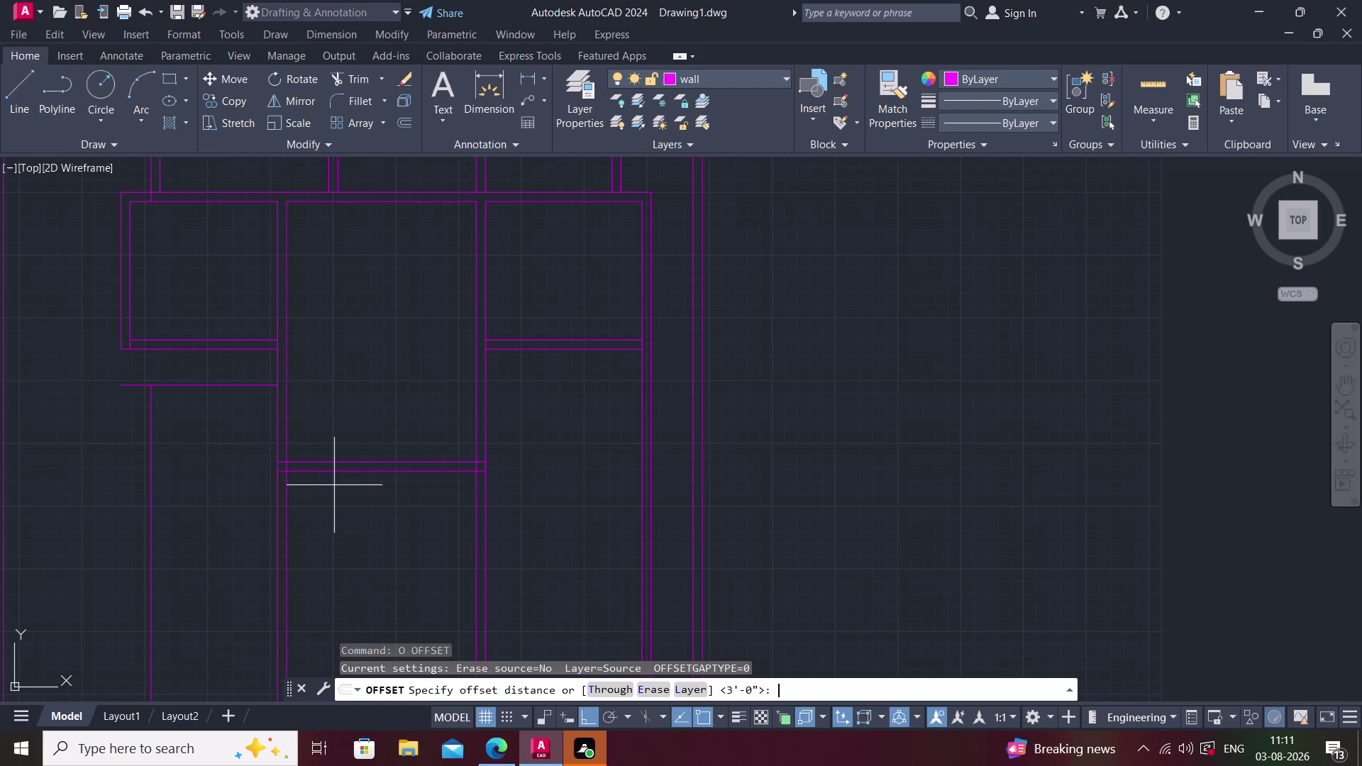
Offset the left wall line 9" to its inner side.
text(")
key(Return)
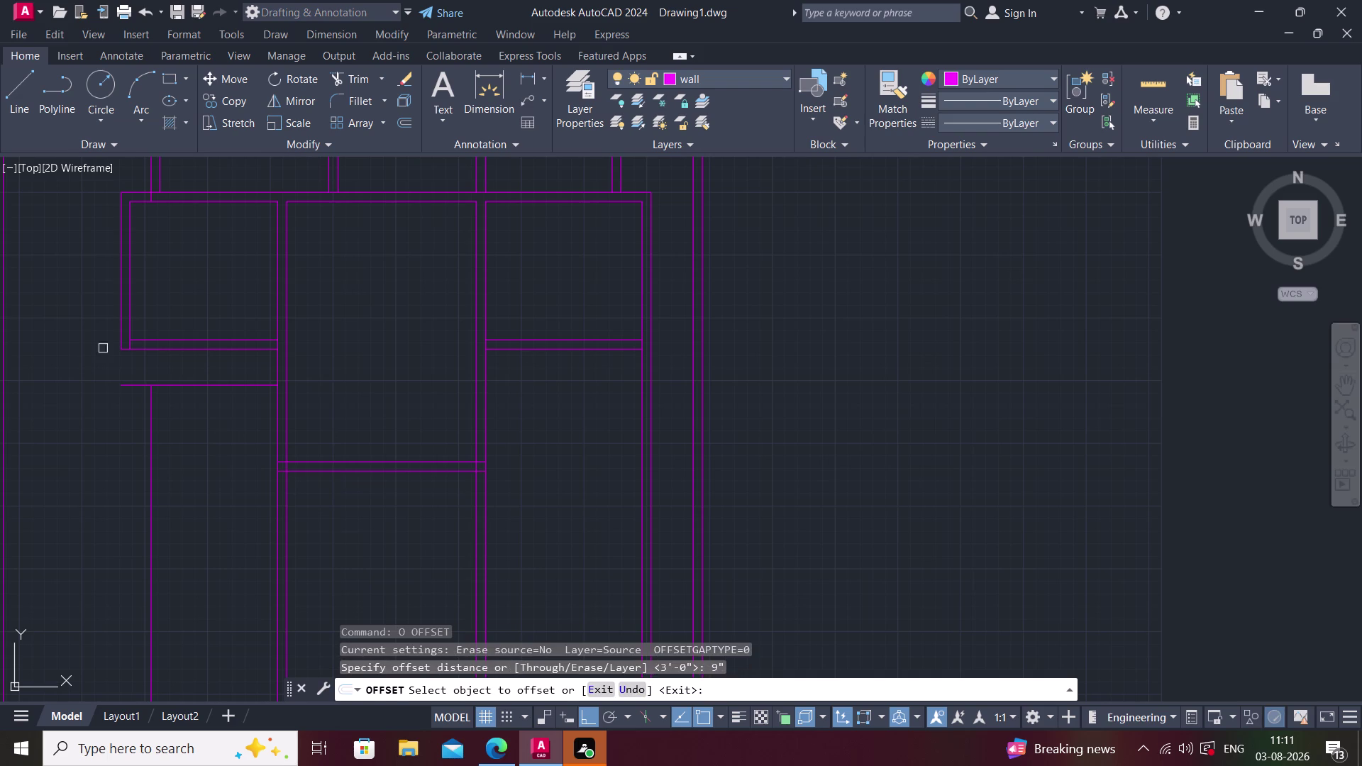
click(153, 430)
click(183, 429)
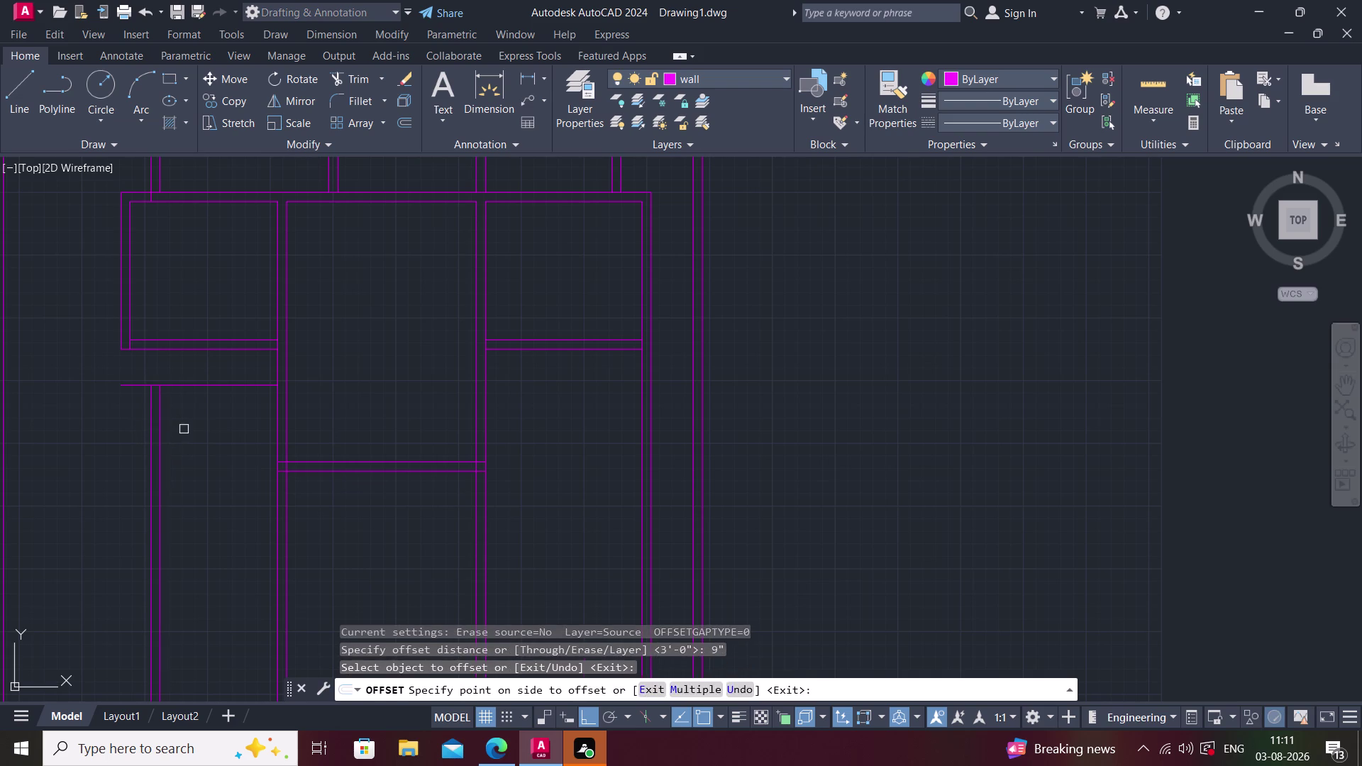
key(Escape)
Offset the horizontal wall line 4.5" just below itself.
key(space)
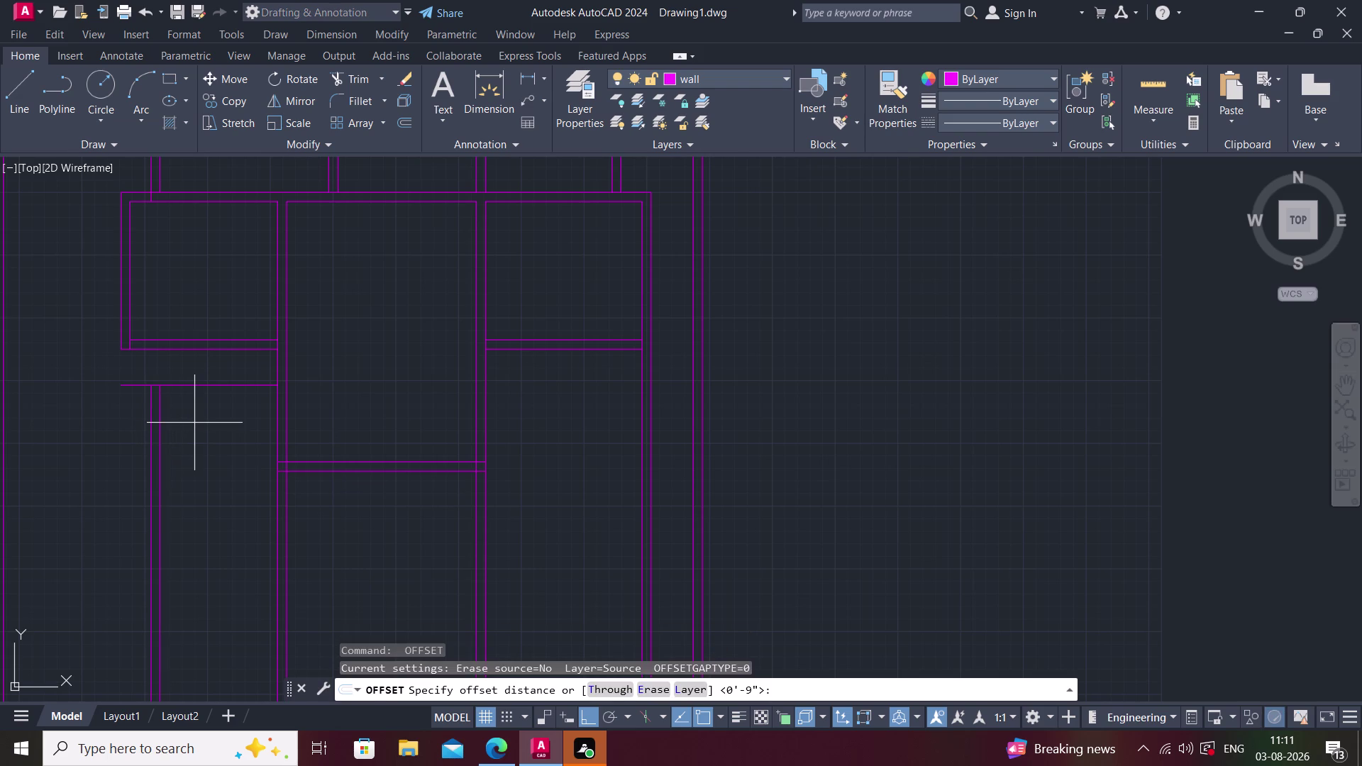
text(1.5)
key(BackSpace)
key(BackSpace)
key(BackSpace)
text(4.)
text(5")
key(Return)
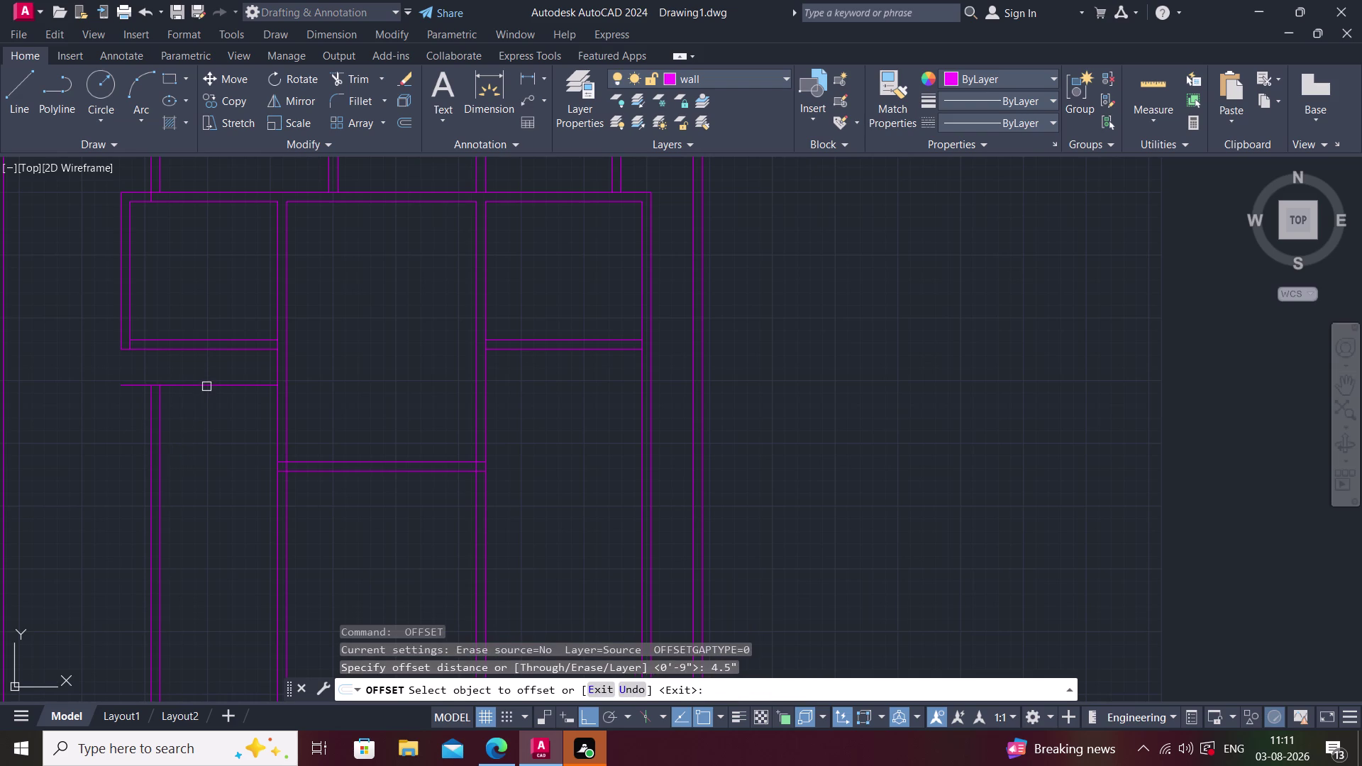
click(207, 386)
click(206, 416)
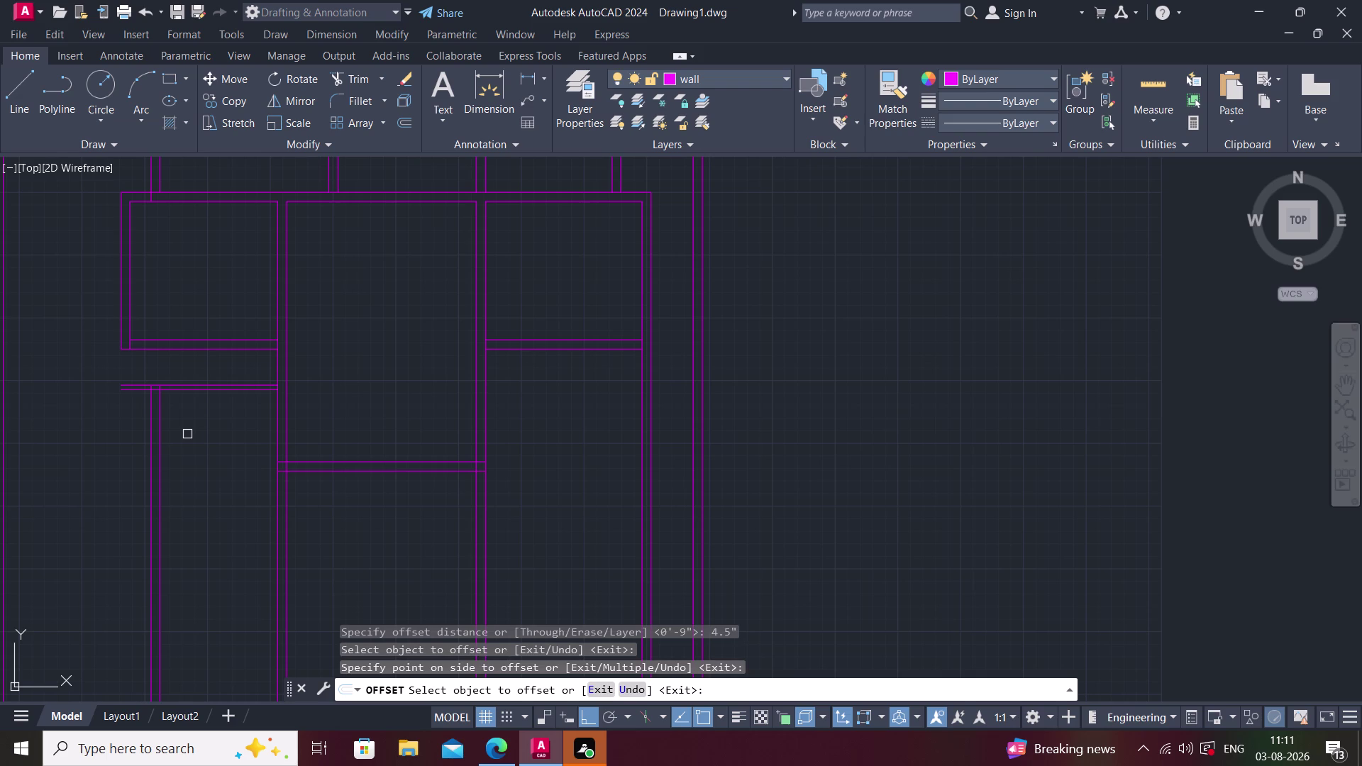
key(Escape)
Offset the same horizontal wall line 6'4.5" further down.
key(space)
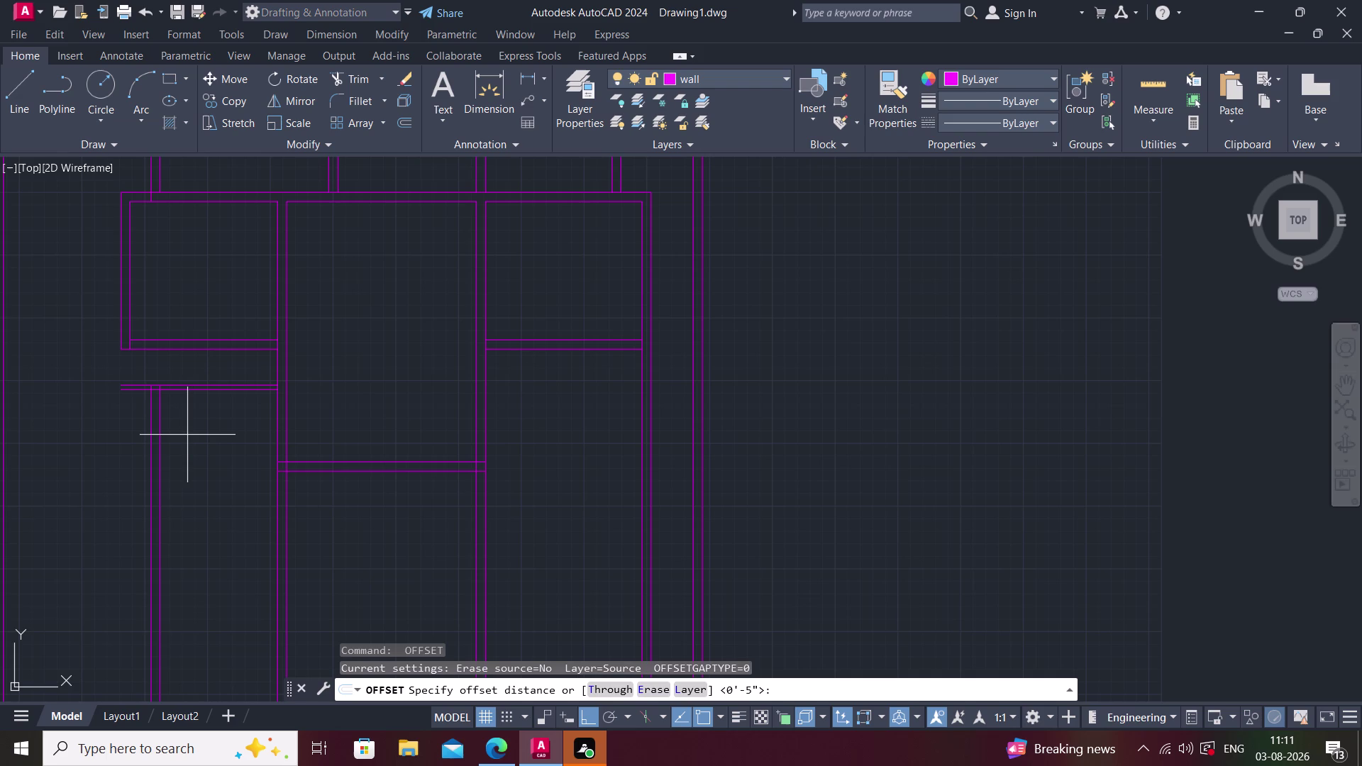
text(6')
text(1)
key(BackSpace)
text(4)
text(.5")
key(Return)
scroll(up, 3)
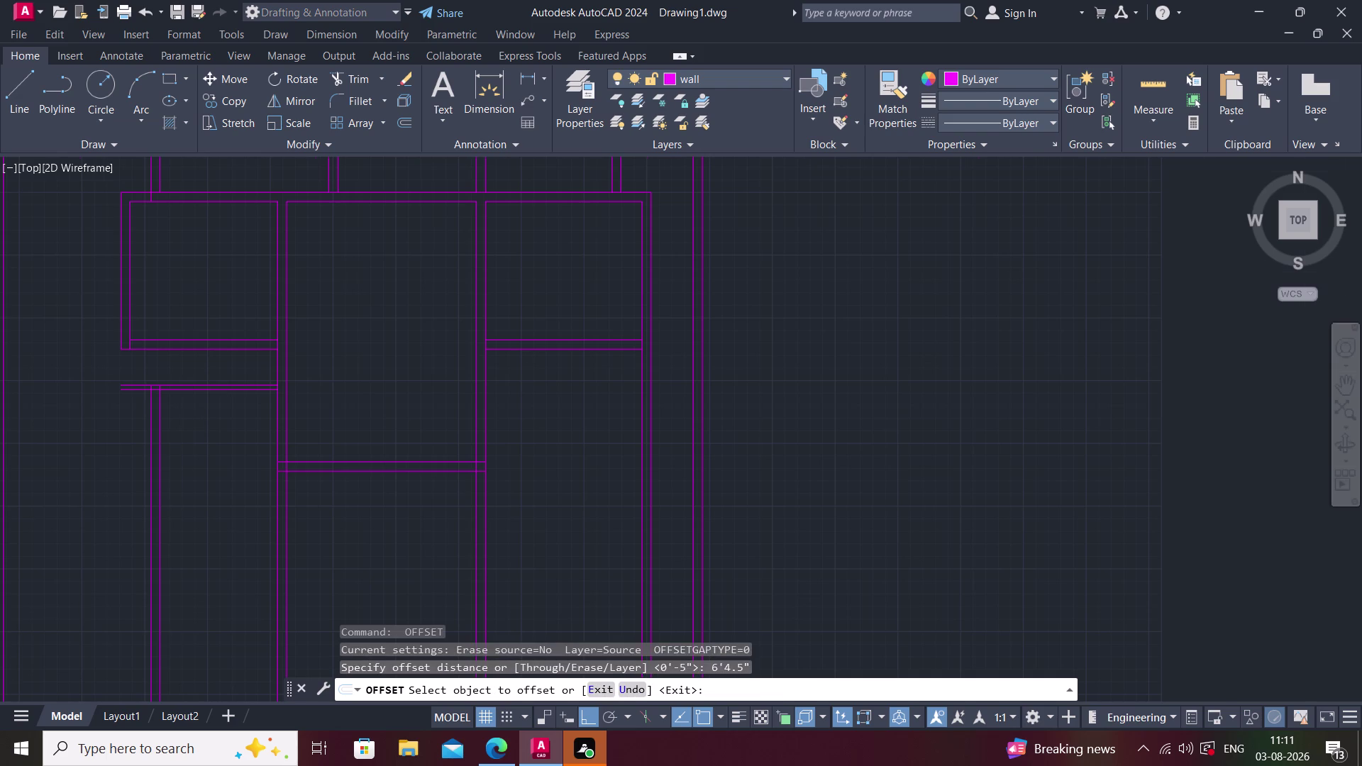
click(218, 387)
click(195, 496)
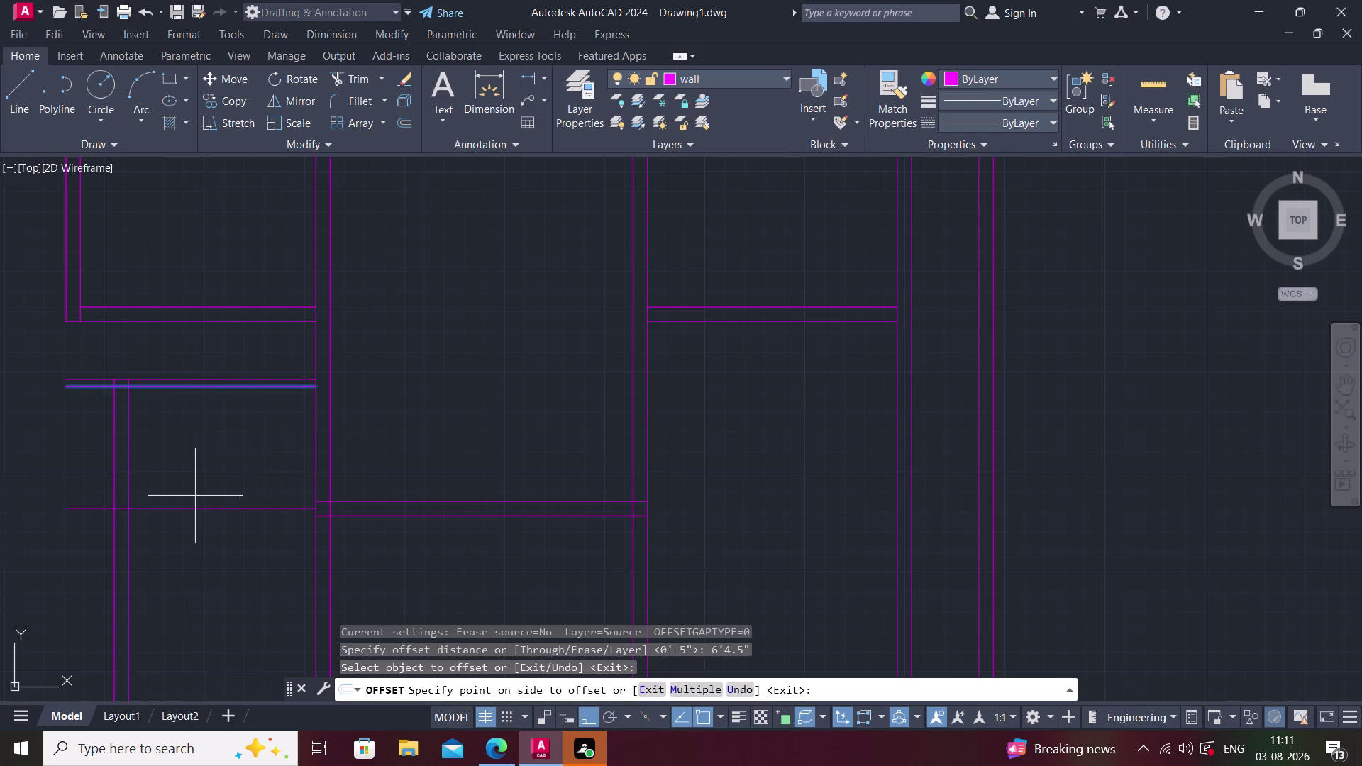
key(space)
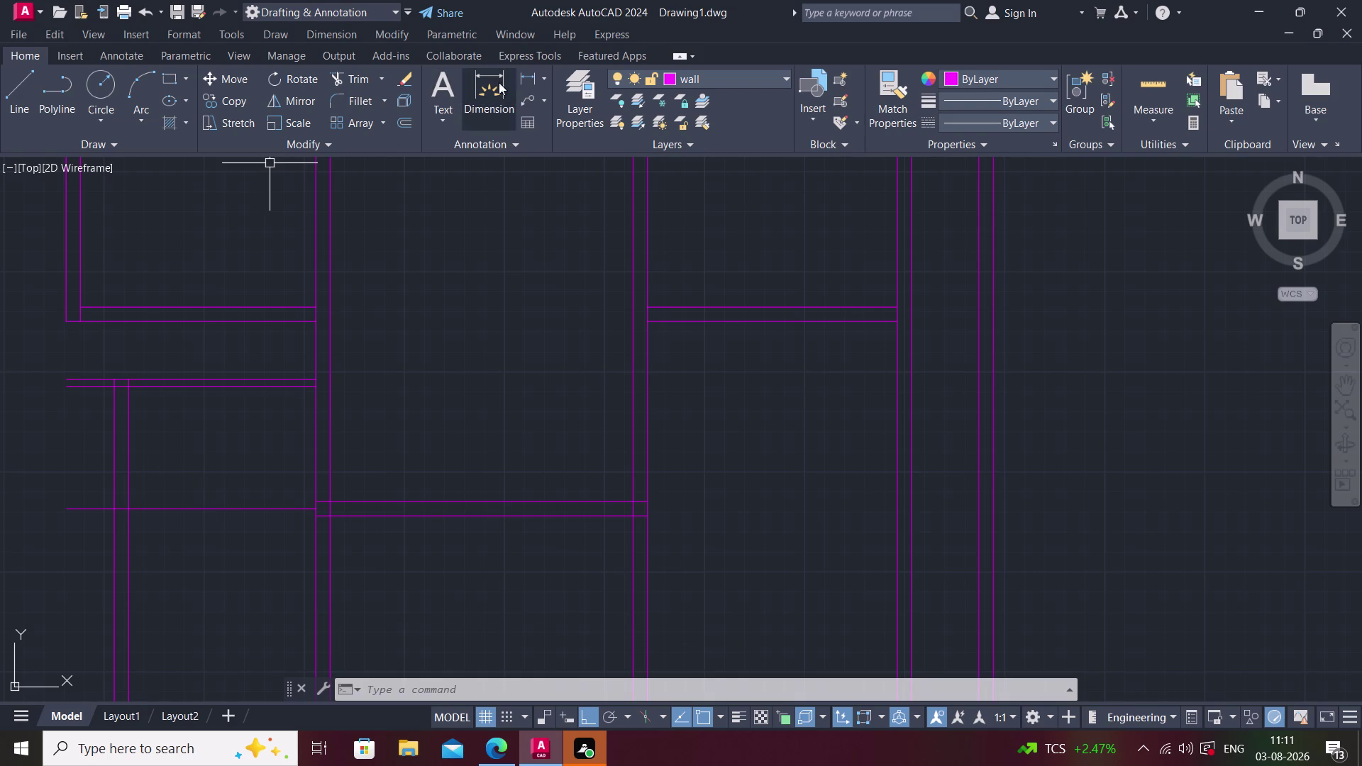
click(537, 74)
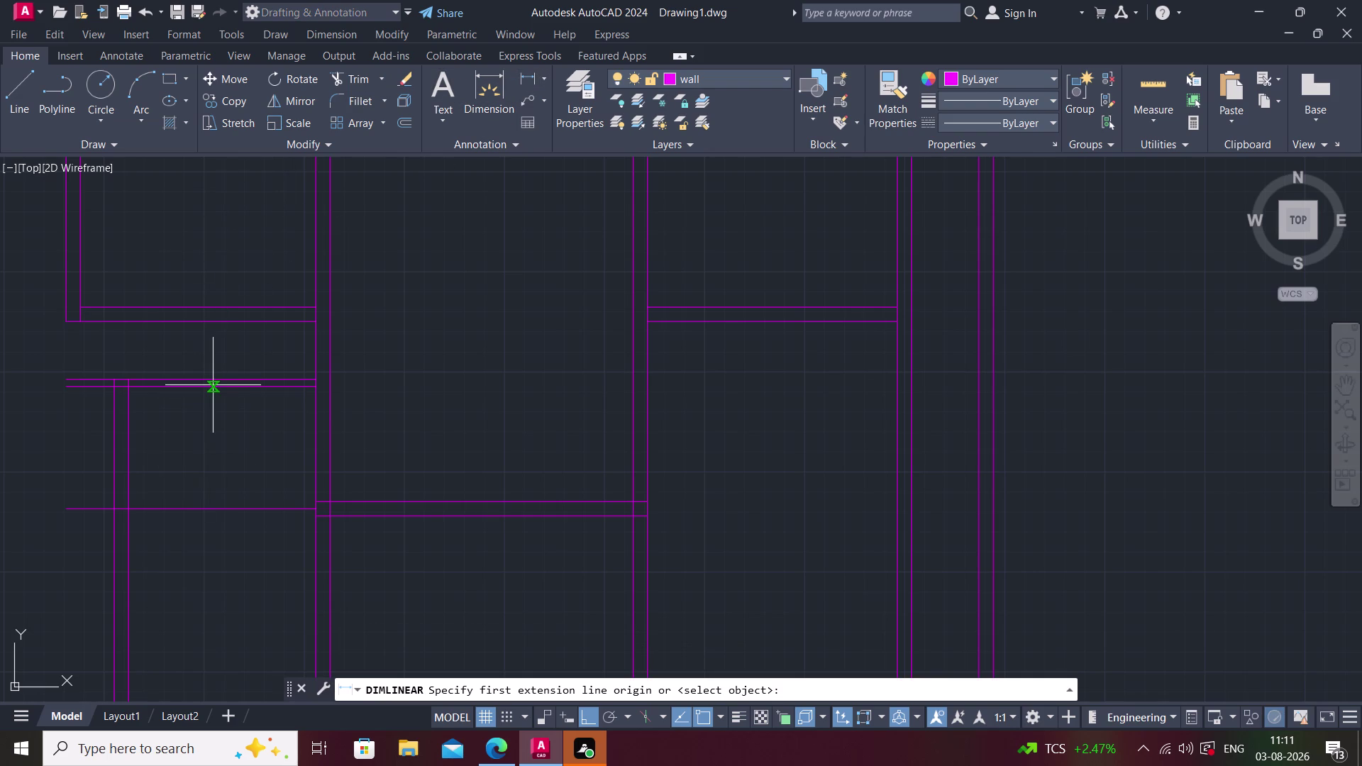
click(213, 387)
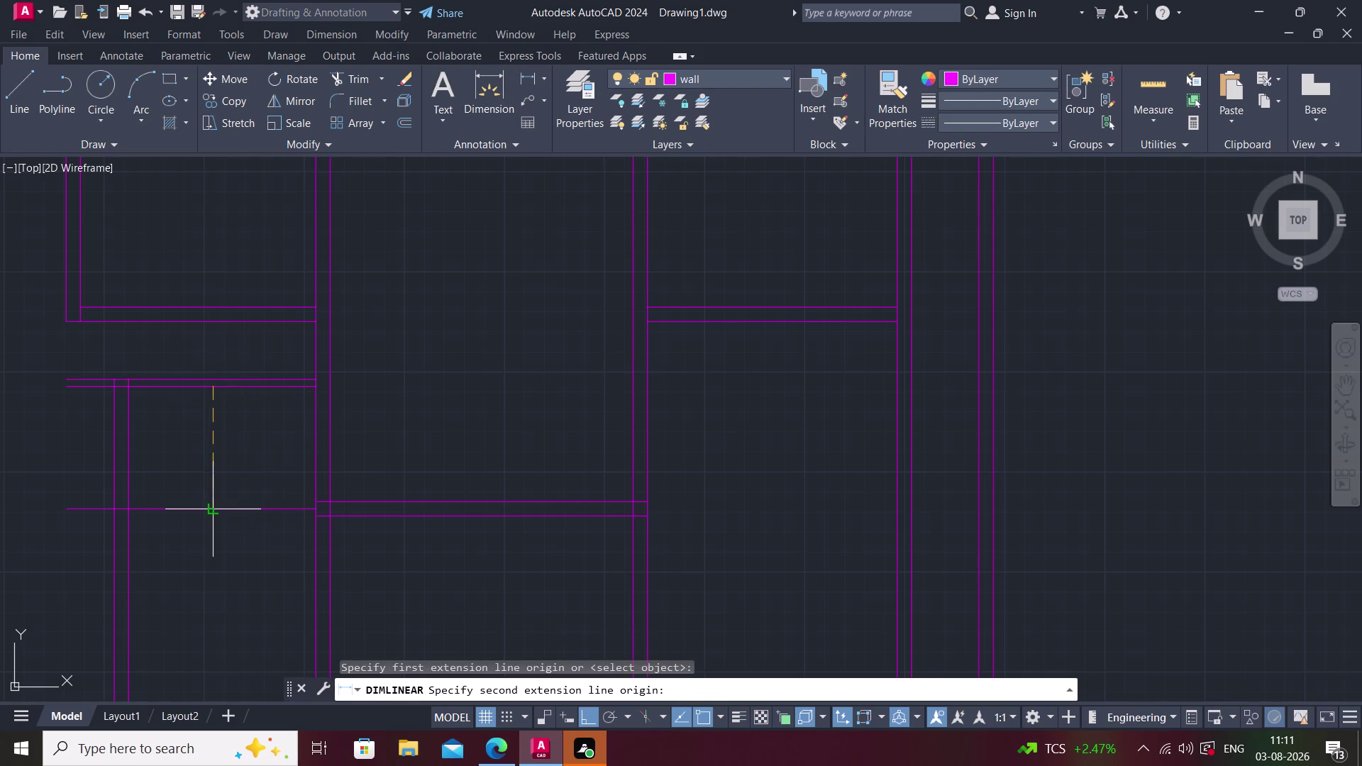
click(215, 510)
key(Escape)
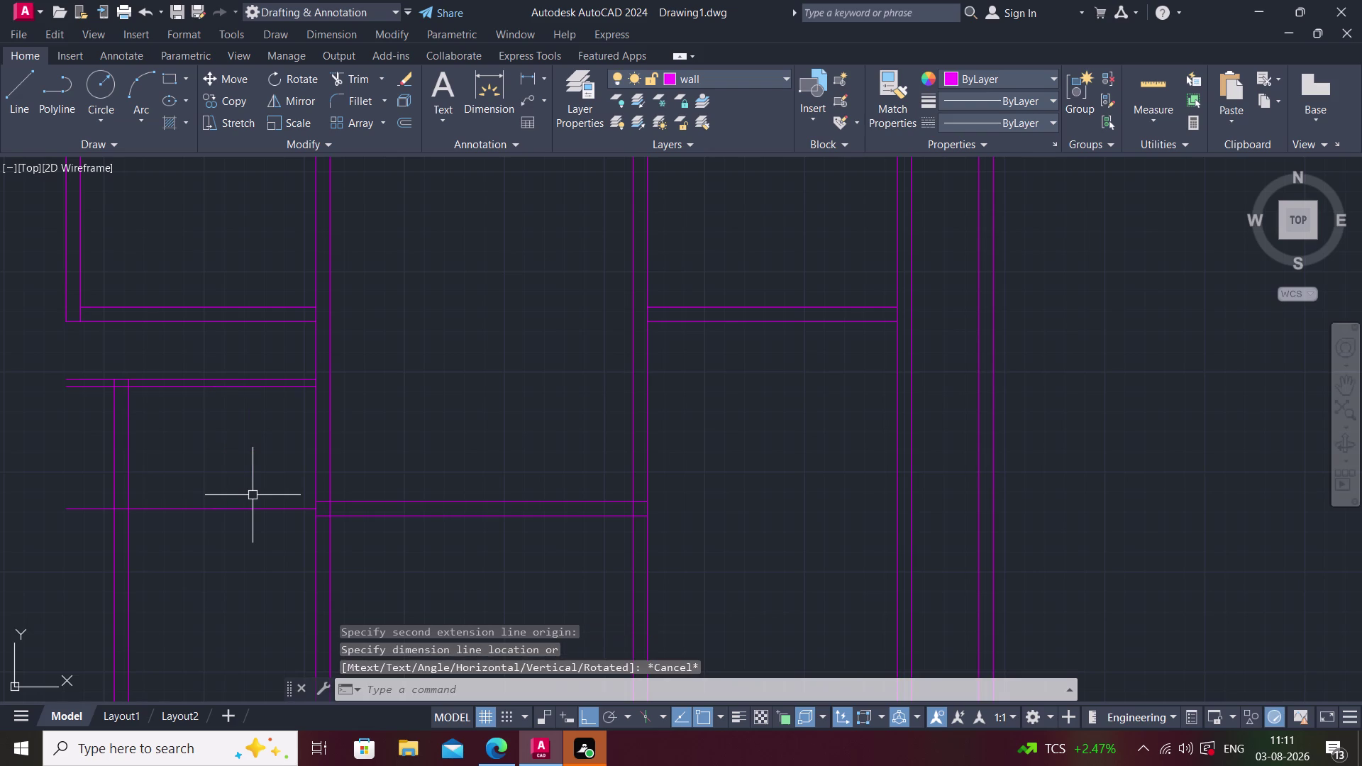
middle_drag(263, 504, 260, 490)
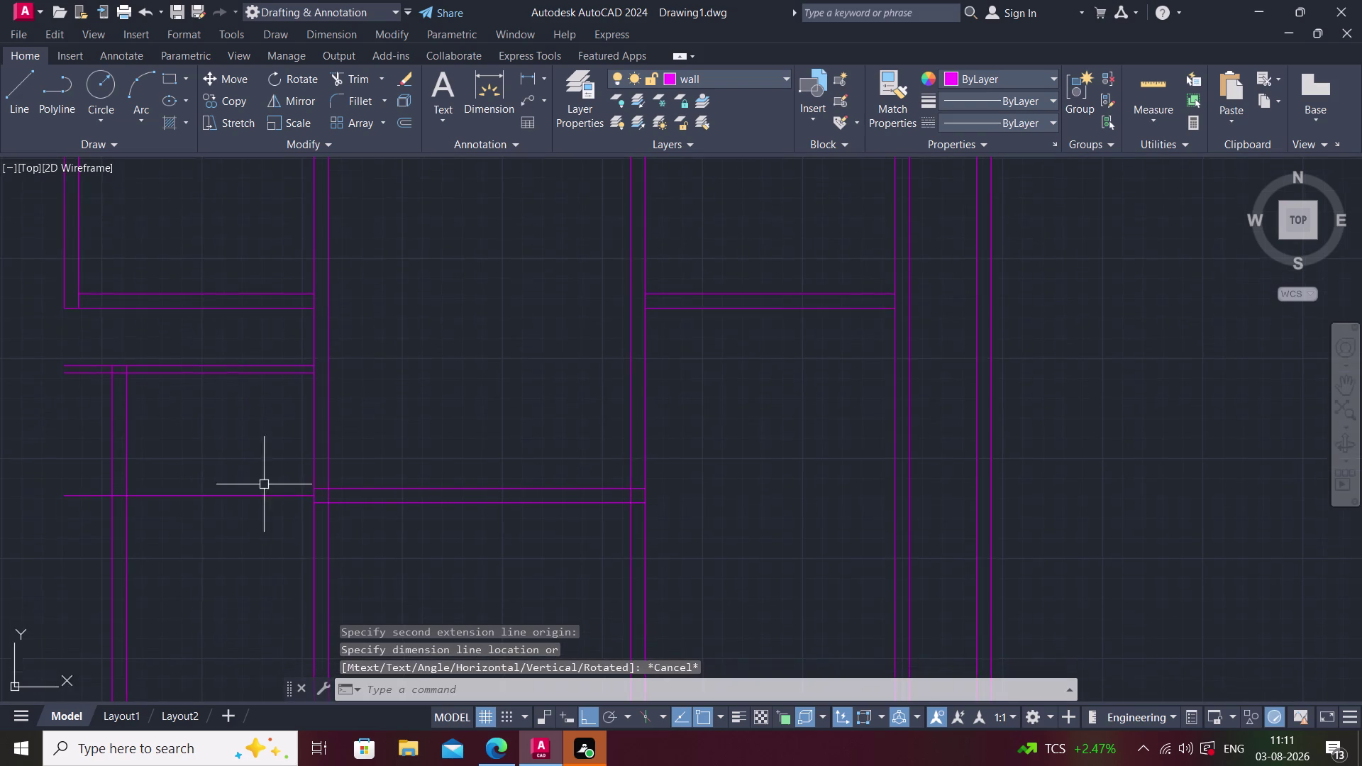
scroll(up, 3)
click(318, 509)
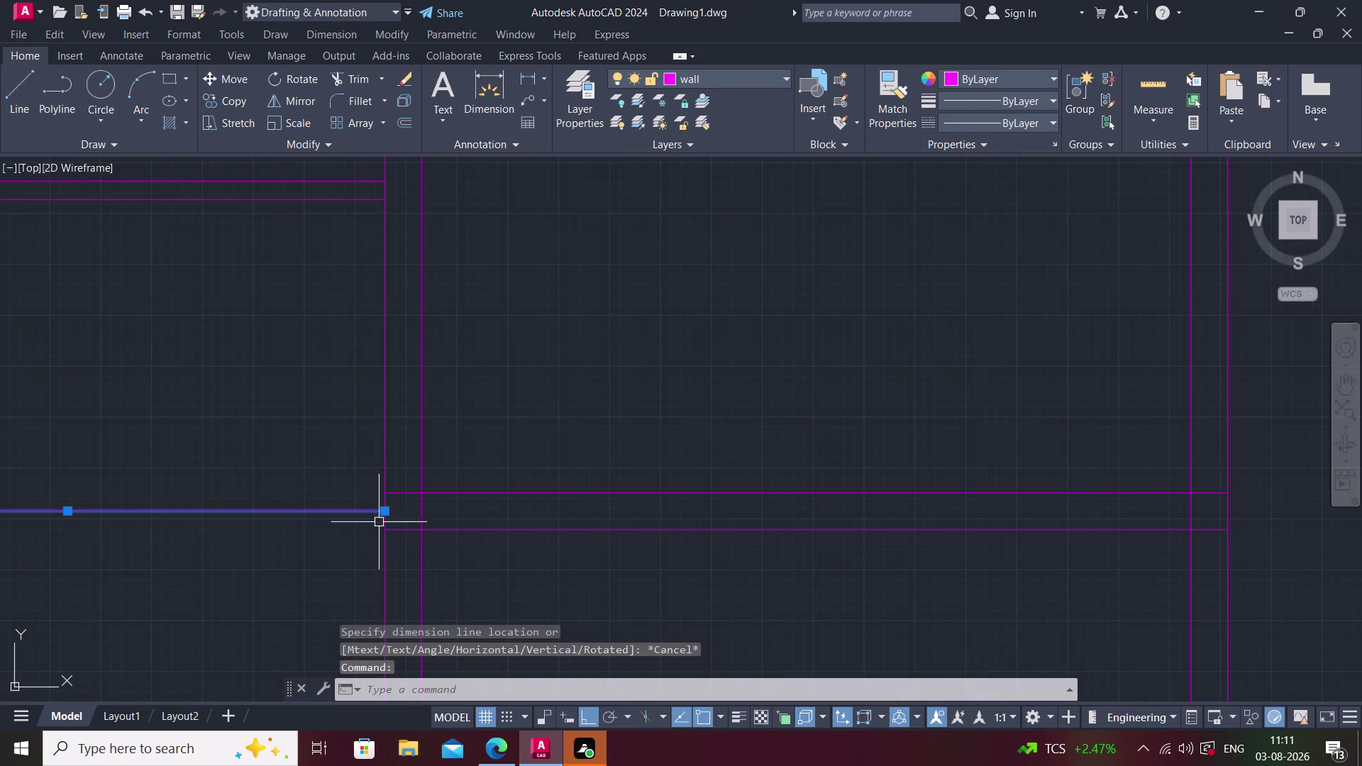
key(m)
text(ove)
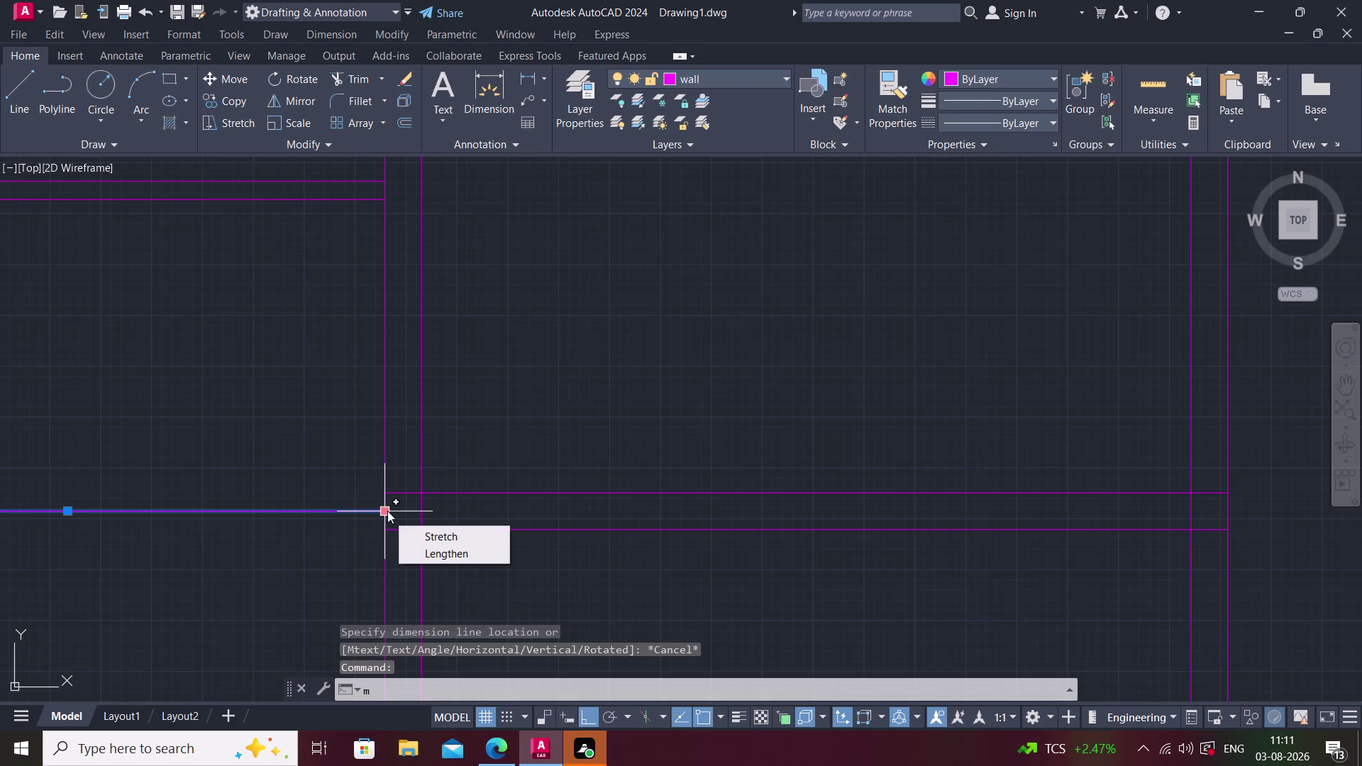
key(Escape)
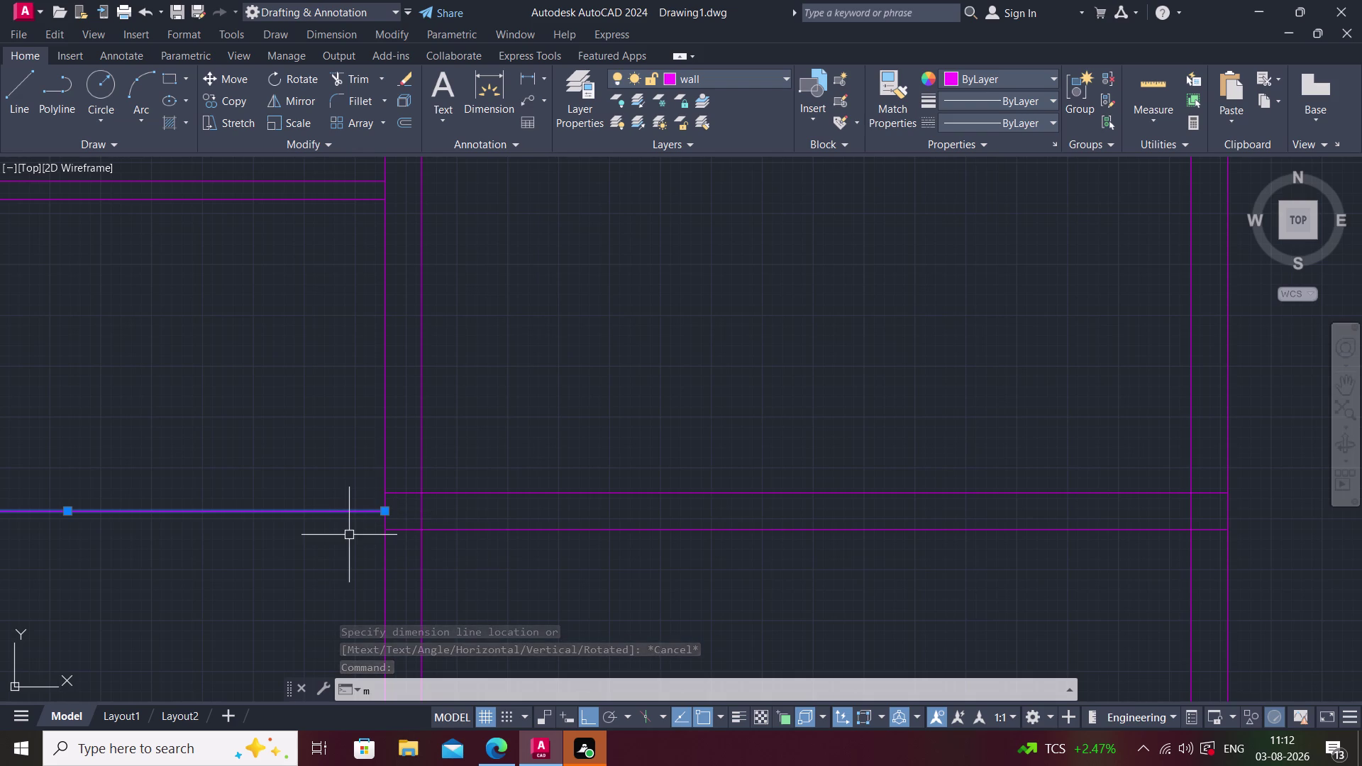
key(o)
text(v)
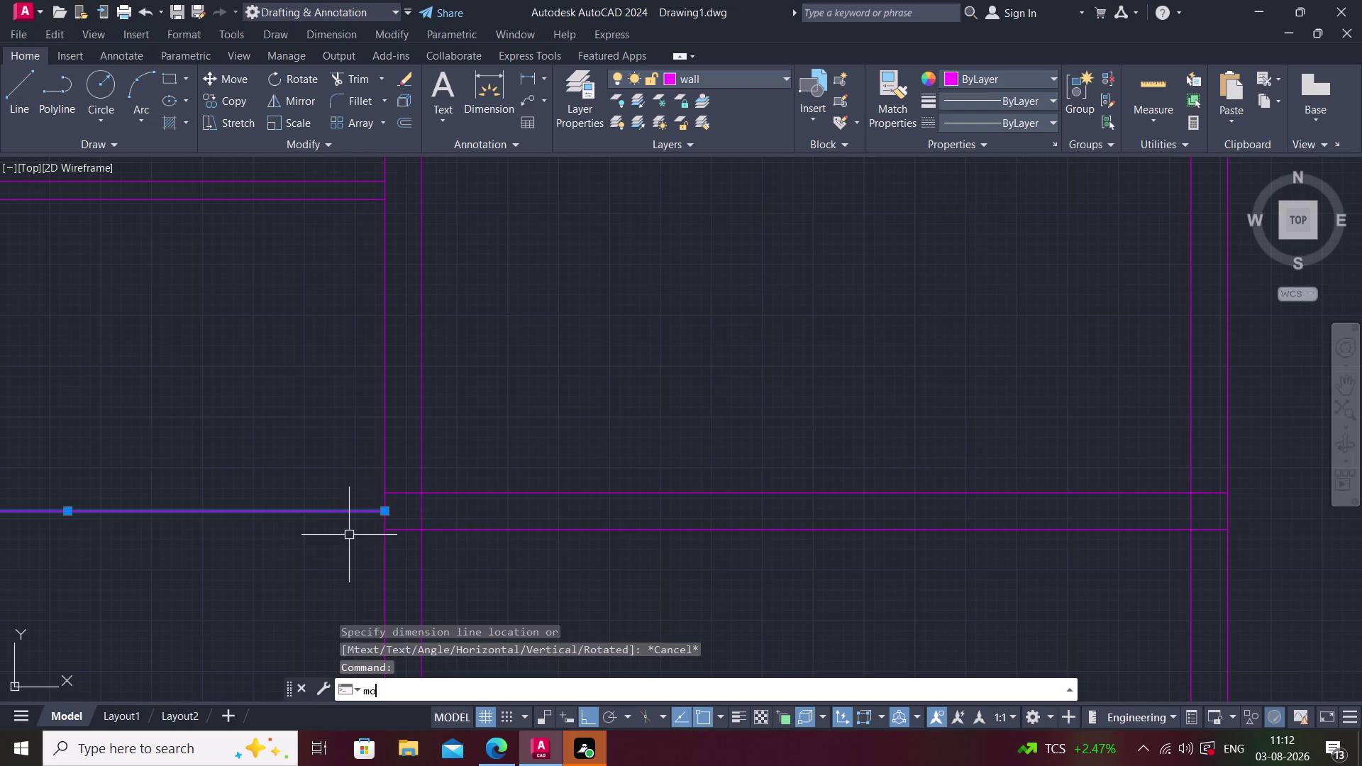
text(e)
key(space)
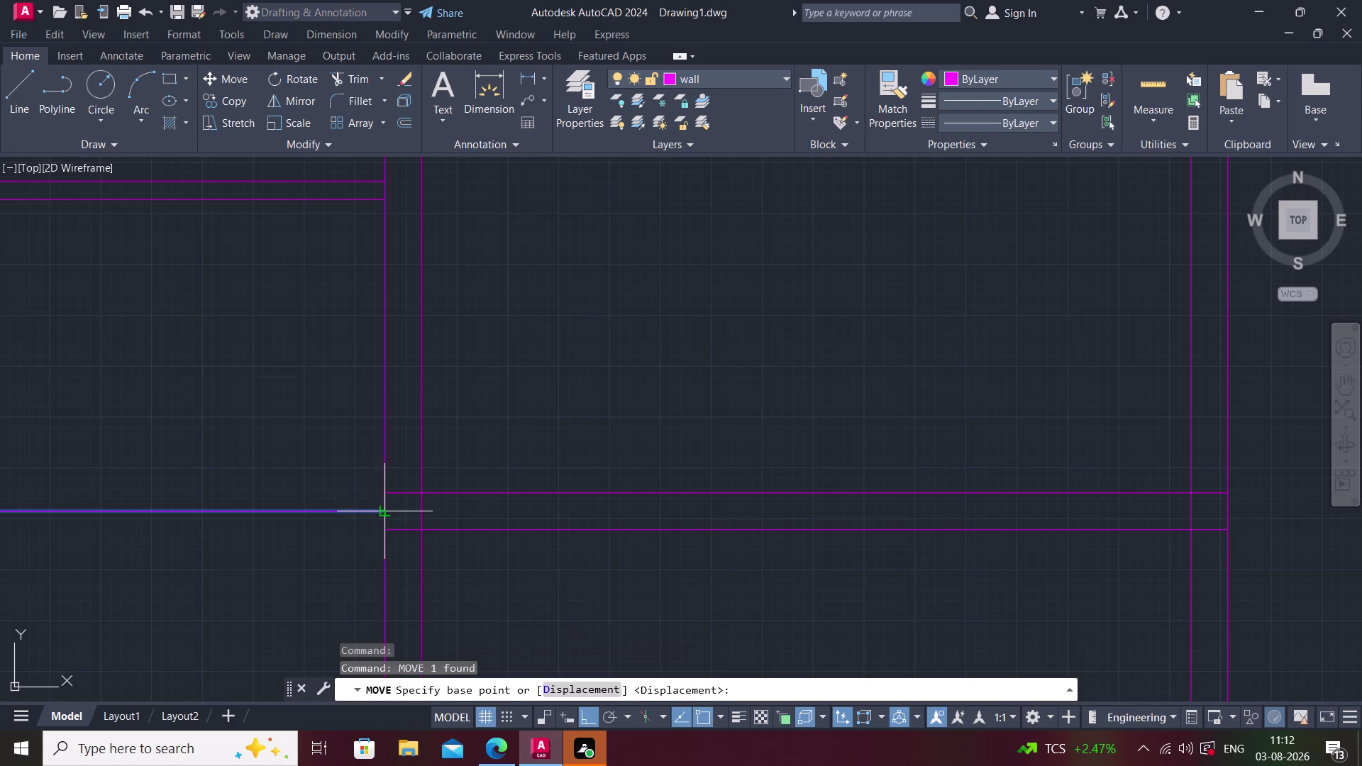
click(383, 515)
click(386, 497)
key(Escape)
scroll(down, 3)
middle_click(409, 480)
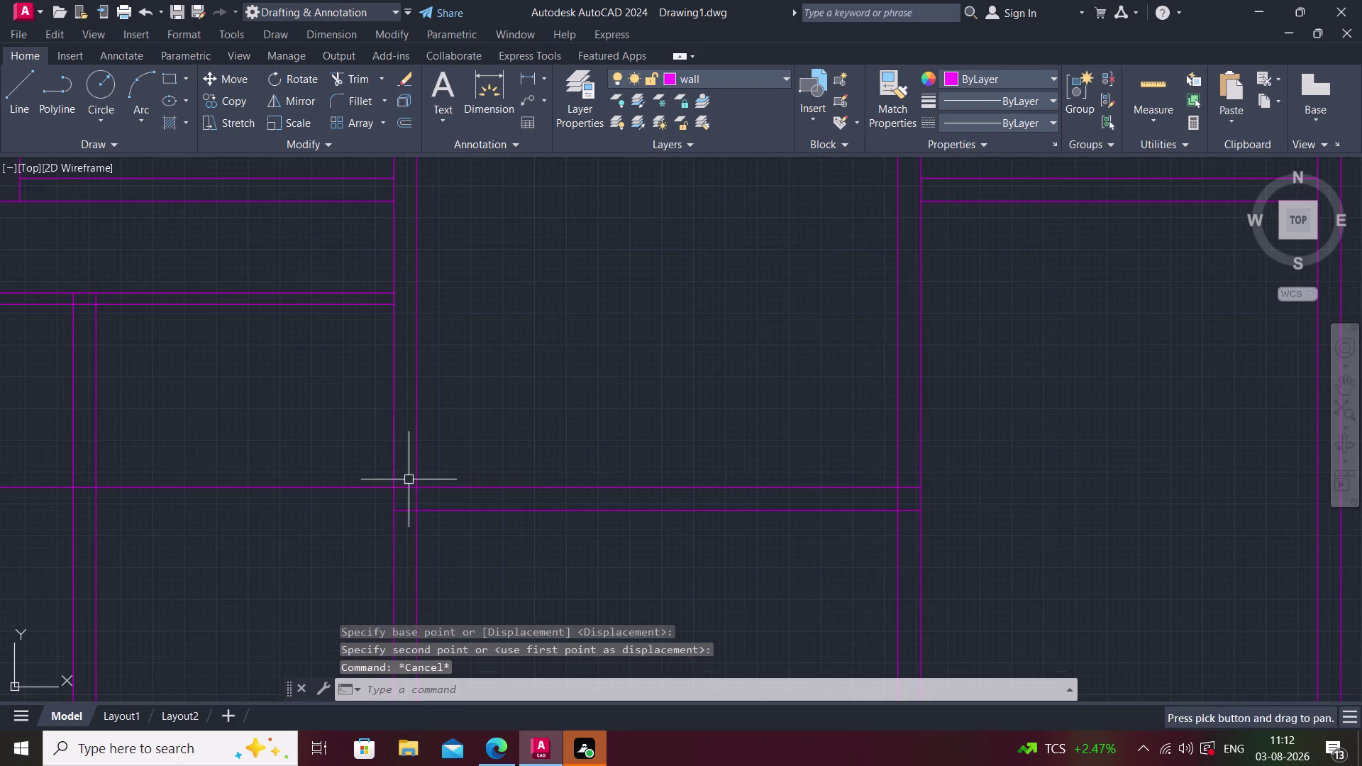
middle_drag(332, 509, 364, 509)
scroll(down, 3)
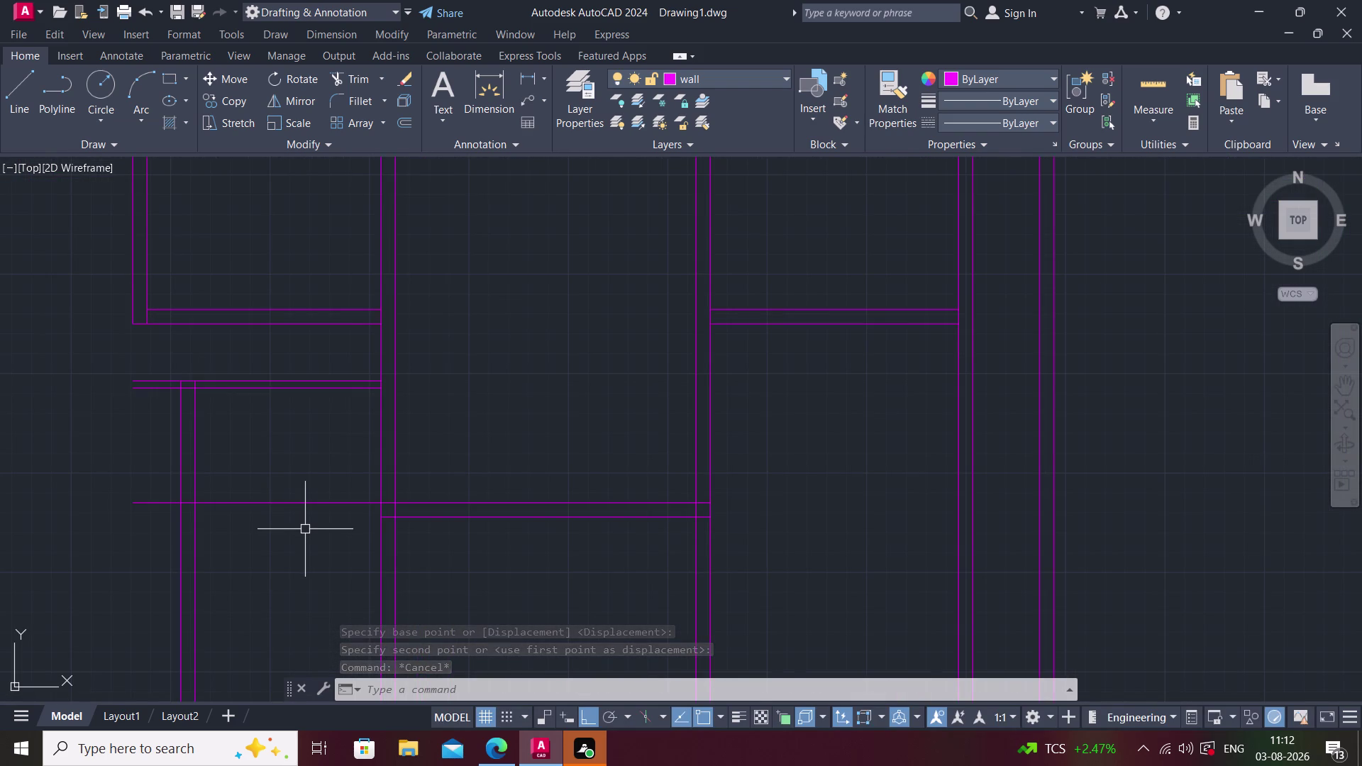
Offset the lower horizontal wall line 9" below itself.
text(o)
key(space)
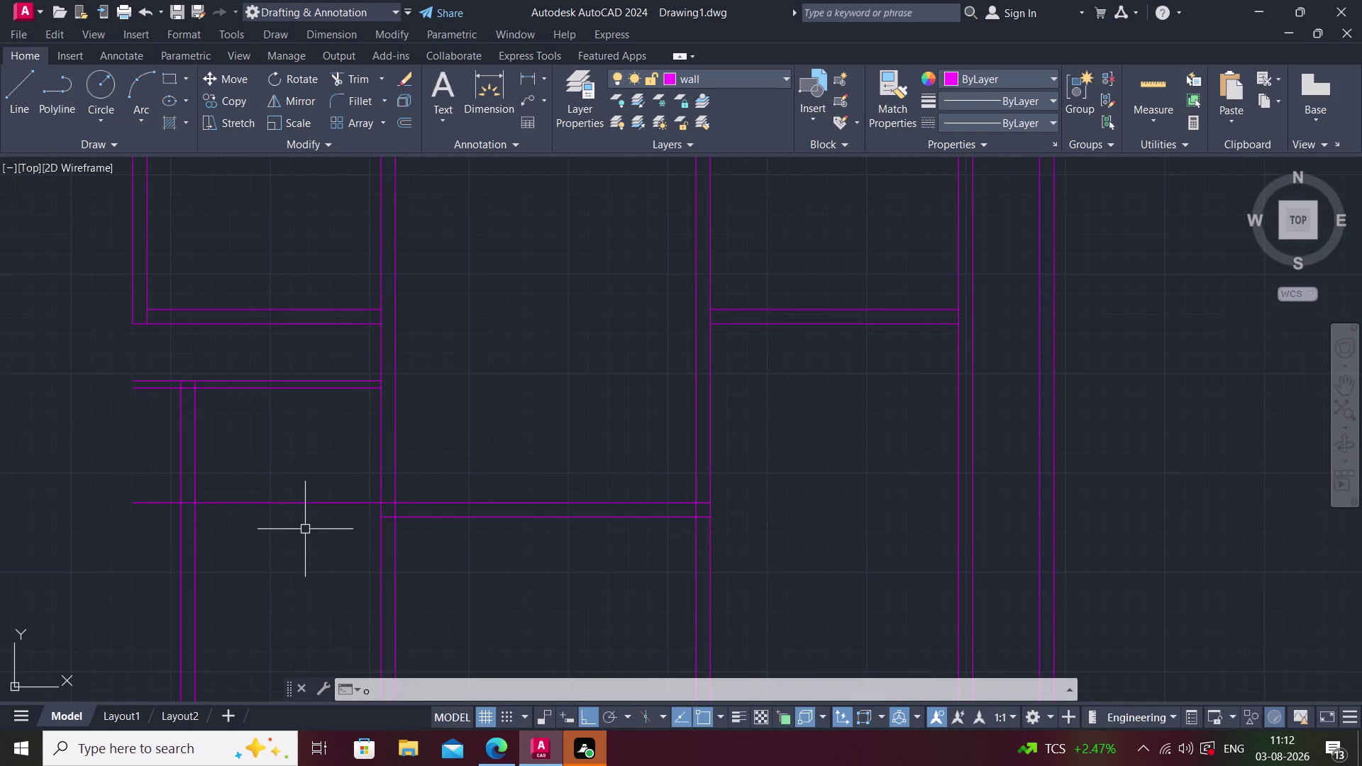
key(9)
key(shift+quotedbl)
key(Return)
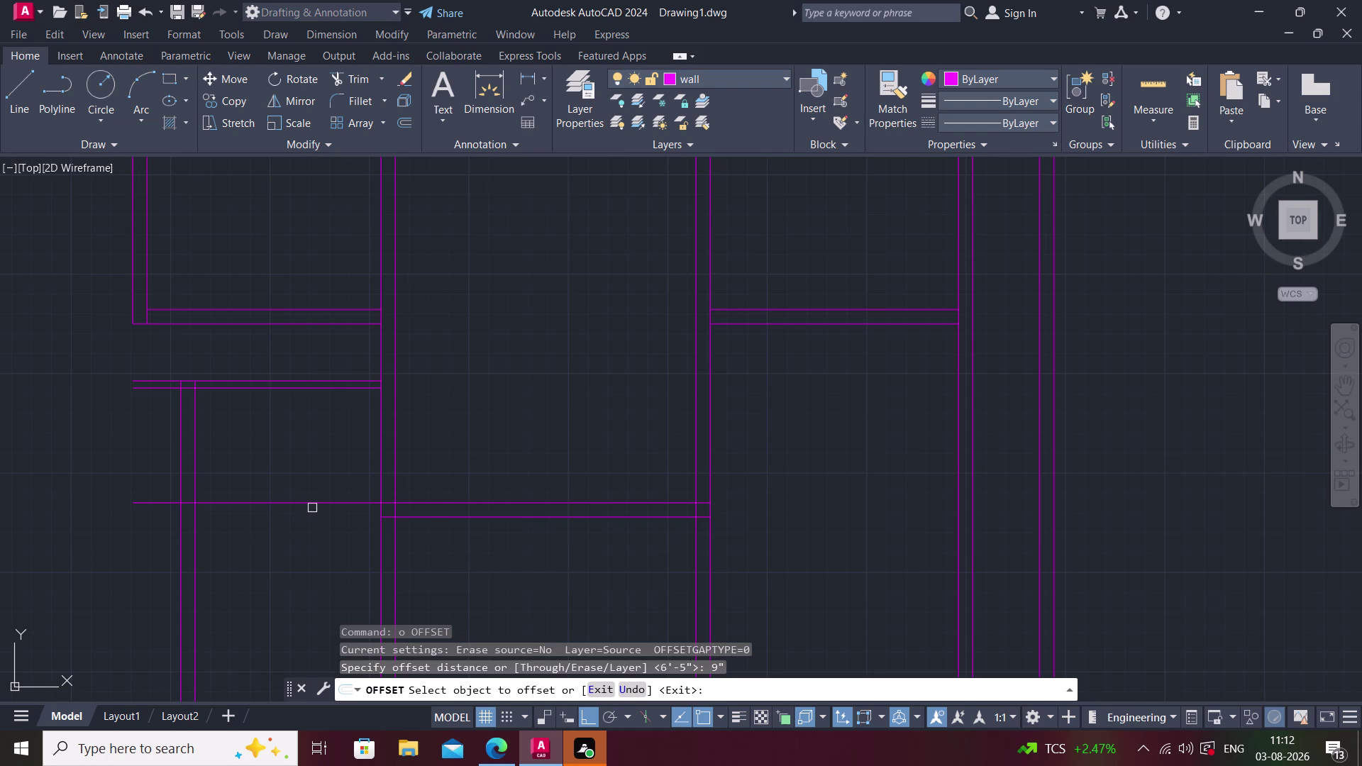
click(312, 502)
click(318, 540)
key(Escape)
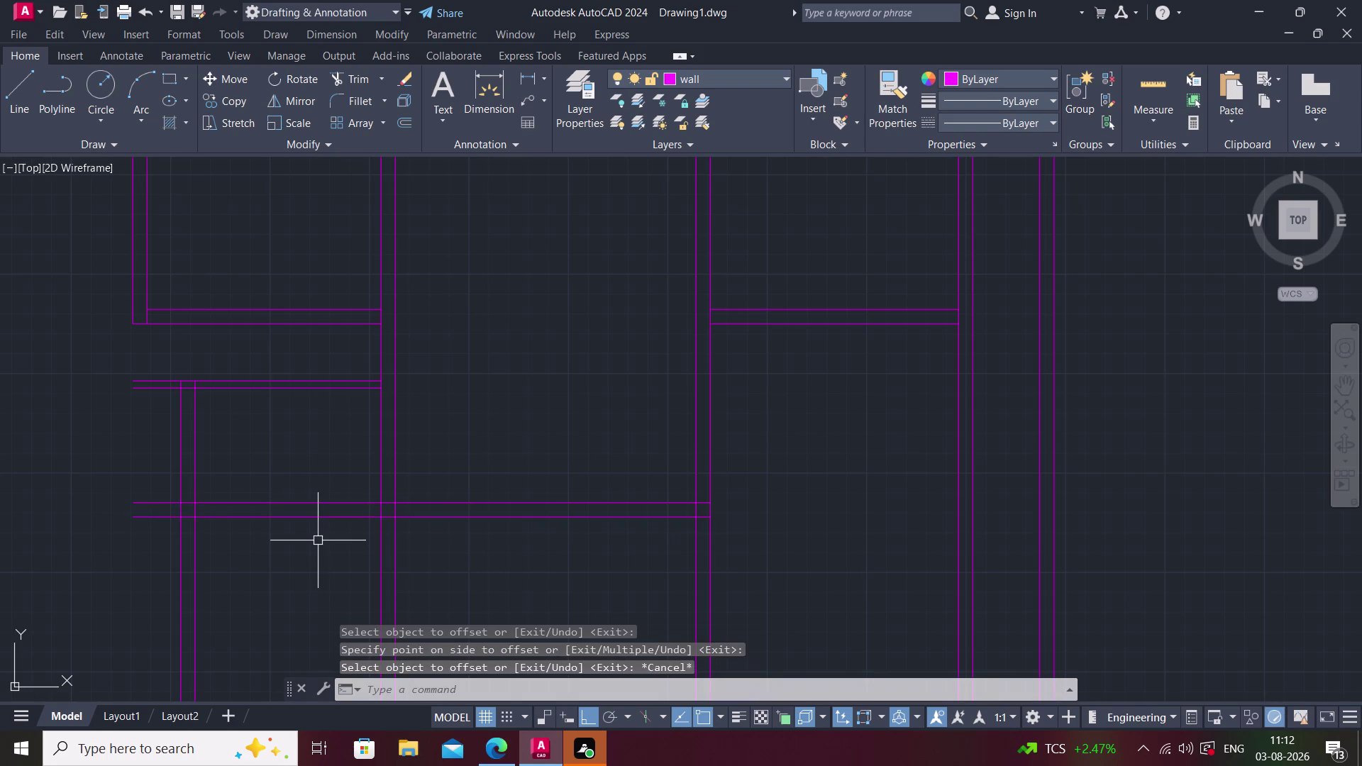
middle_drag(318, 540, 201, 547)
middle_drag(244, 482, 257, 481)
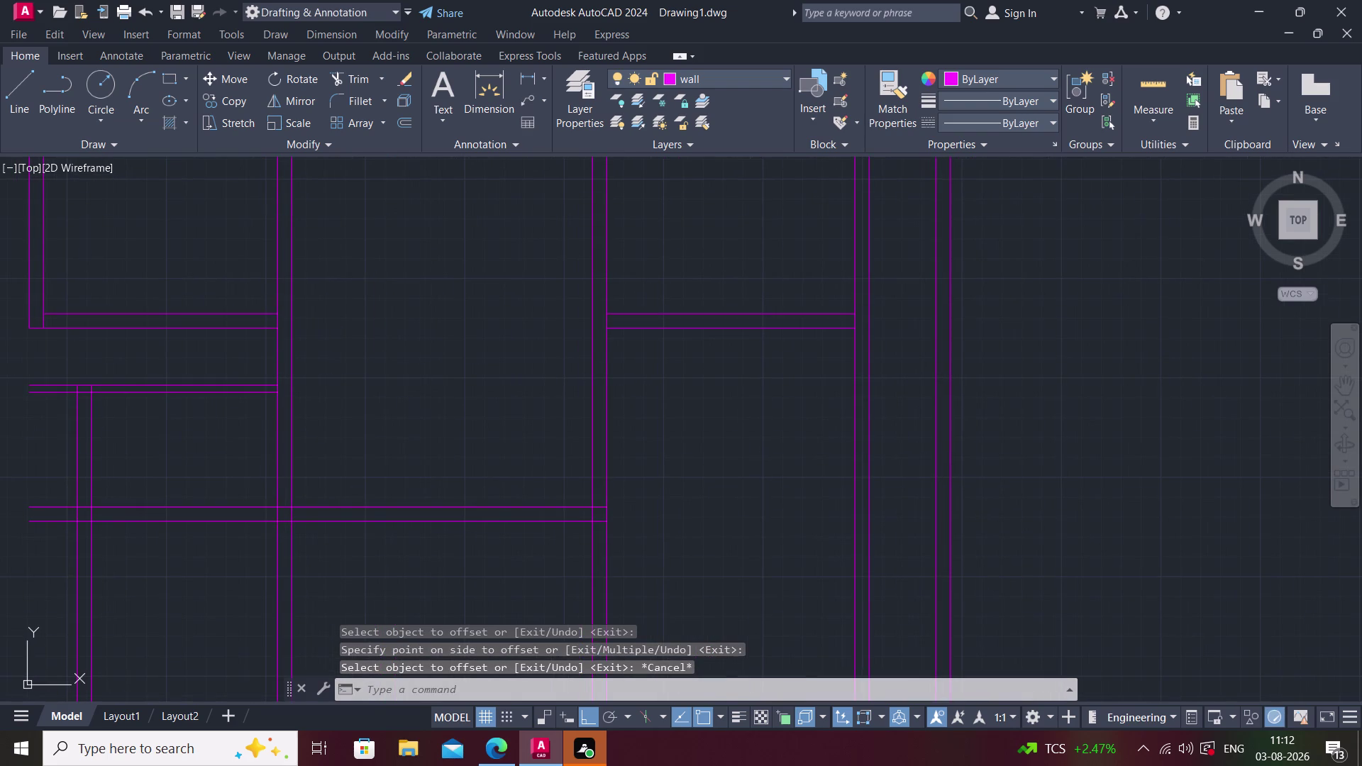
Offset the left vertical wall line 5'6" to the right.
text(o)
key(space)
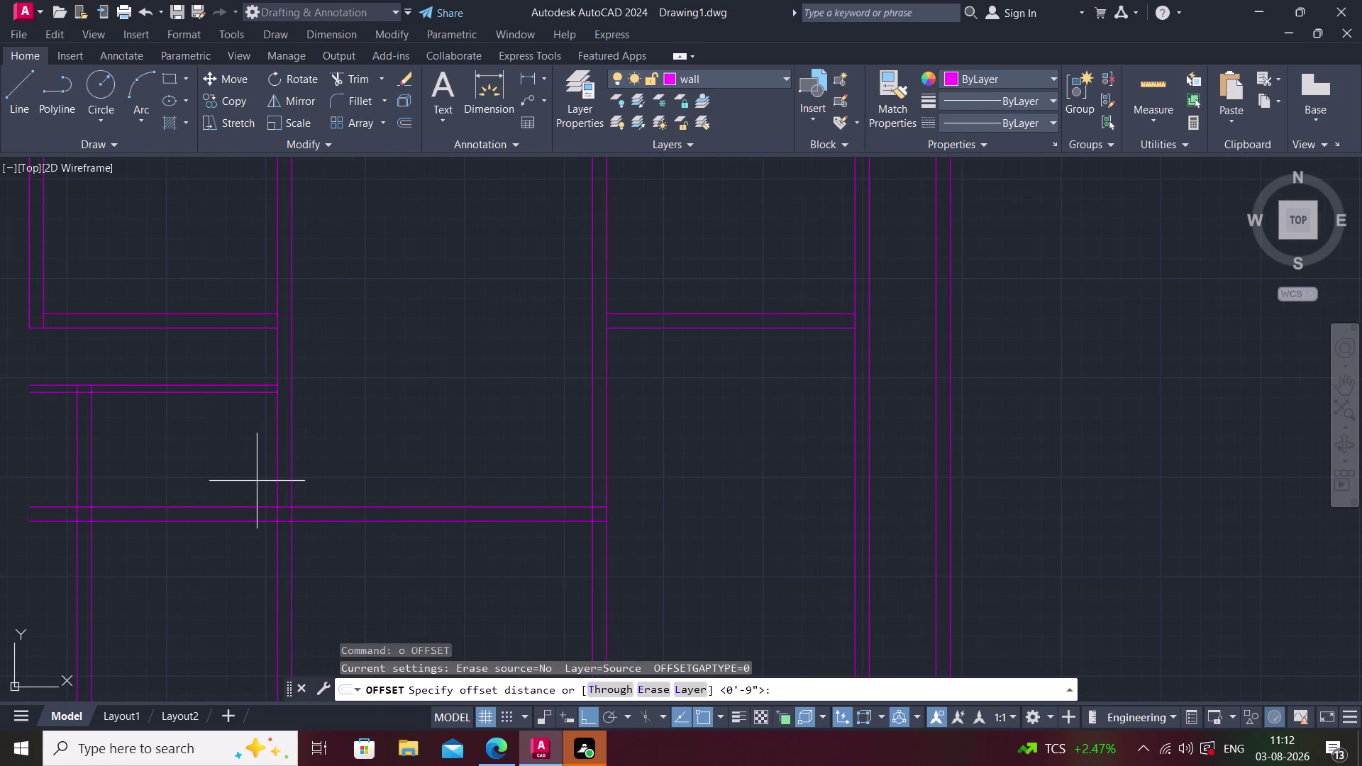
text(5'6)
text(")
key(Return)
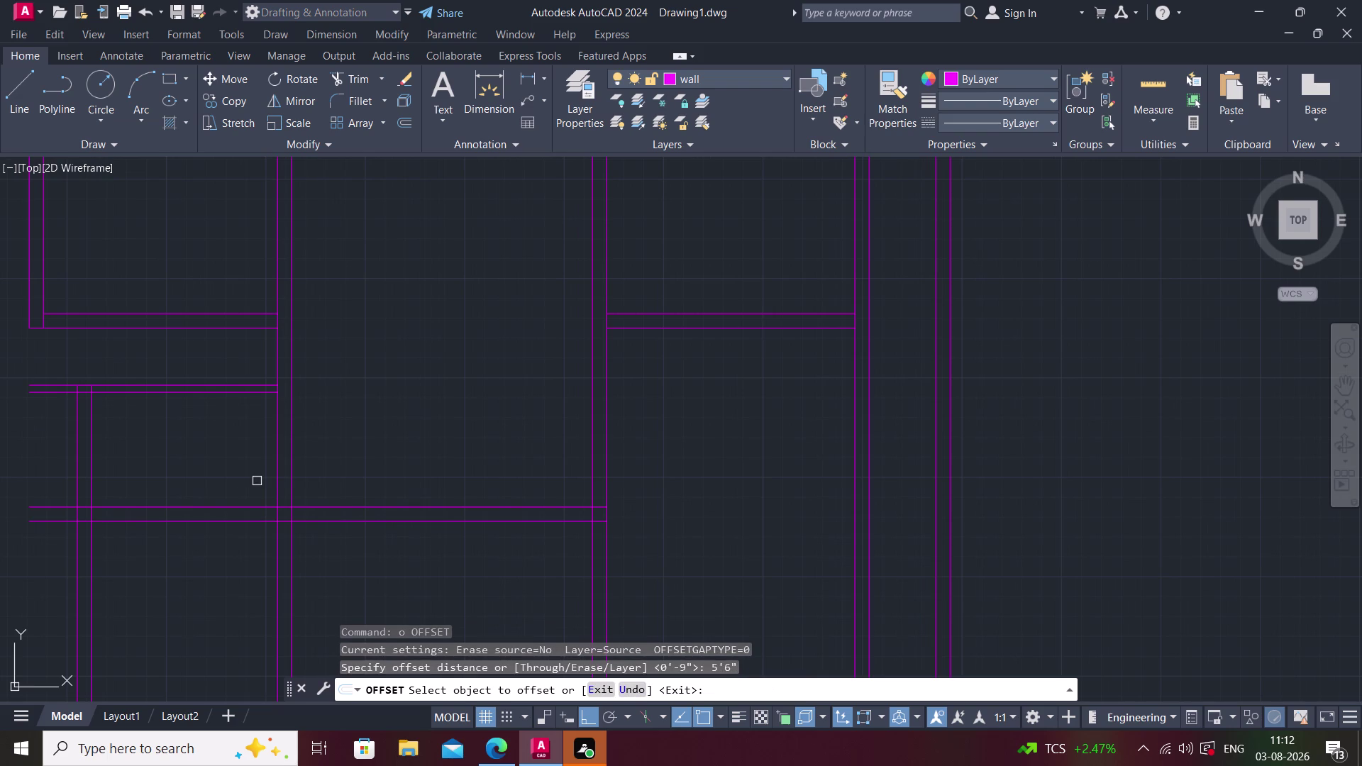
click(90, 445)
click(209, 459)
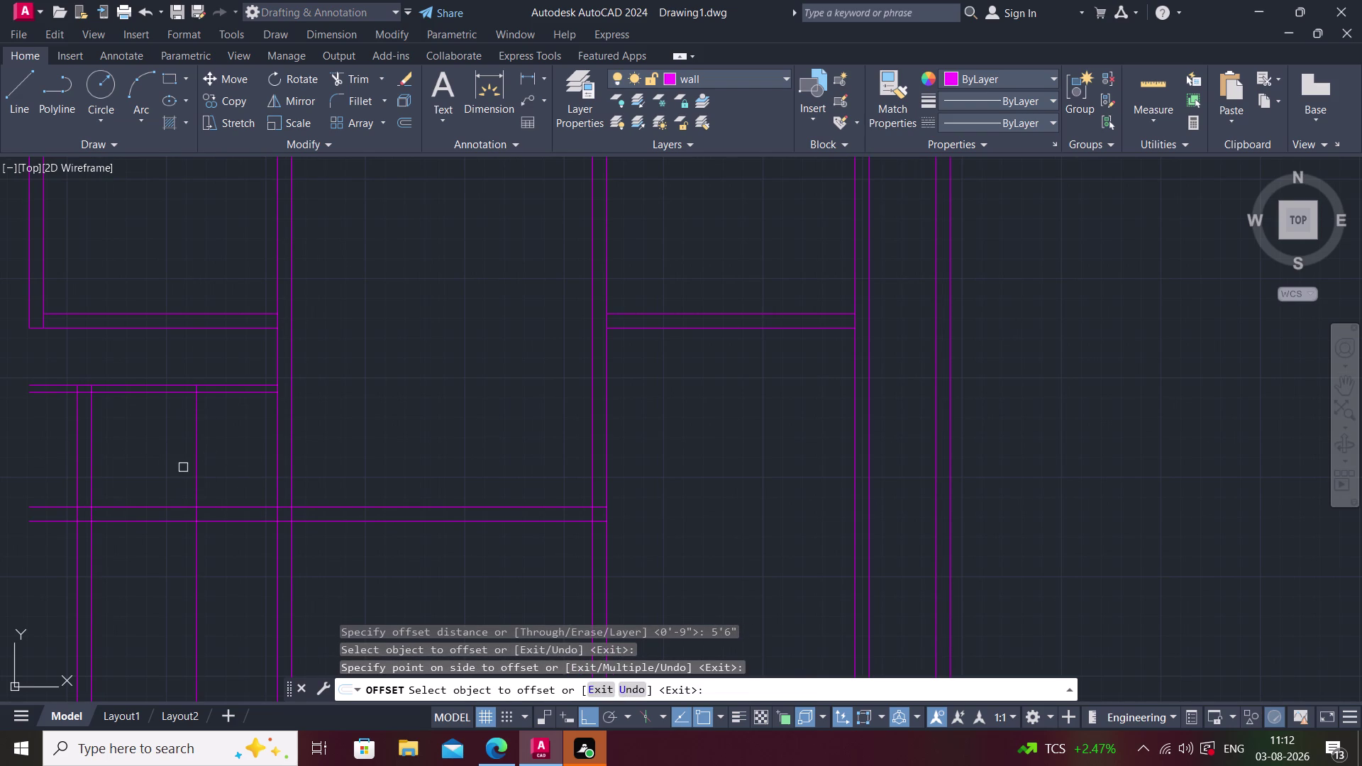
key(space)
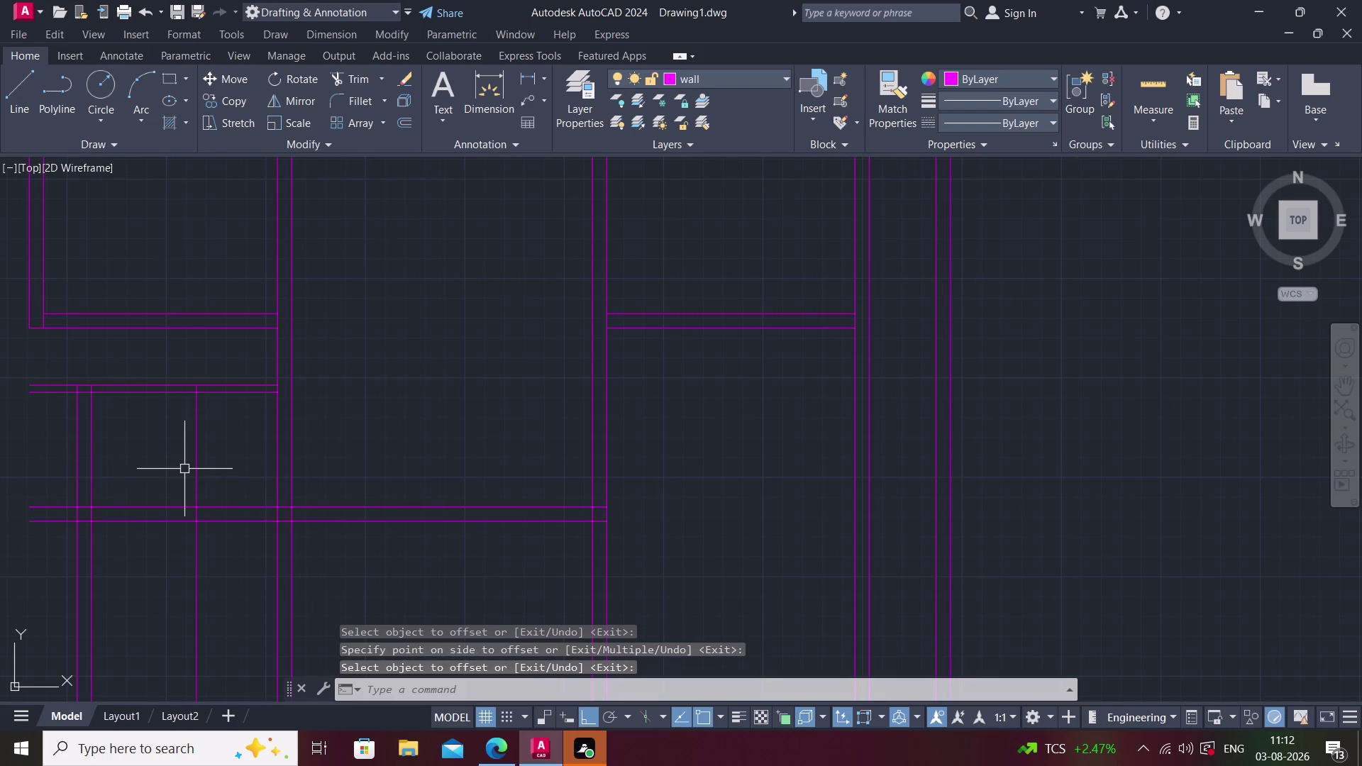
Offset that new line 4.5" to form the wall's second face.
key(space)
text(4.5)
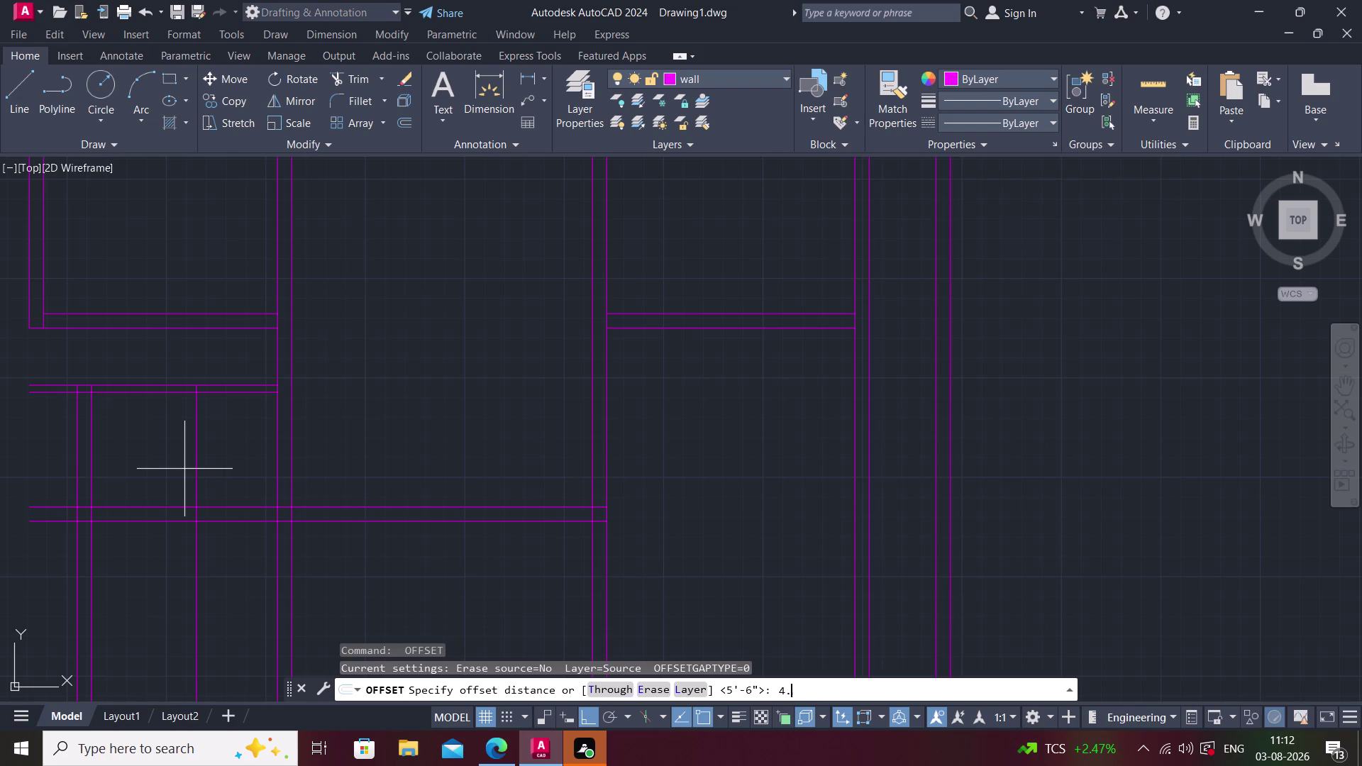
text(")
key(Return)
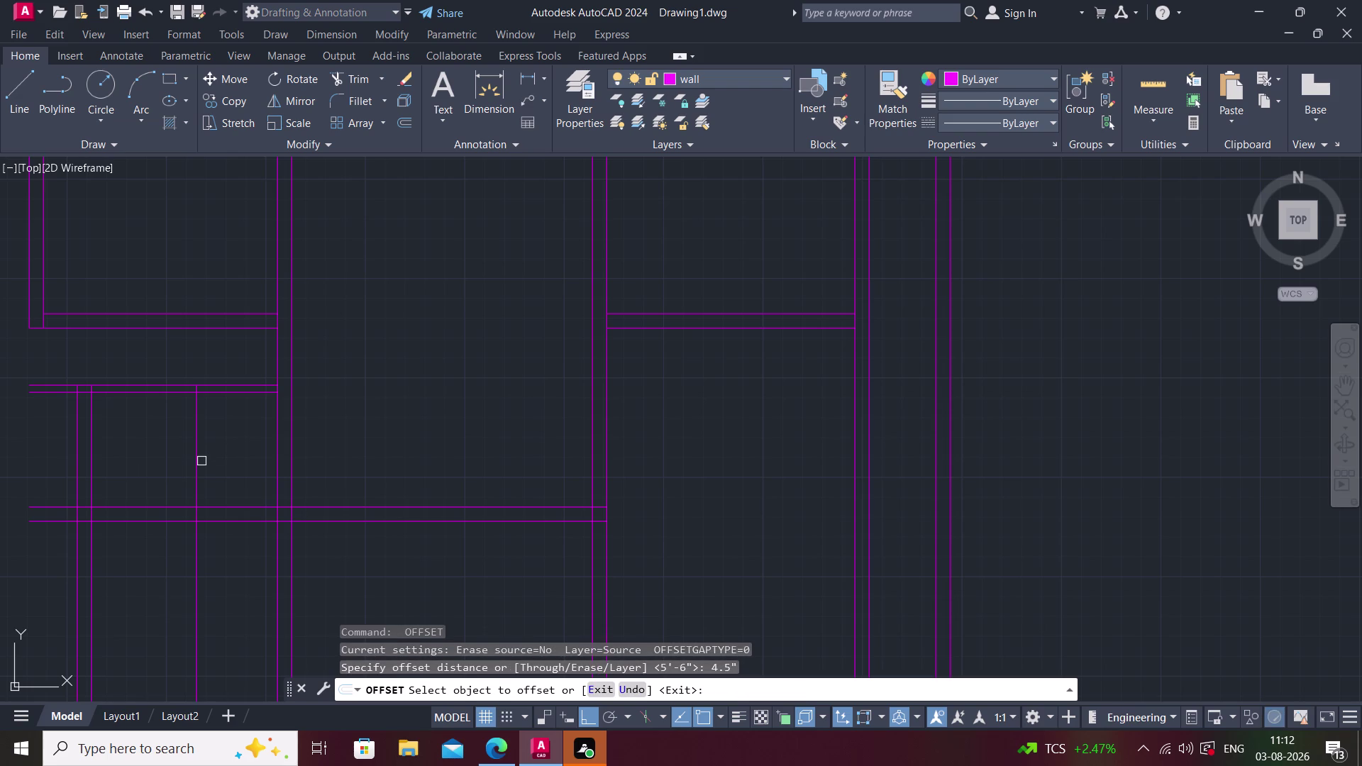
click(197, 465)
click(224, 466)
key(Escape)
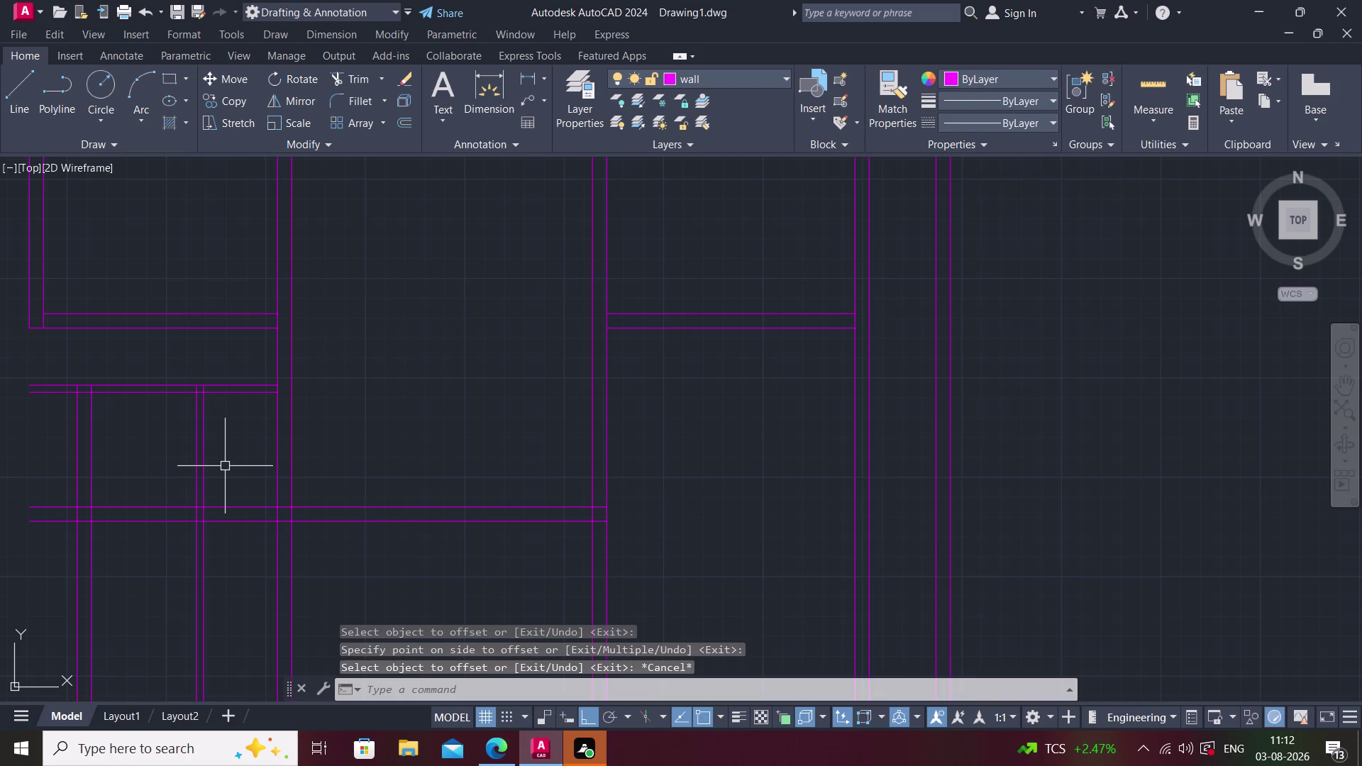
text(tr)
key(space)
Trim the overhanging wall line portions at the lower wall junctions.
click(170, 550)
click(227, 563)
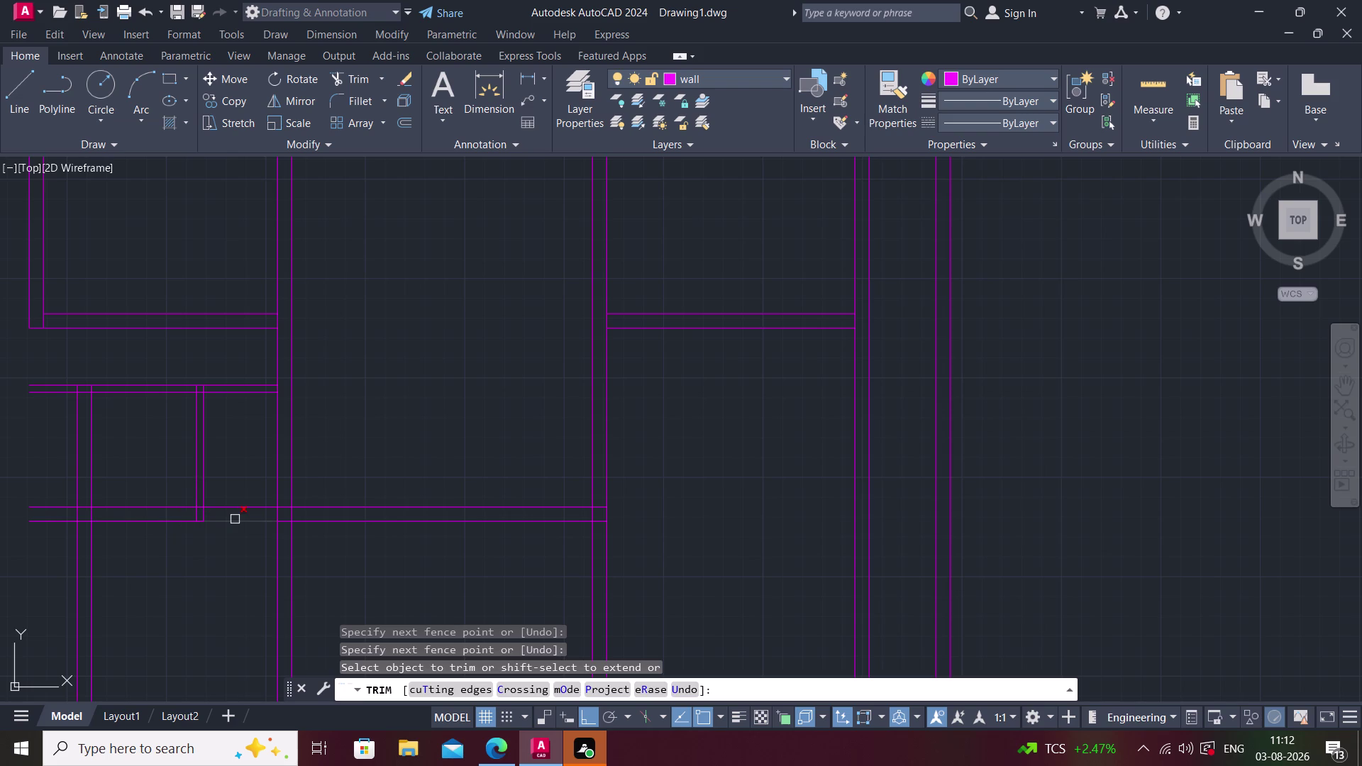
scroll(up, 3)
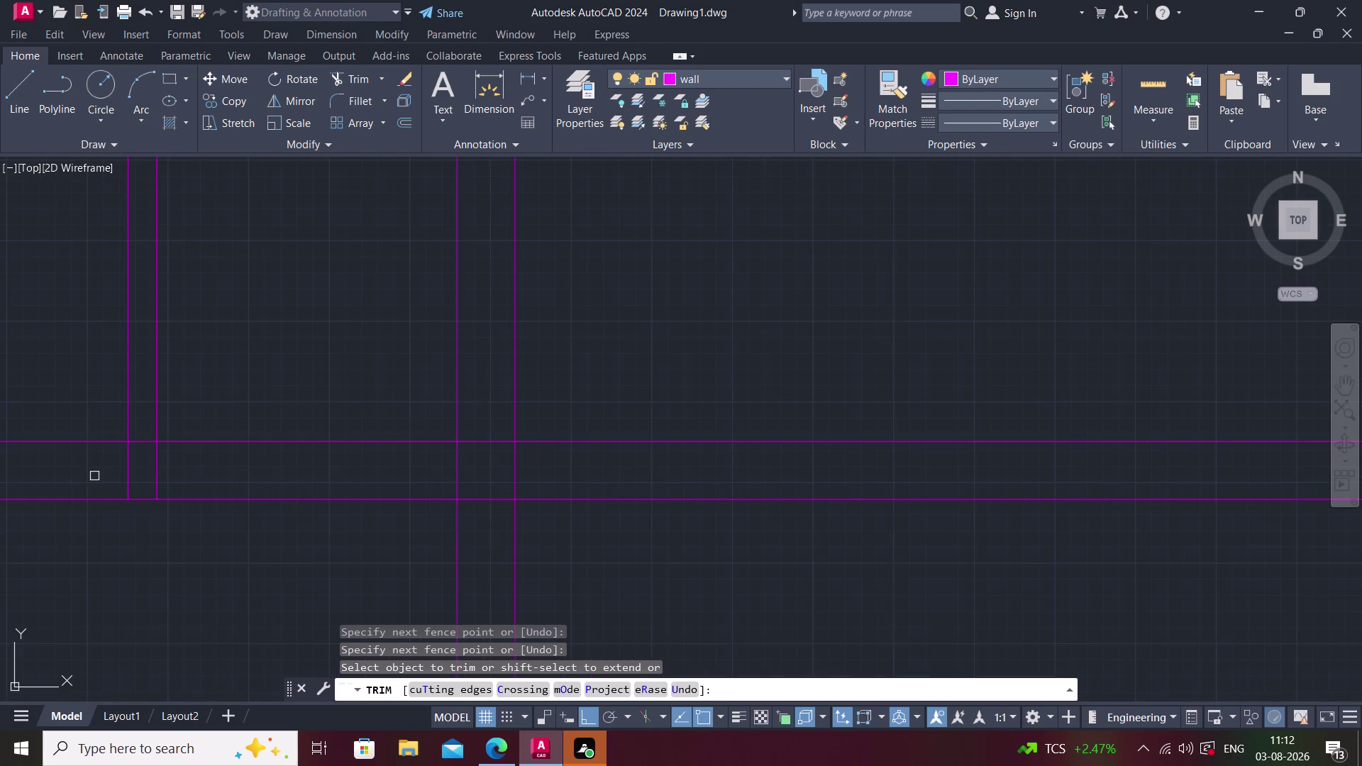
click(94, 476)
click(205, 474)
middle_drag(211, 479, 244, 522)
scroll(down, 3)
scroll(up, 3)
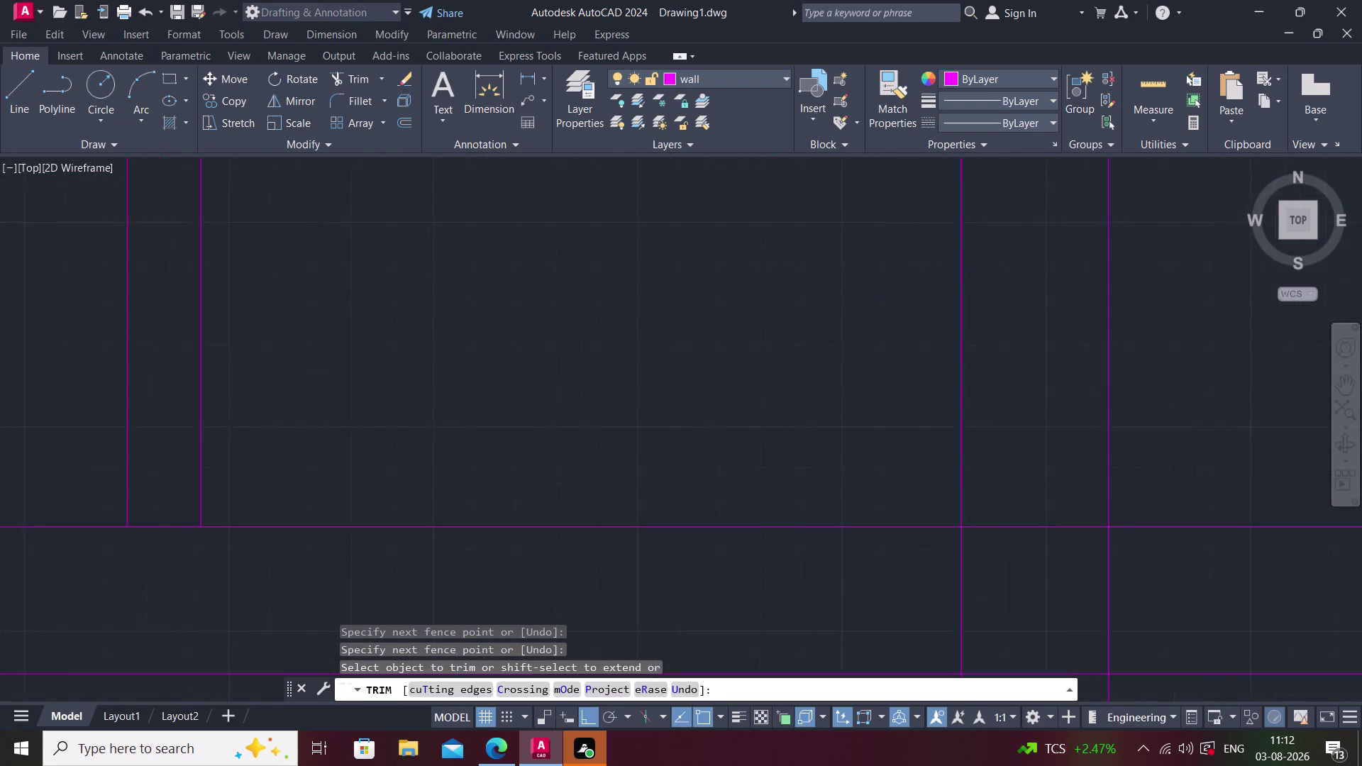
click(177, 522)
click(174, 529)
scroll(down, 3)
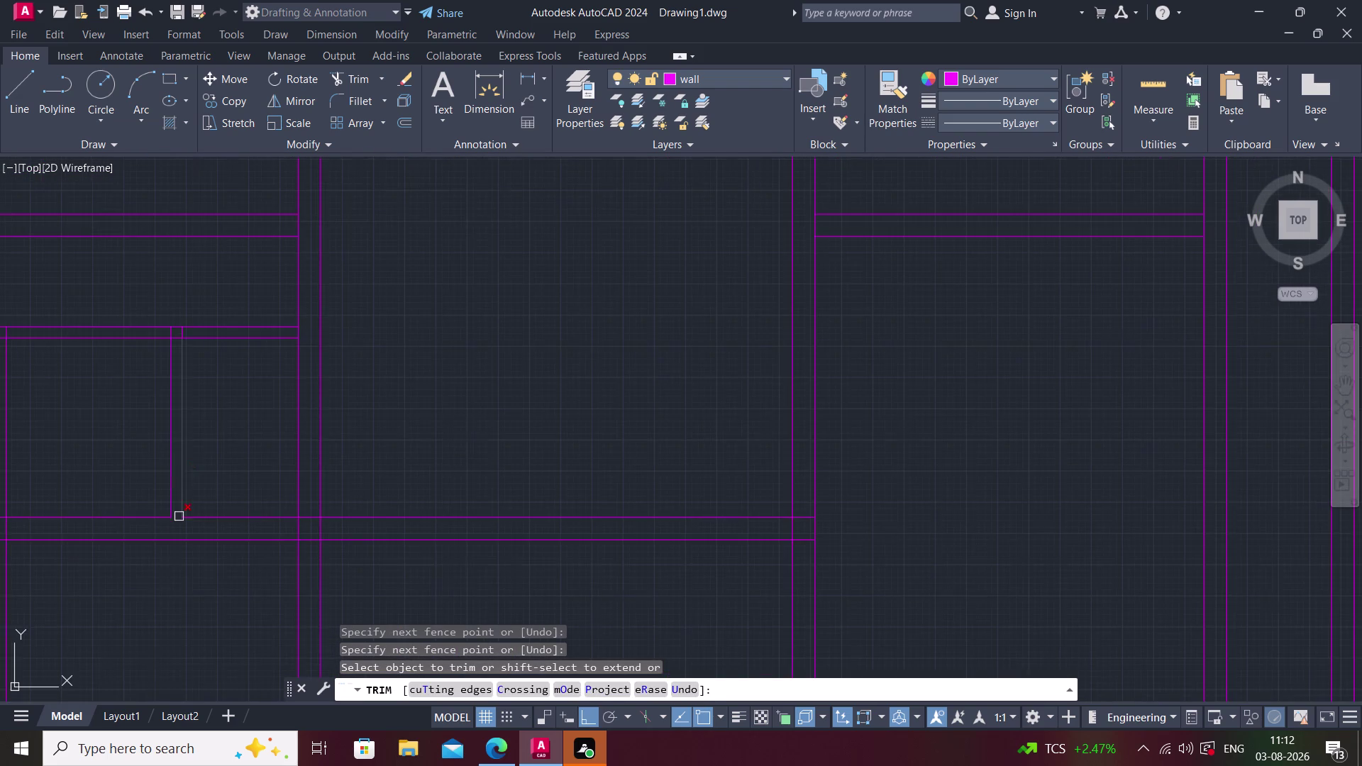
Trim the excess line at the new wall's top end.
middle_drag(152, 379, 201, 439)
scroll(up, 3)
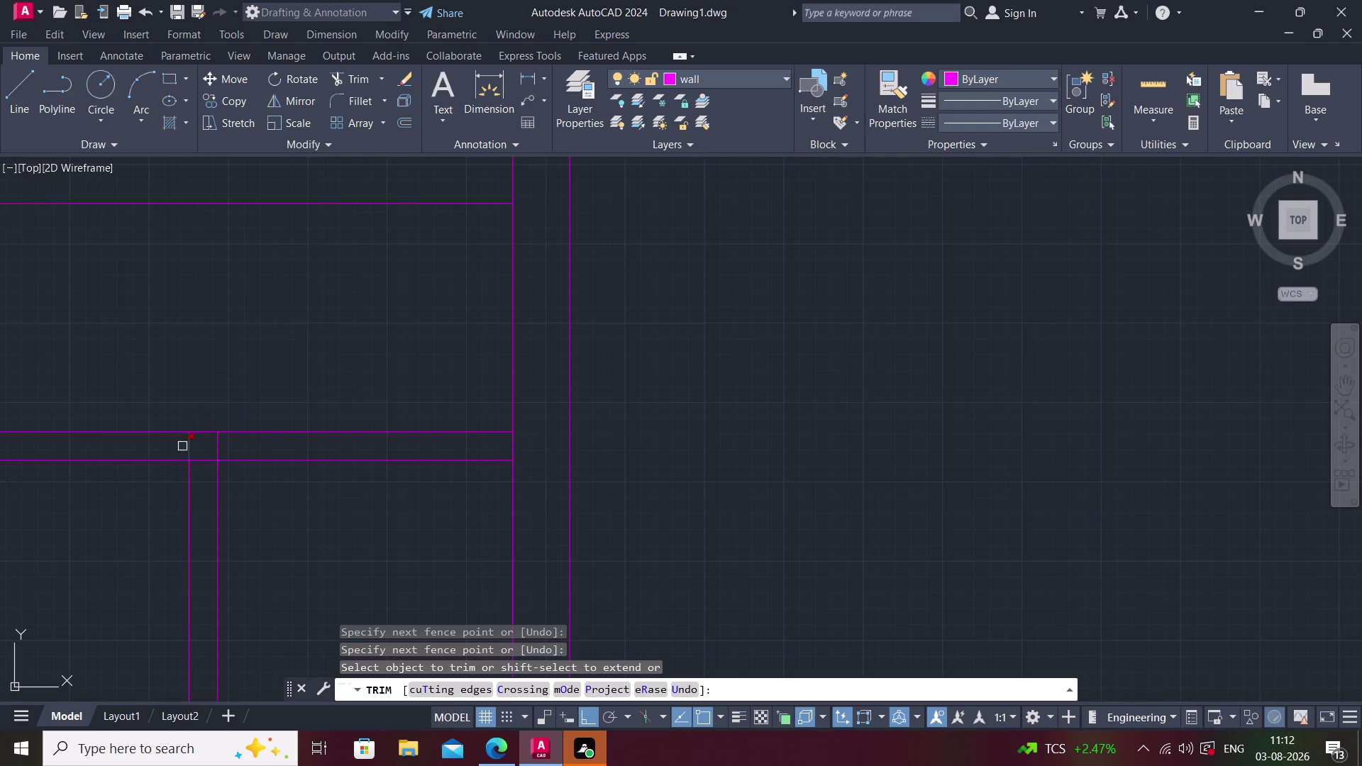
click(190, 447)
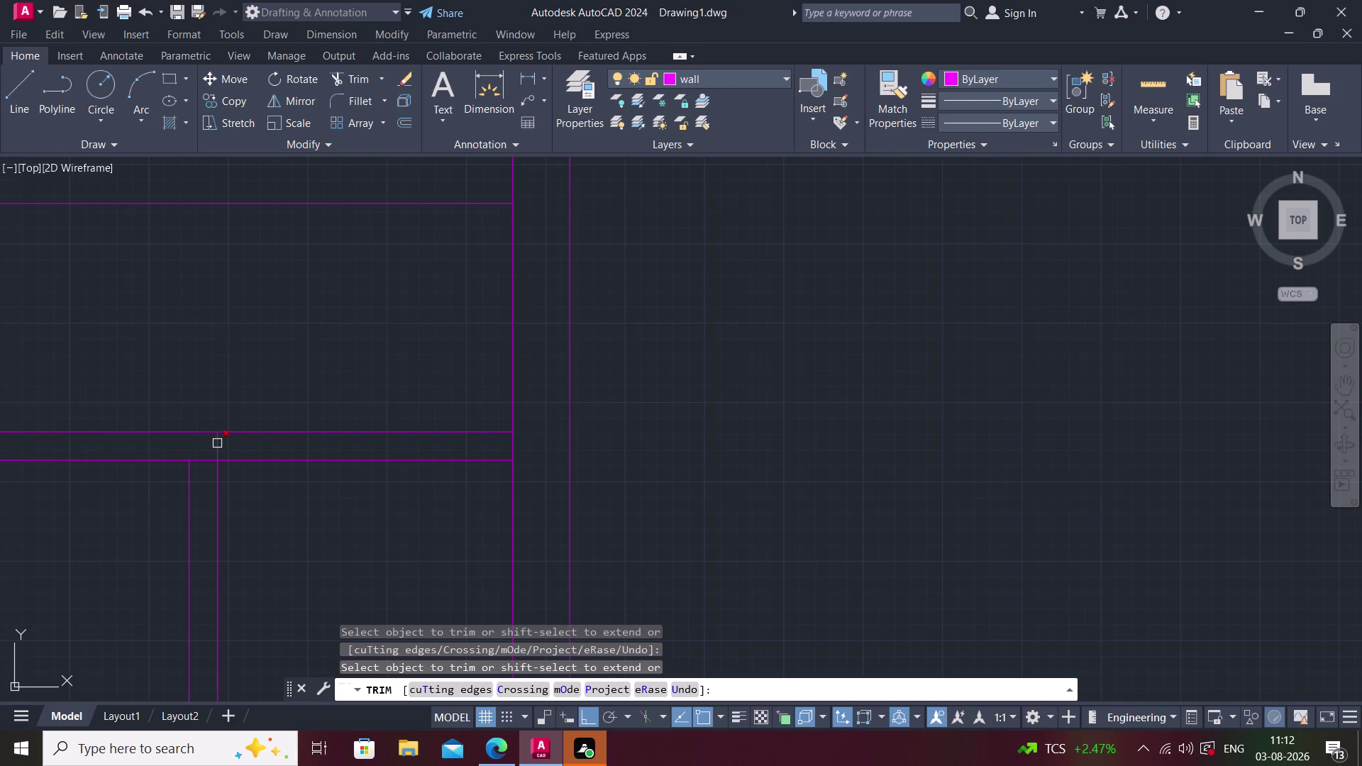
click(217, 444)
middle_drag(217, 443, 341, 394)
scroll(down, 3)
Attempt a fence trim, then undo it and cancel the command.
click(451, 349)
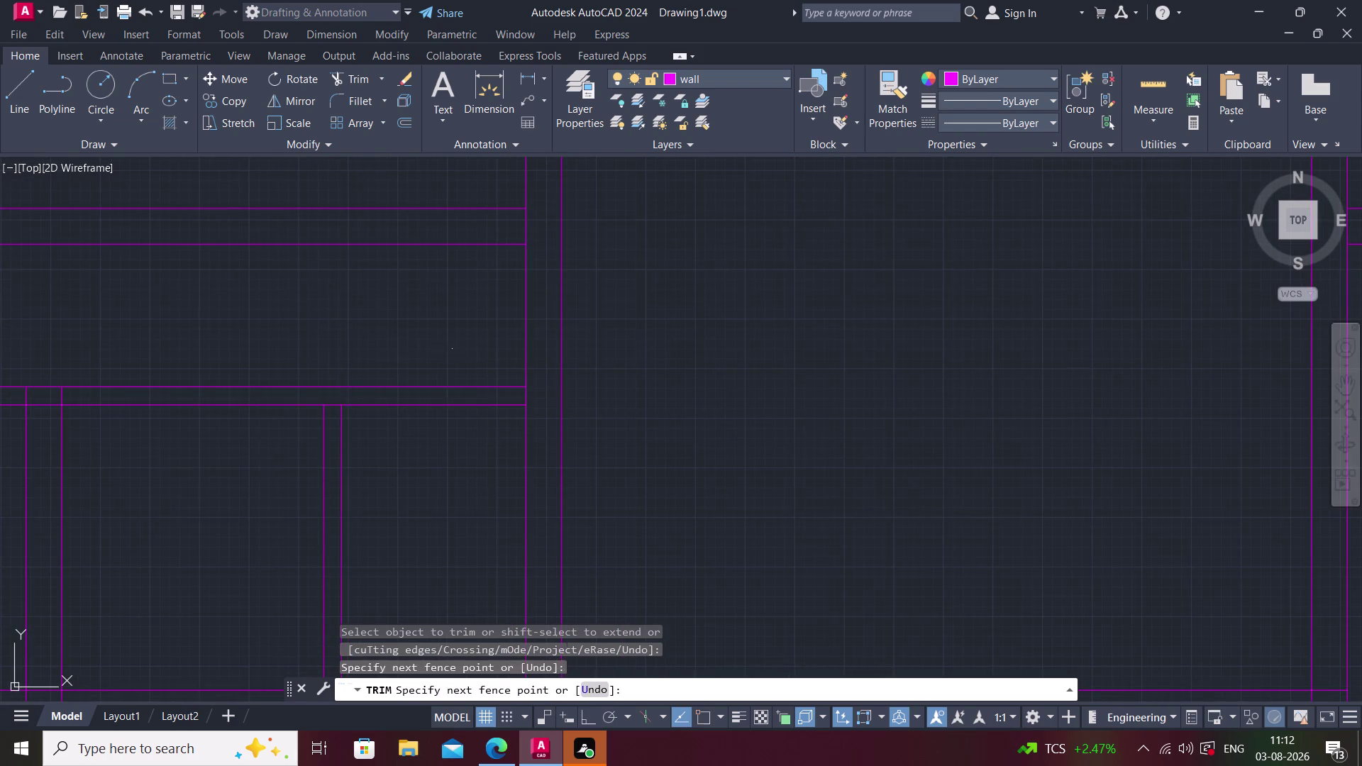
click(385, 443)
key(ctrl+z)
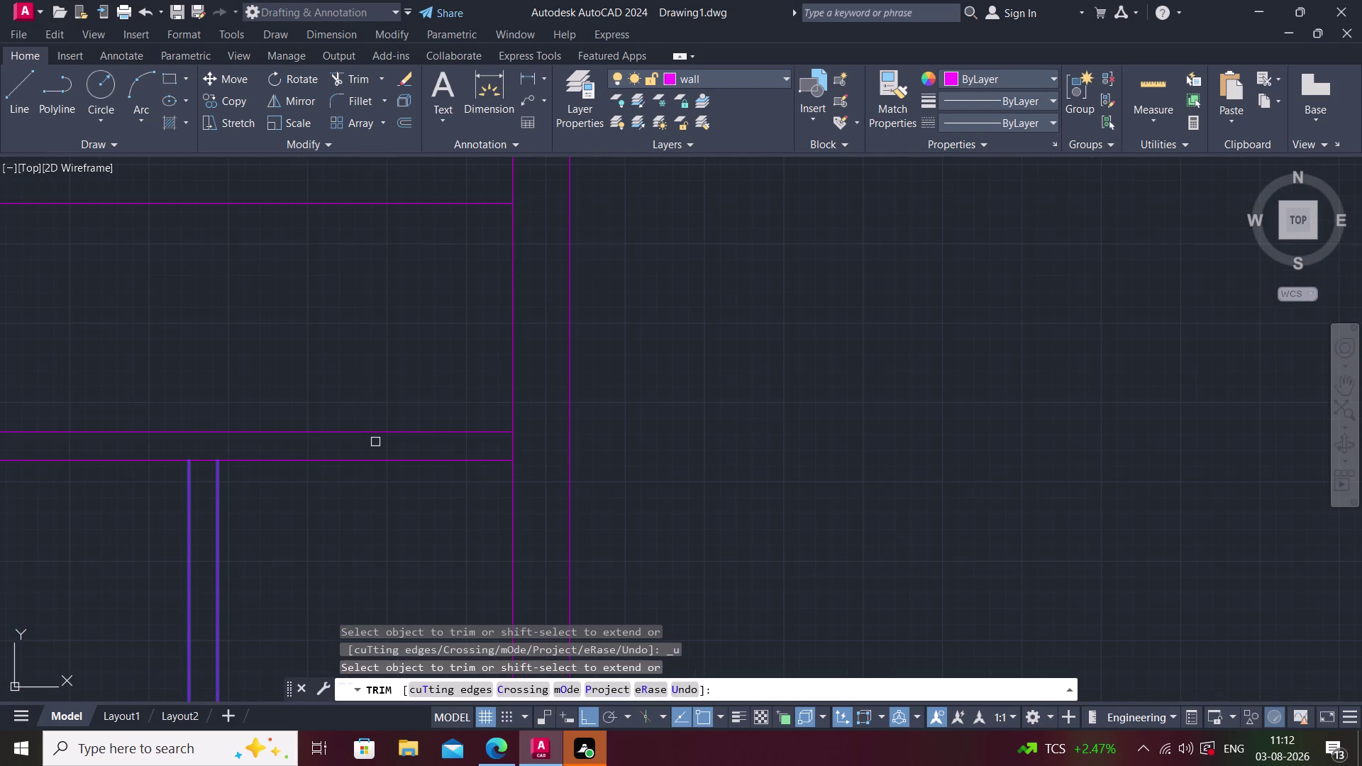
key(Escape)
key(r)
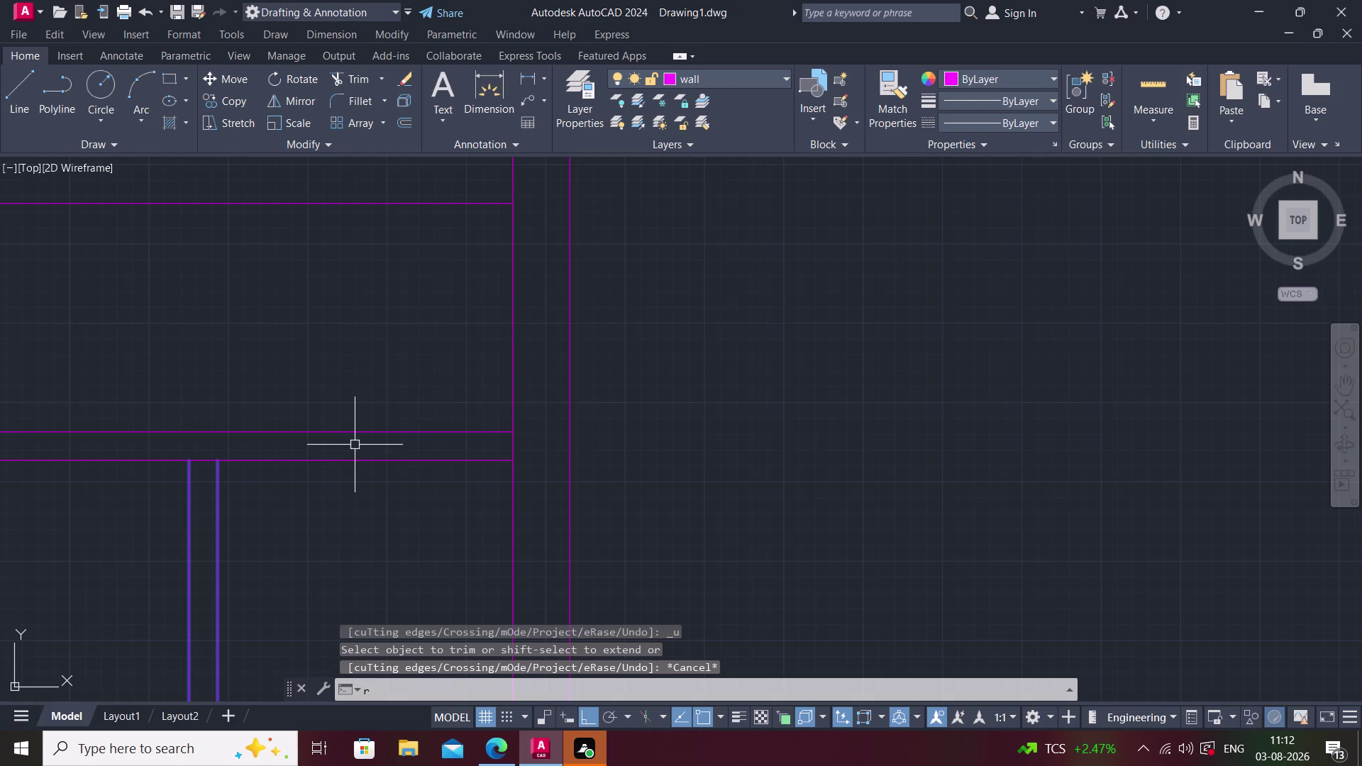
key(BackSpace)
Extend the vertical wall line up to the surrounding wall with EX.
text(ex)
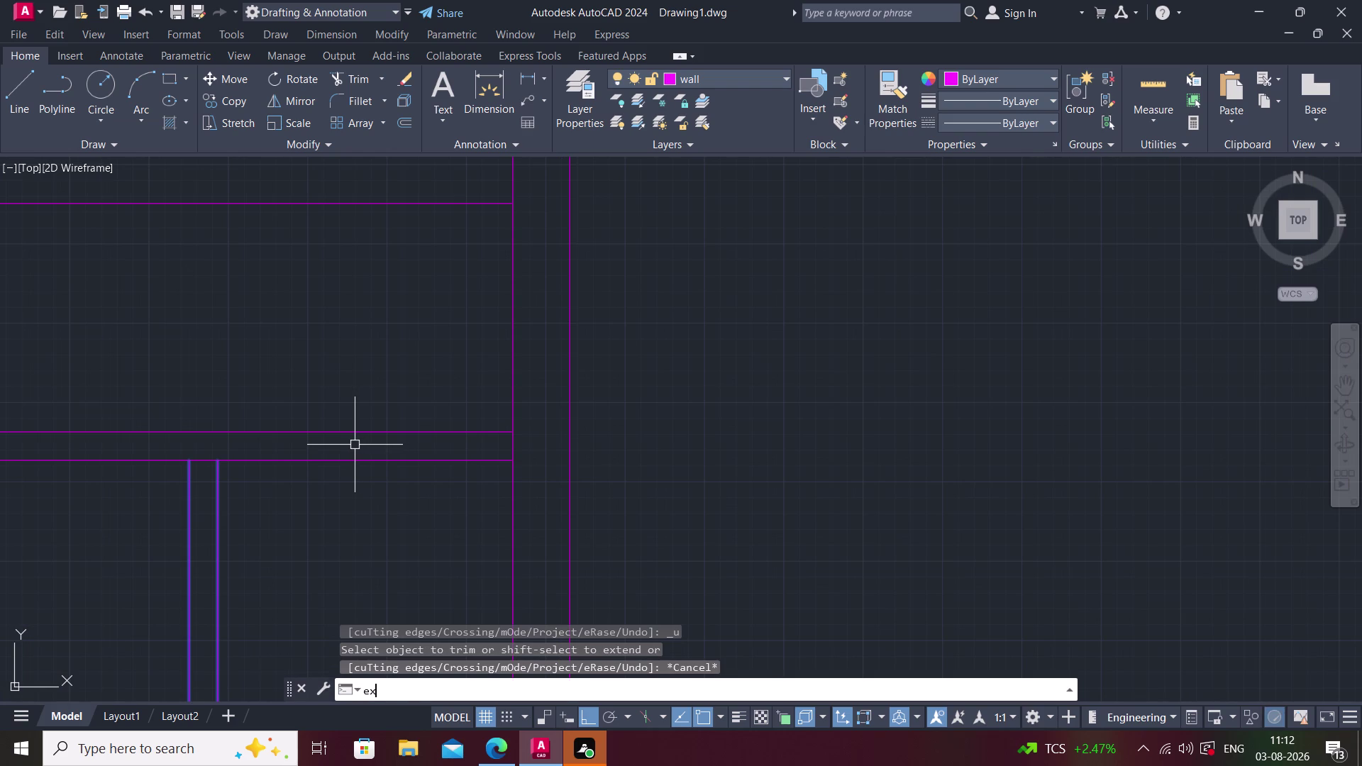
key(space)
click(217, 477)
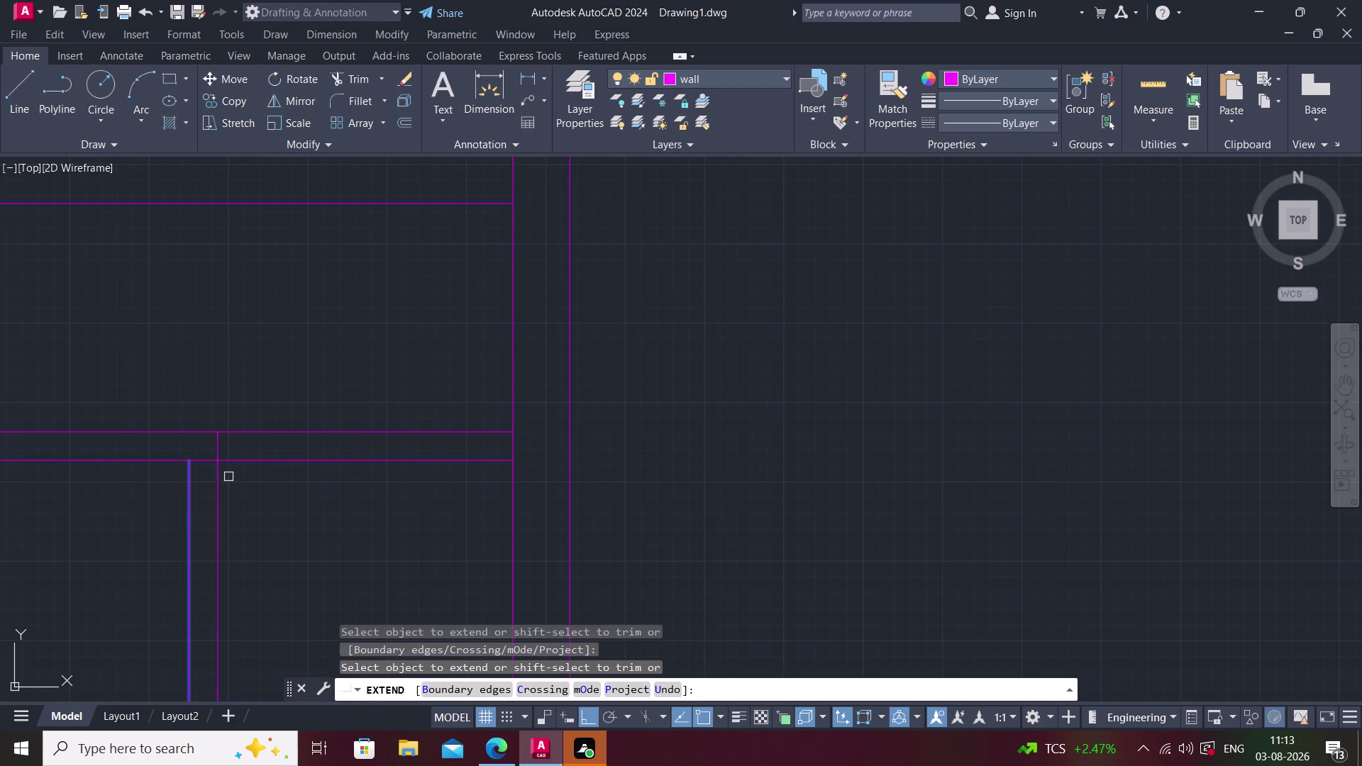
key(Escape)
Fence-trim across the wall lines and remove excess segments inside the small room.
text(tr)
key(space)
click(270, 393)
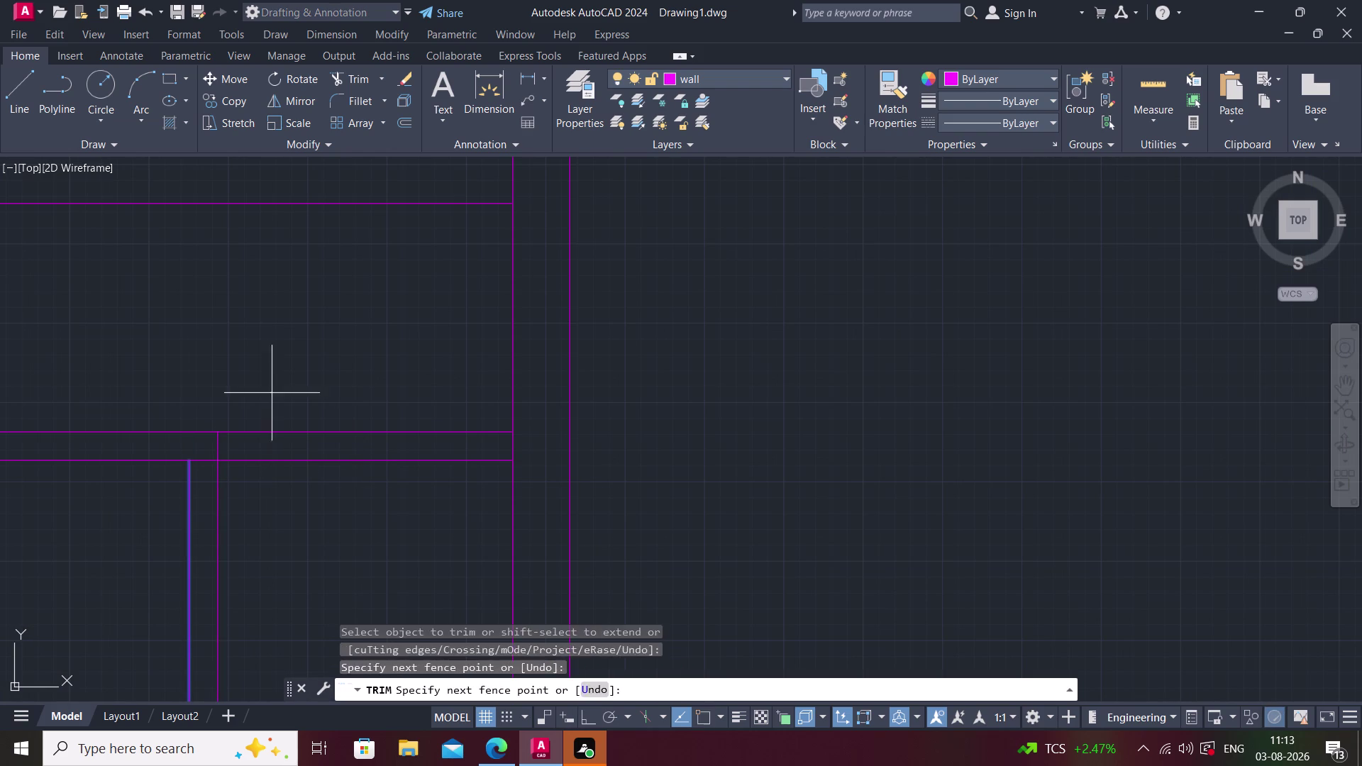
click(288, 505)
scroll(down, 3)
middle_drag(314, 474, 342, 457)
click(158, 425)
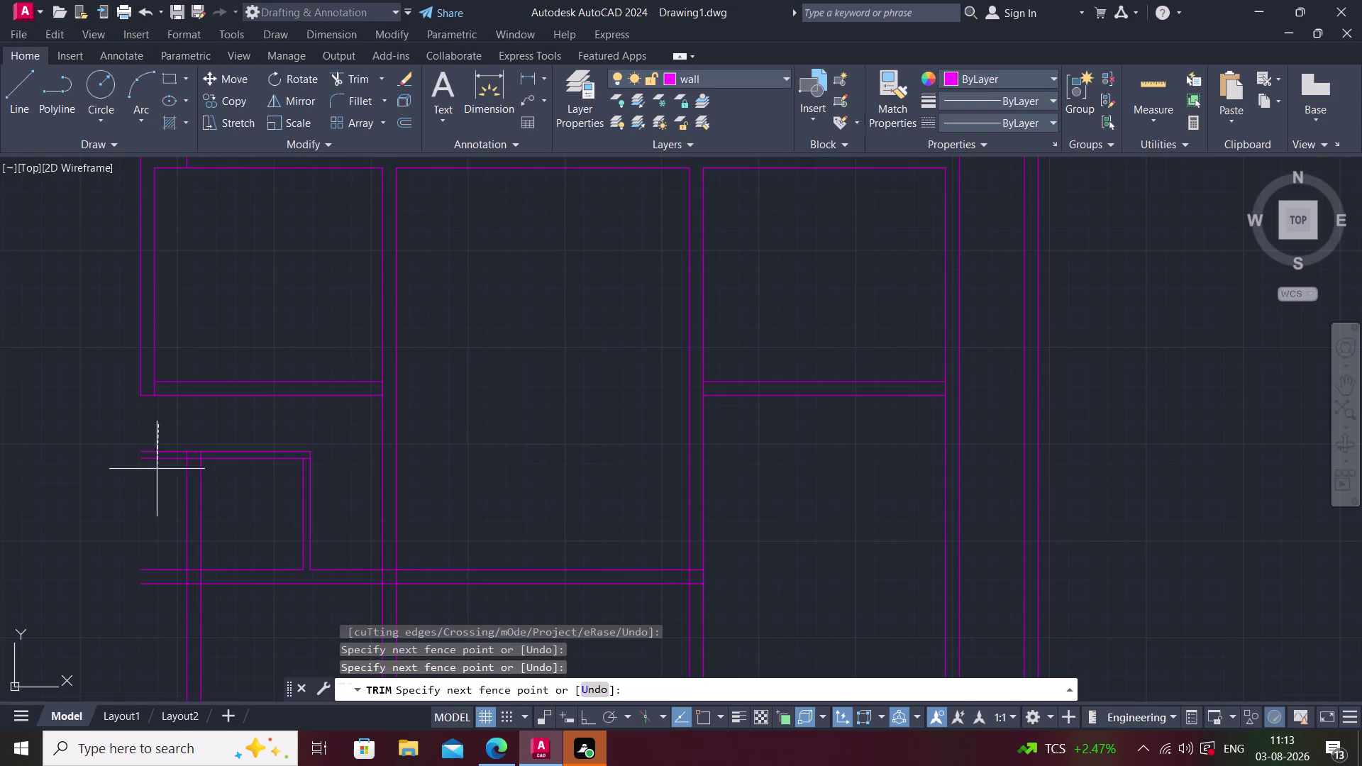
click(156, 494)
click(148, 524)
click(147, 620)
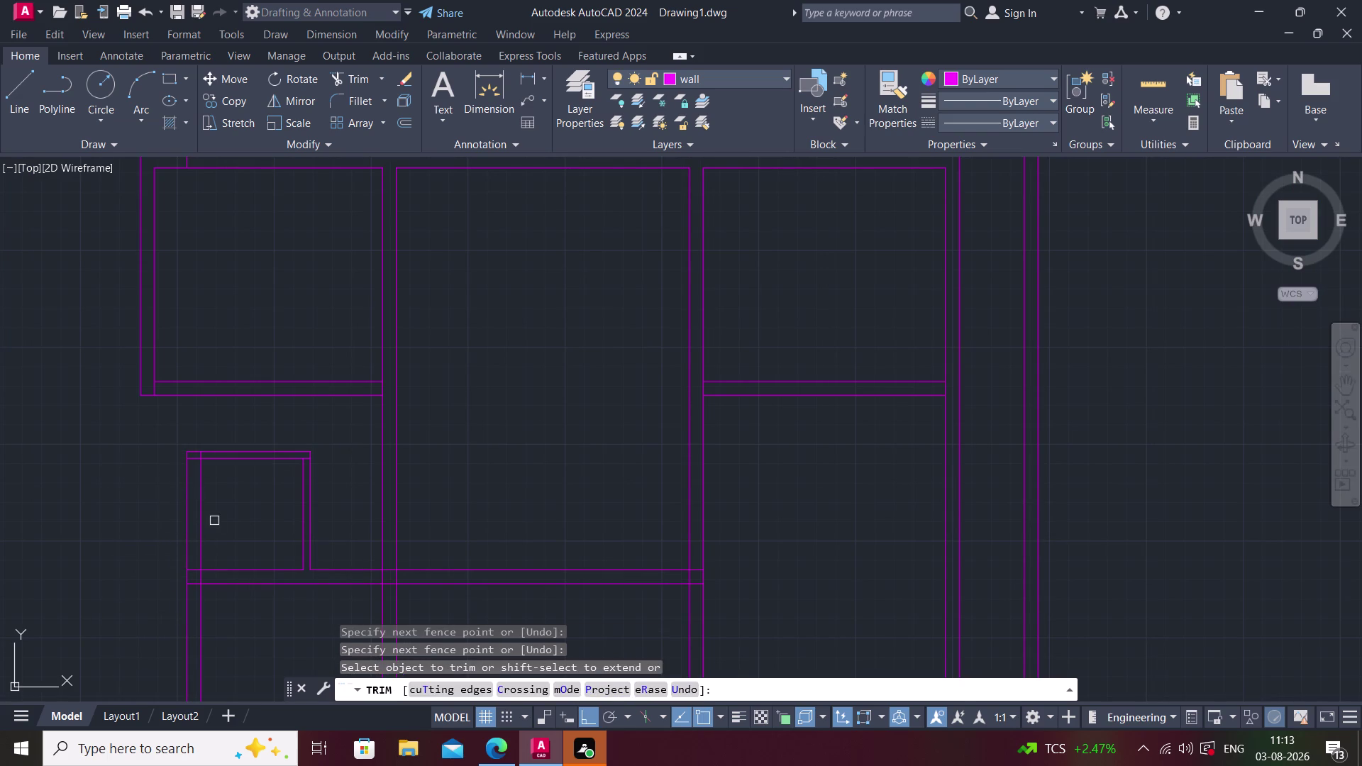
Trim the small room's top and bottom corners and the bottom junction overhang.
scroll(up, 3)
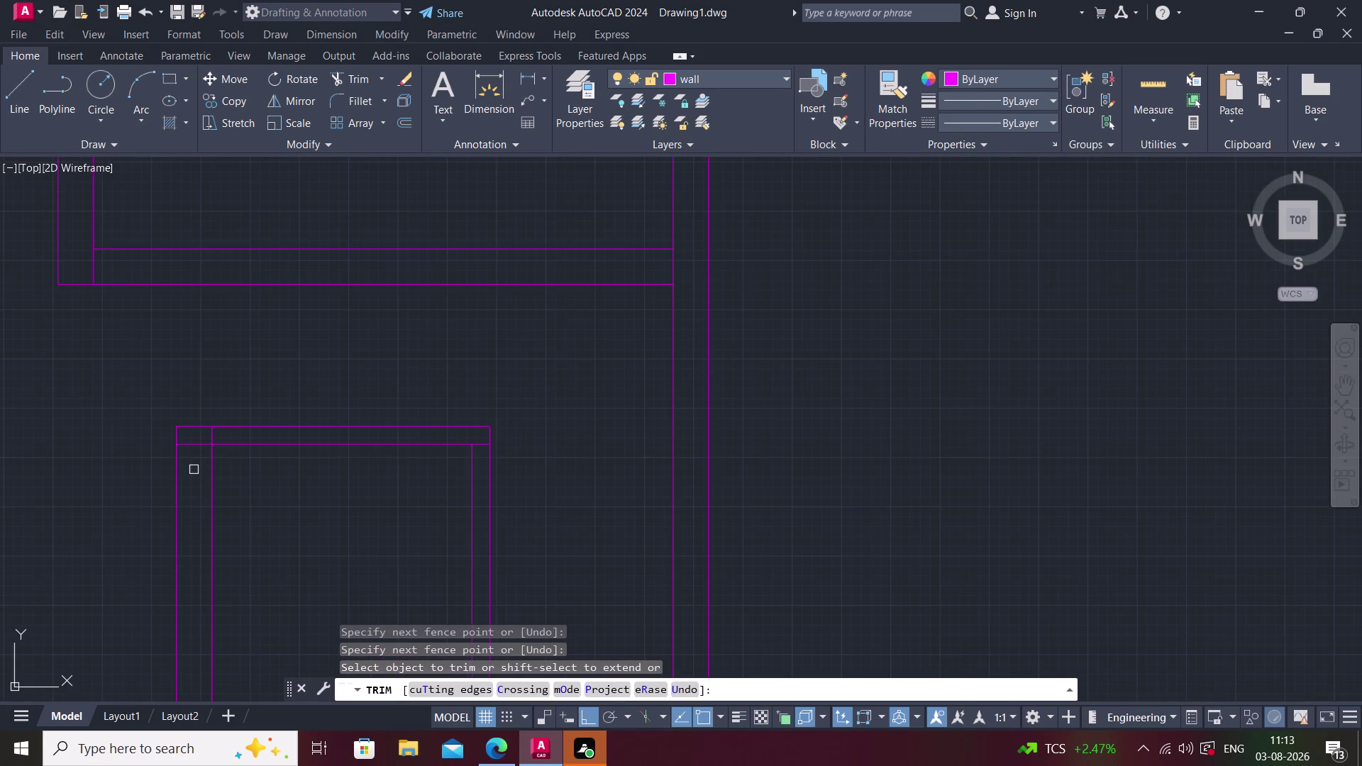
scroll(up, 3)
click(198, 409)
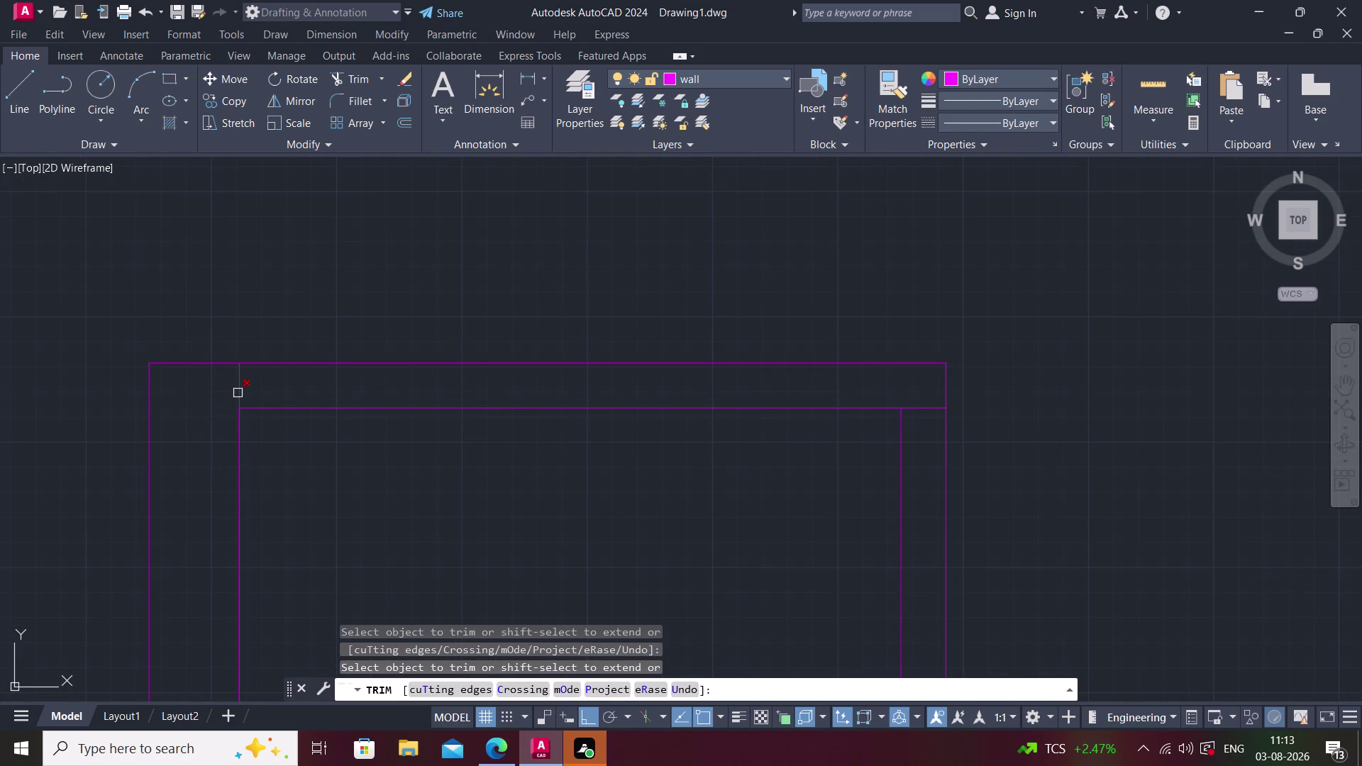
click(238, 393)
scroll(down, 3)
scroll(up, 3)
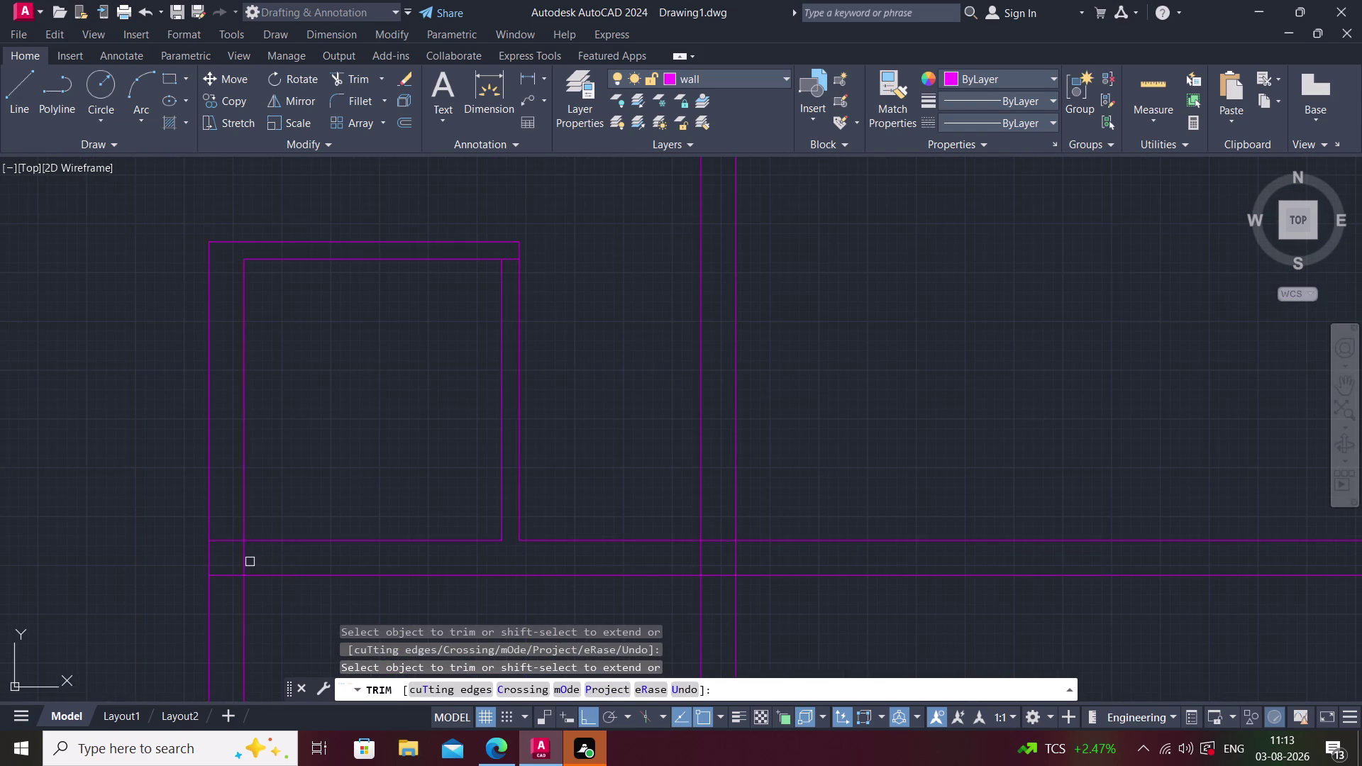
click(241, 559)
click(225, 540)
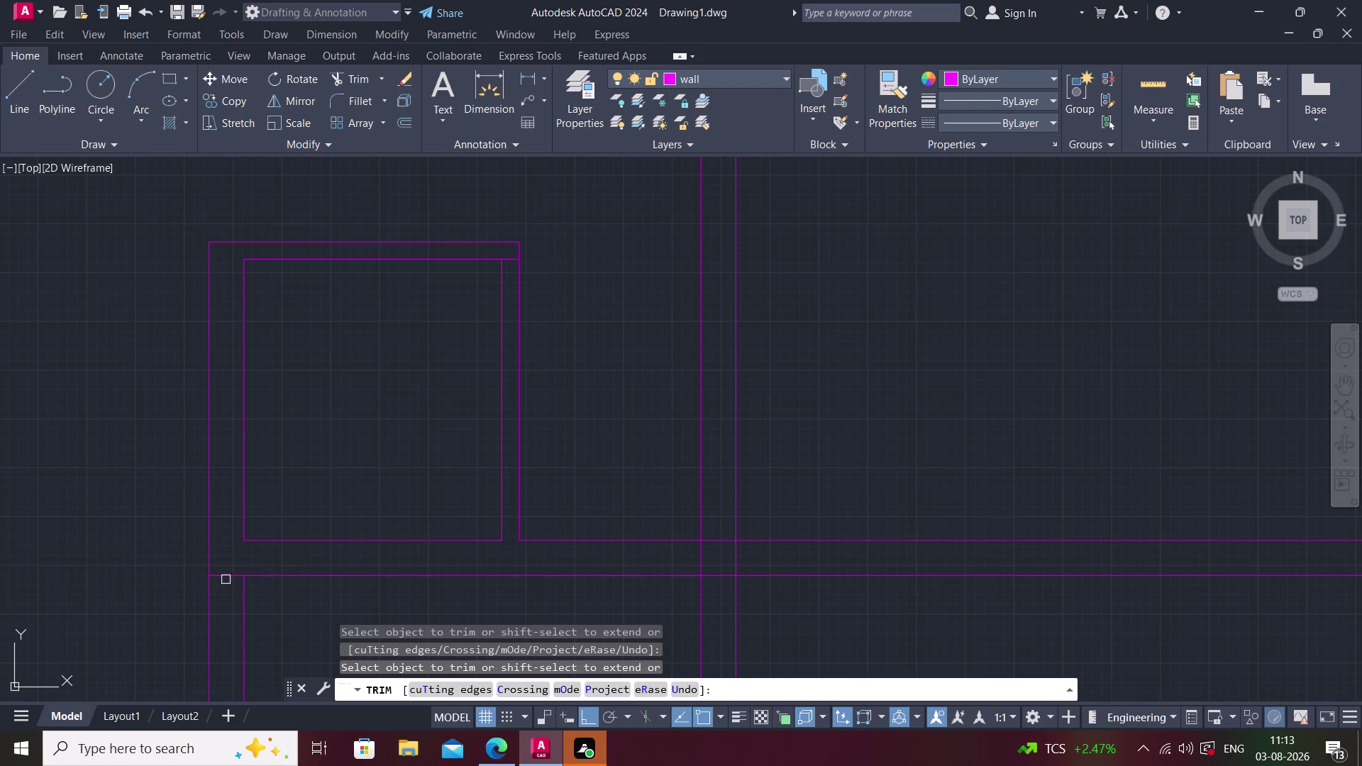
click(225, 575)
key(Escape)
middle_drag(250, 575, 198, 559)
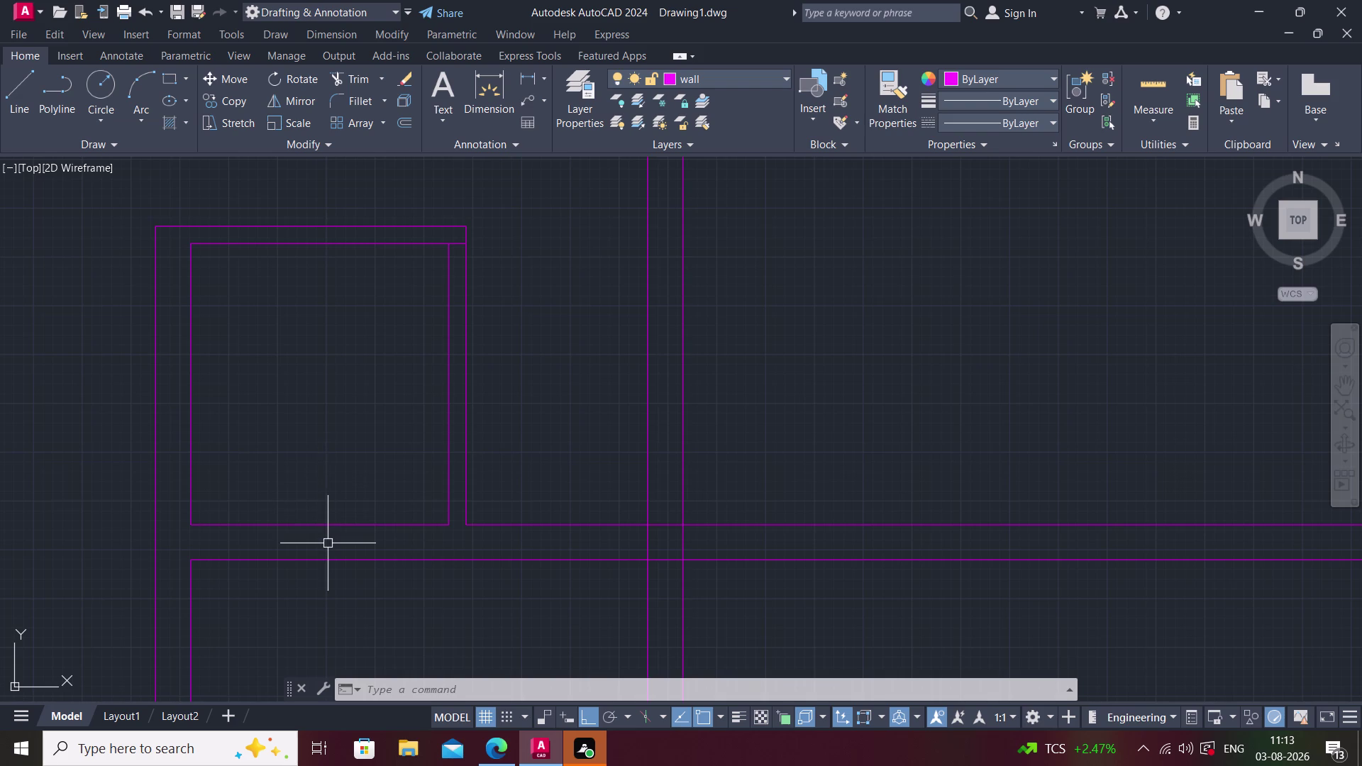
middle_drag(287, 558, 287, 532)
Try starting a line at the midpoint between two wall points, then cancel.
text(l)
key(space)
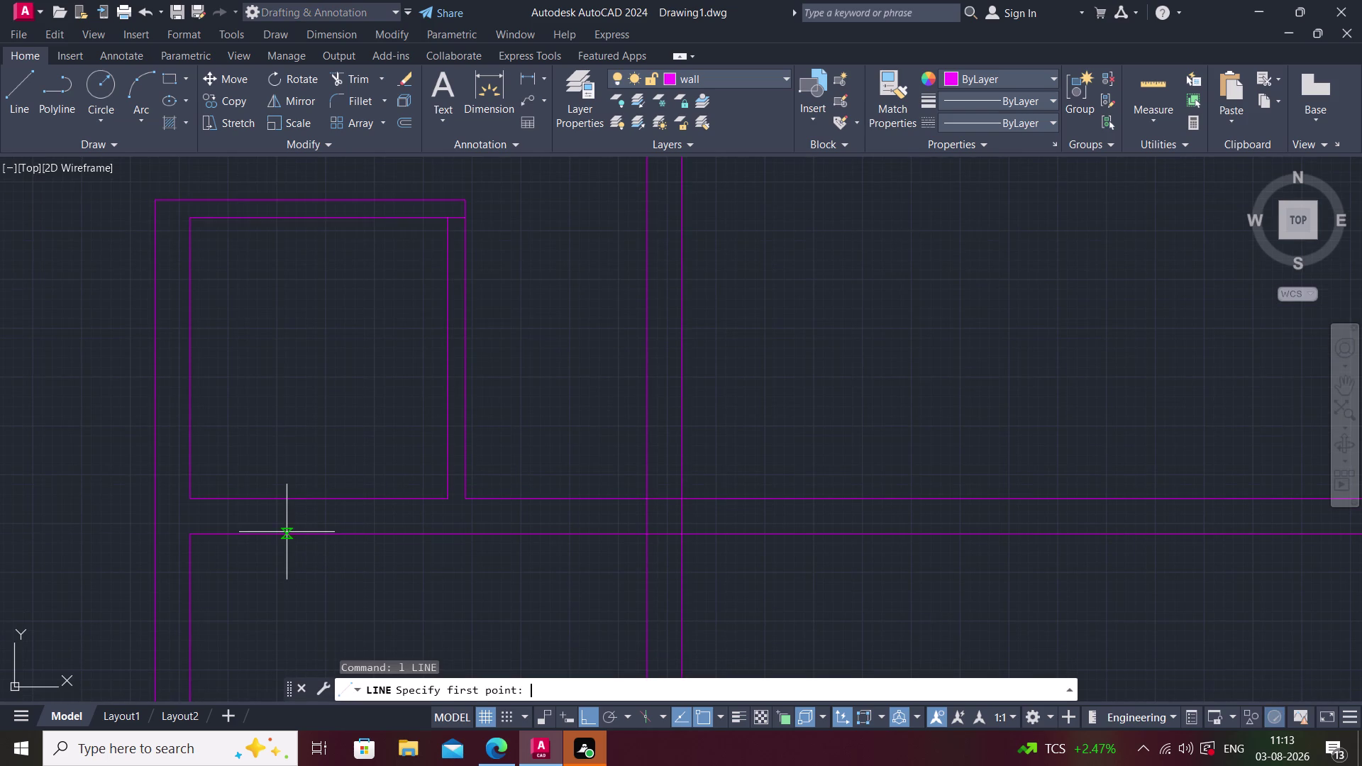
key(Escape)
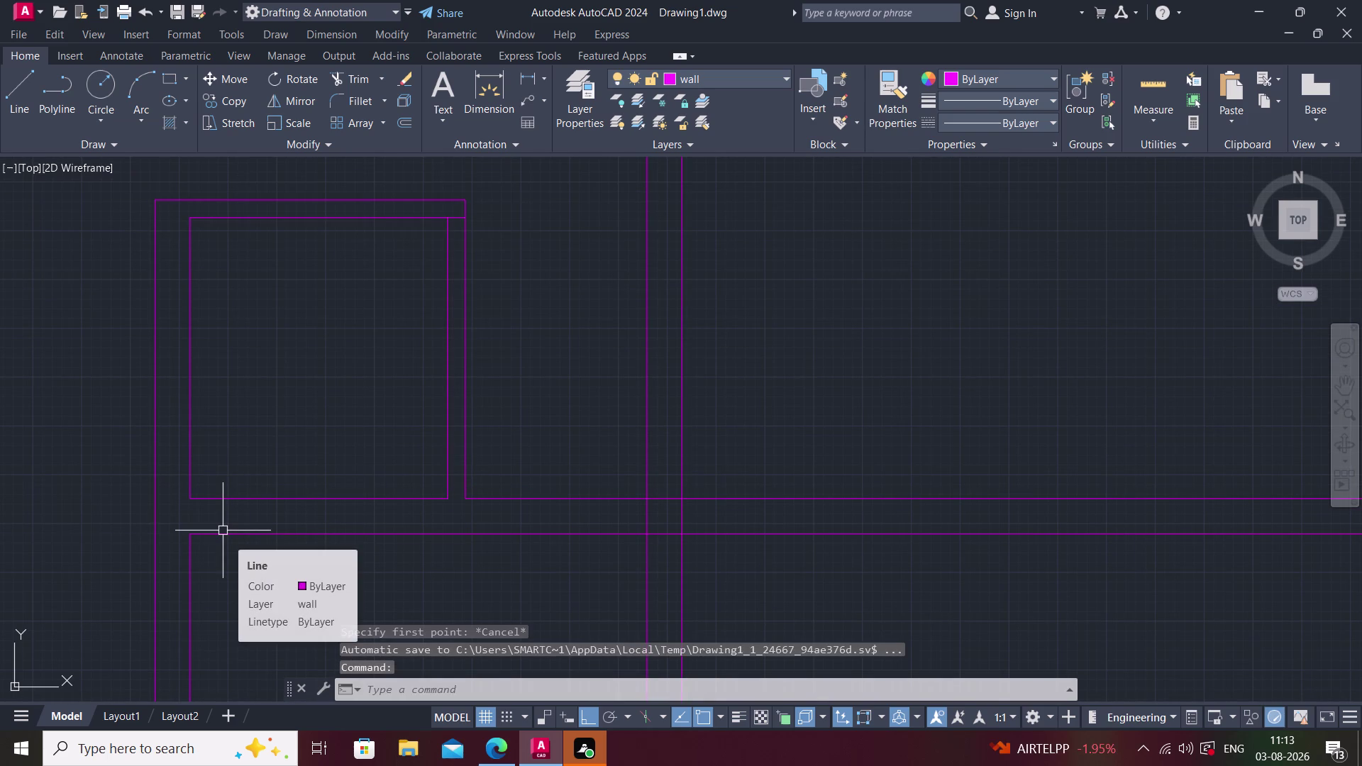
text(l)
key(space)
key(m)
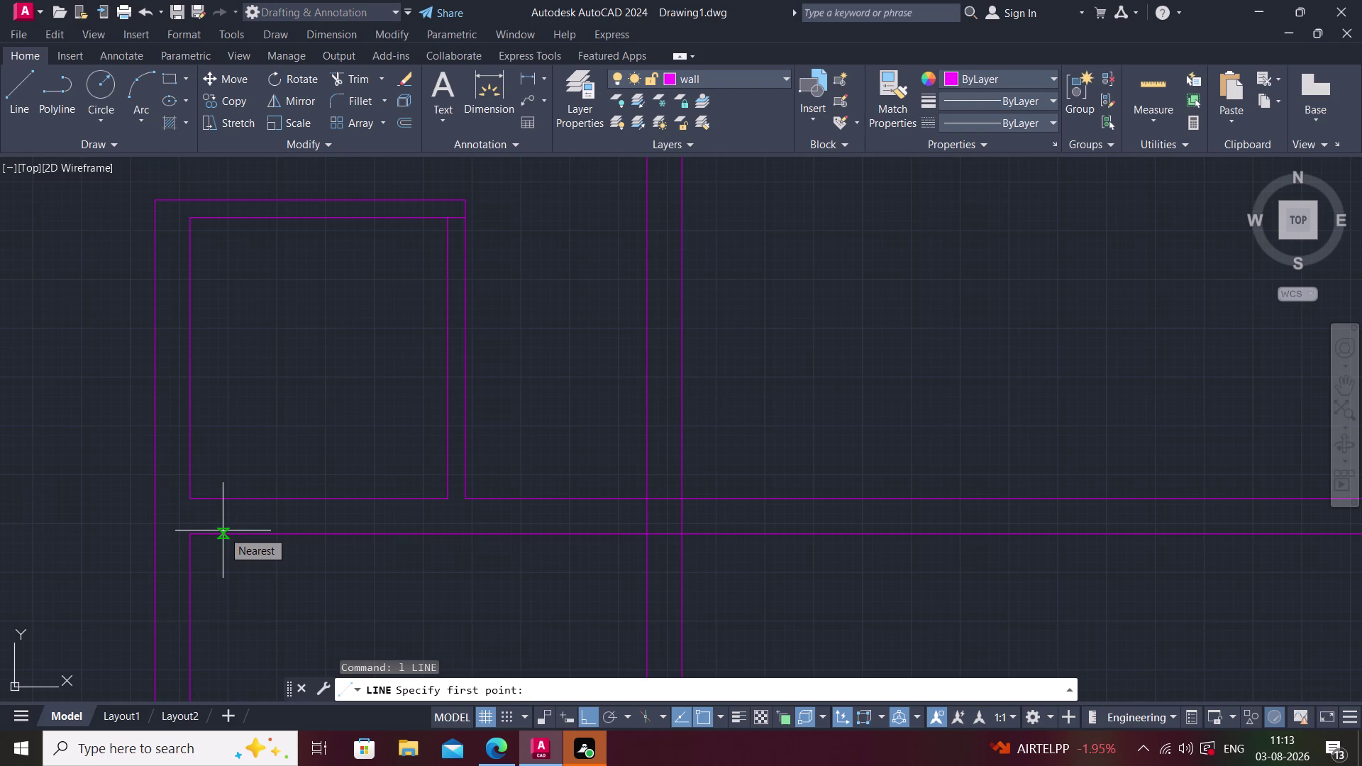
text(2p)
key(space)
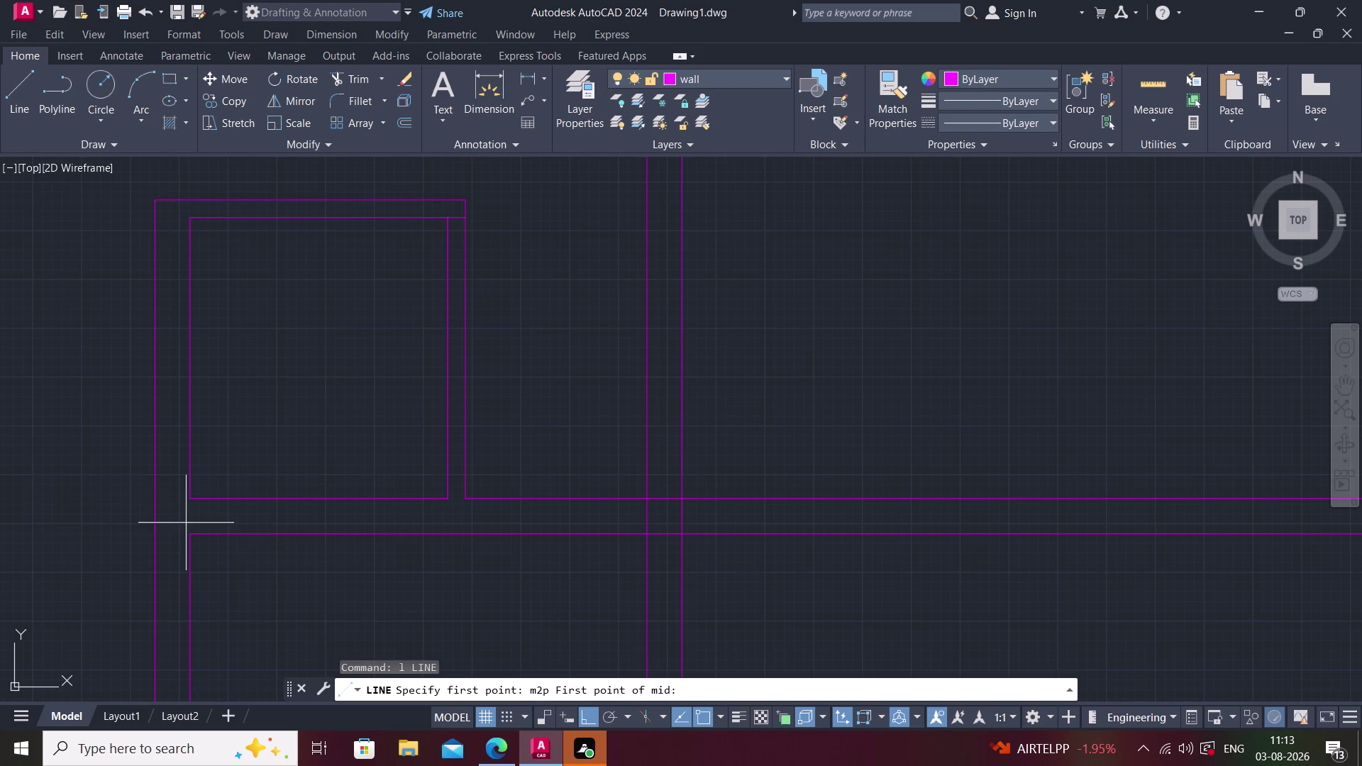
click(187, 499)
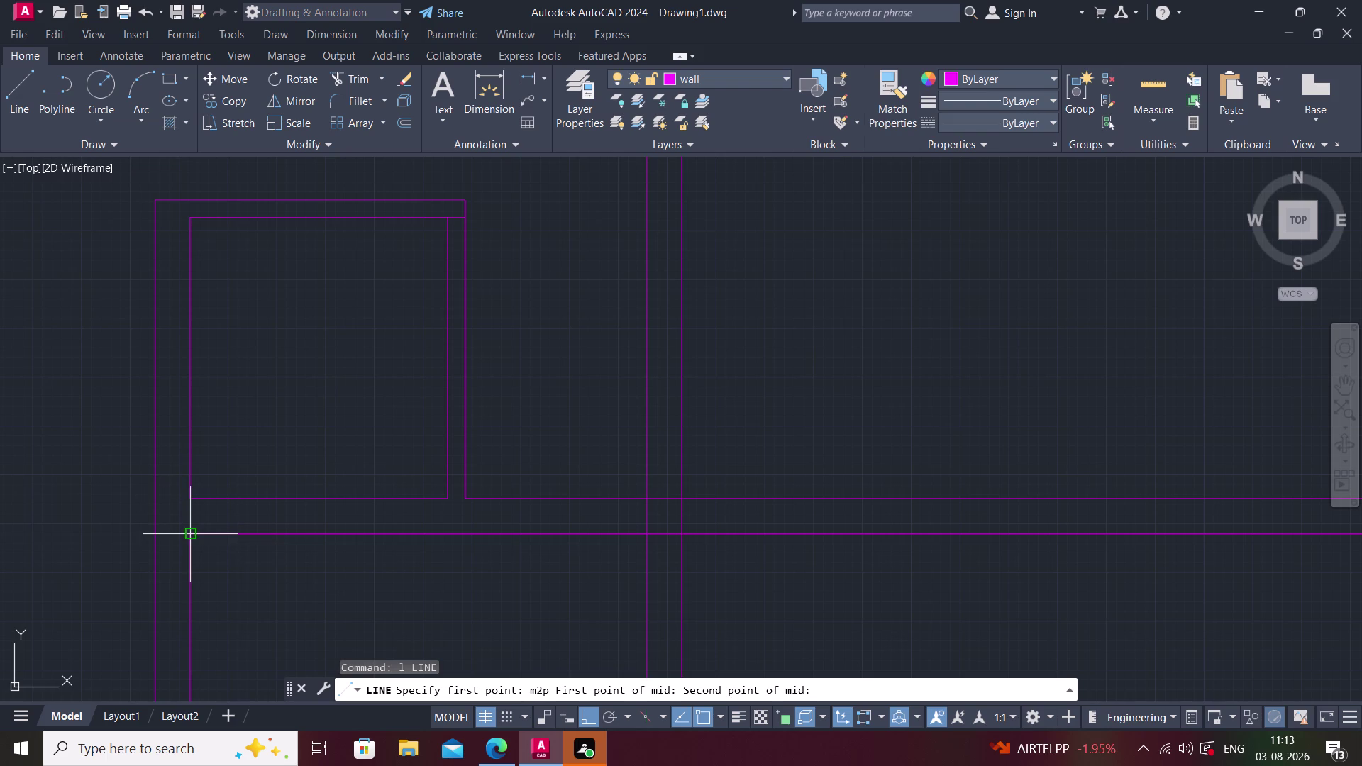
click(191, 539)
key(Return)
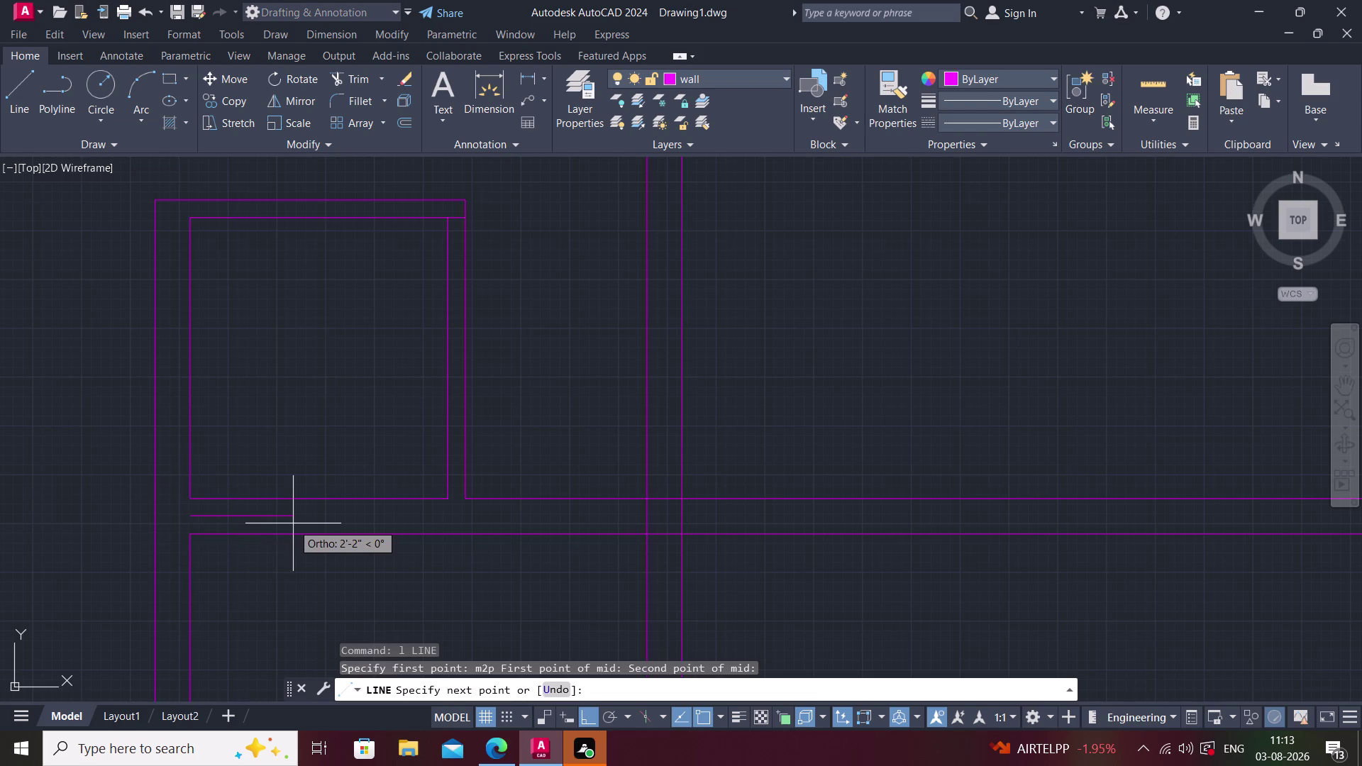
key(space)
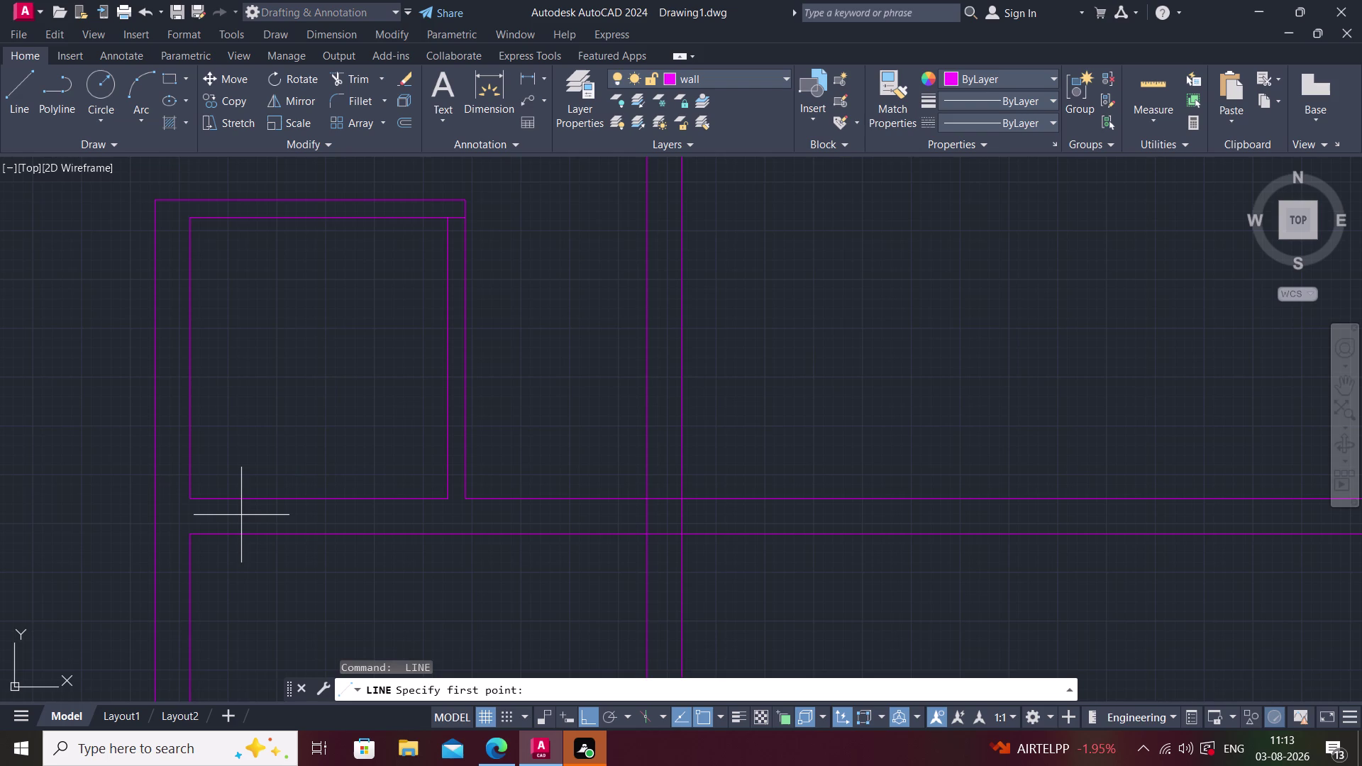
Draw a 3' horizontal wall line starting midway between two wall points.
key(m)
key(2)
key(p)
key(space)
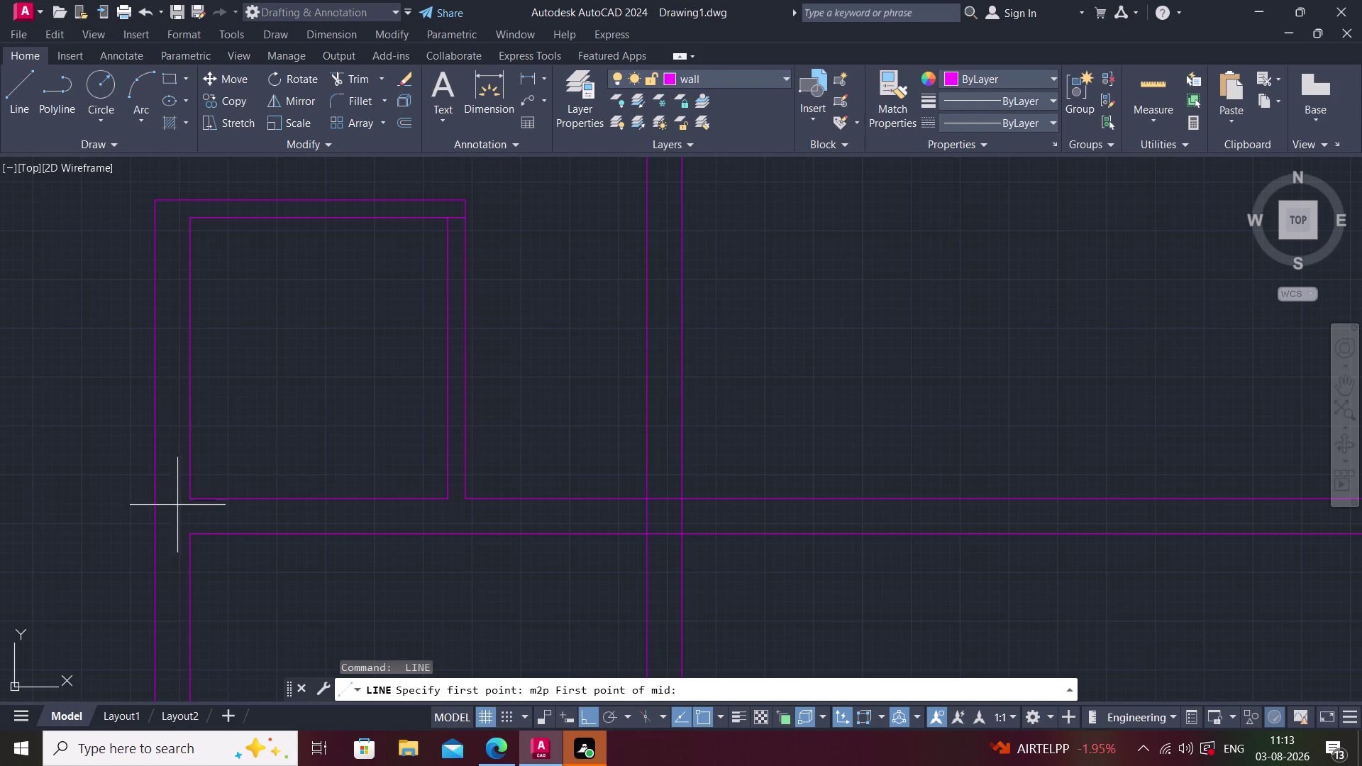
click(186, 499)
click(193, 534)
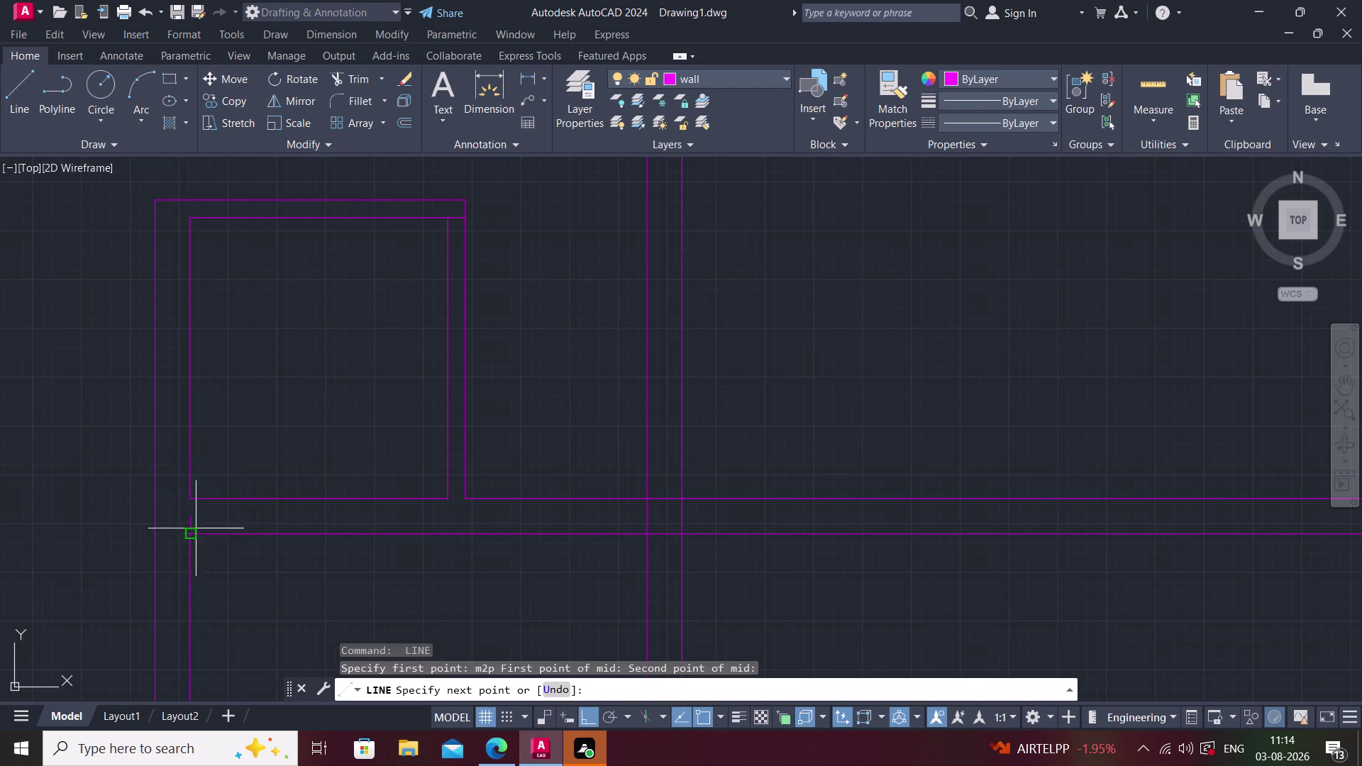
text(3)
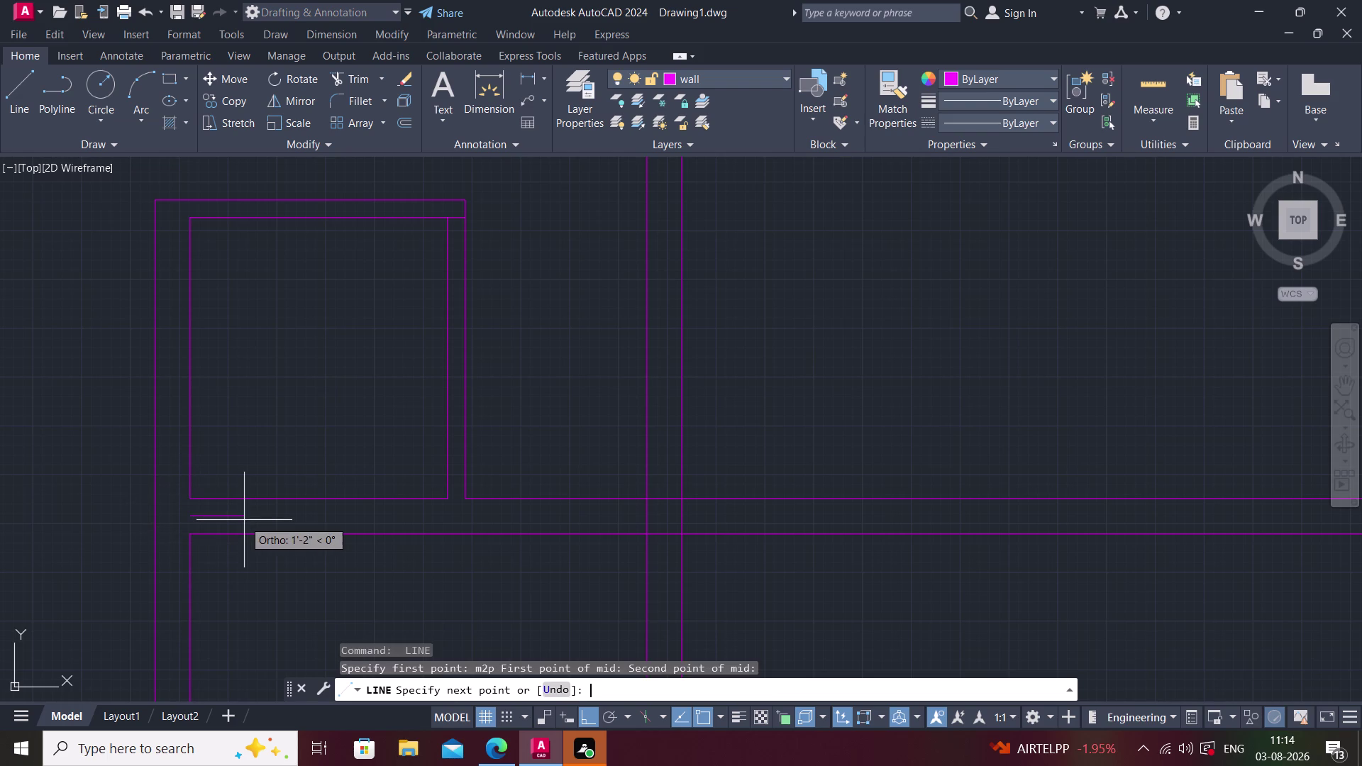
text(')
key(Return)
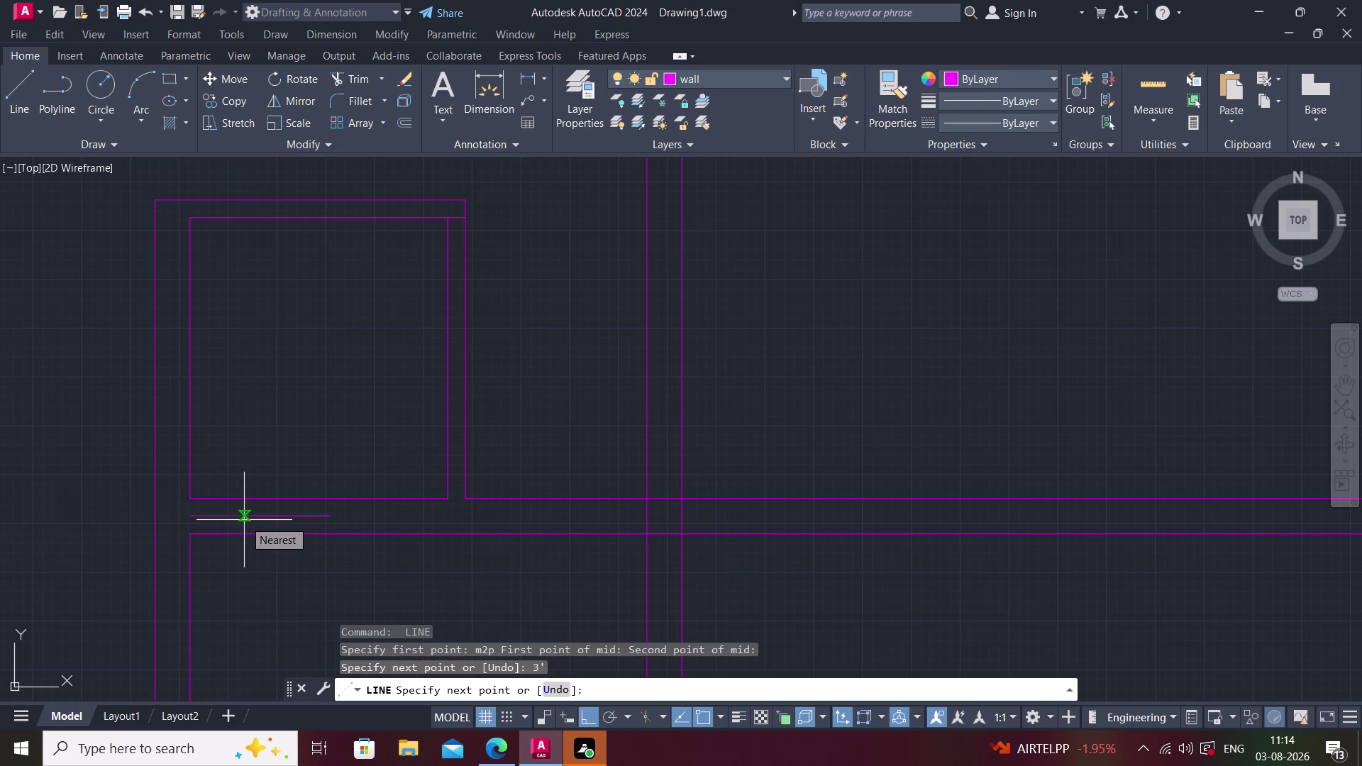
click(391, 429)
key(Escape)
Delete the stray vertical line and draw a short vertical line closing the notch.
click(330, 459)
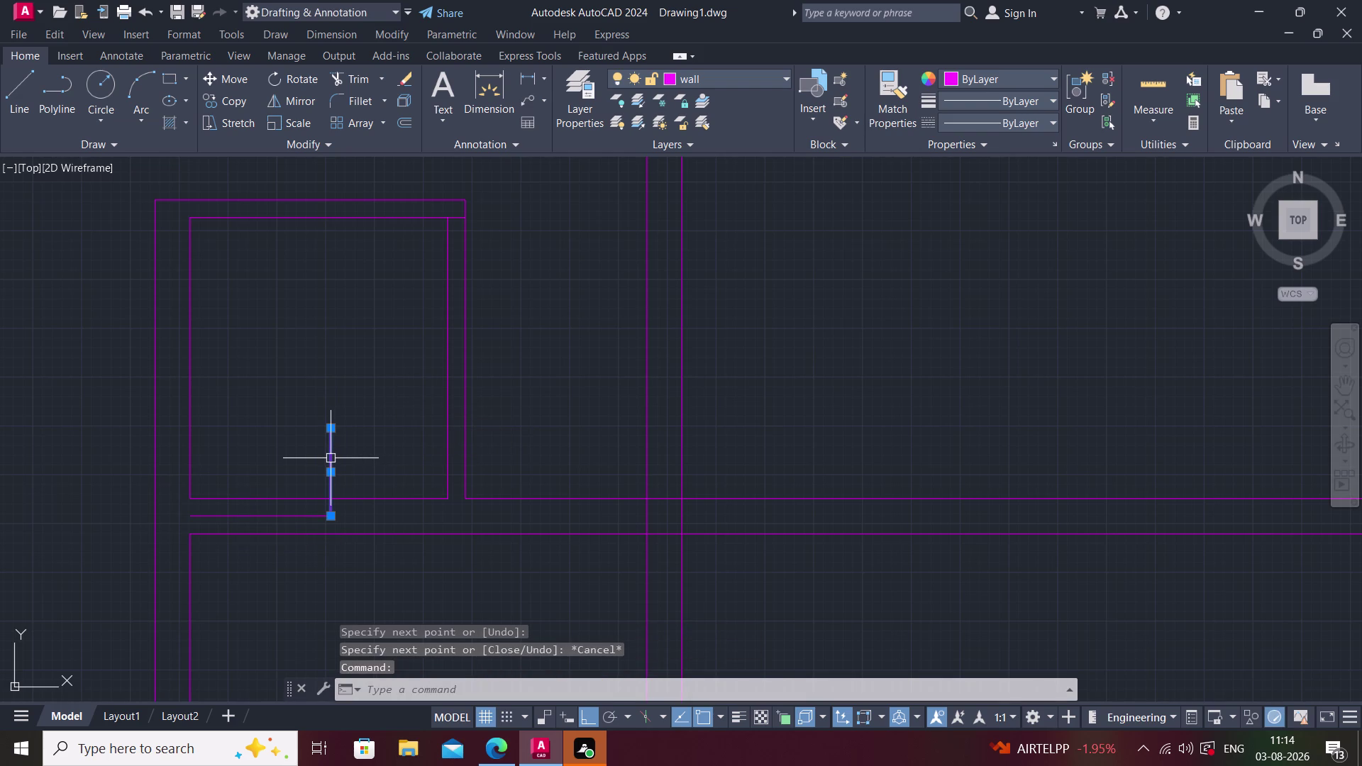
key(Delete)
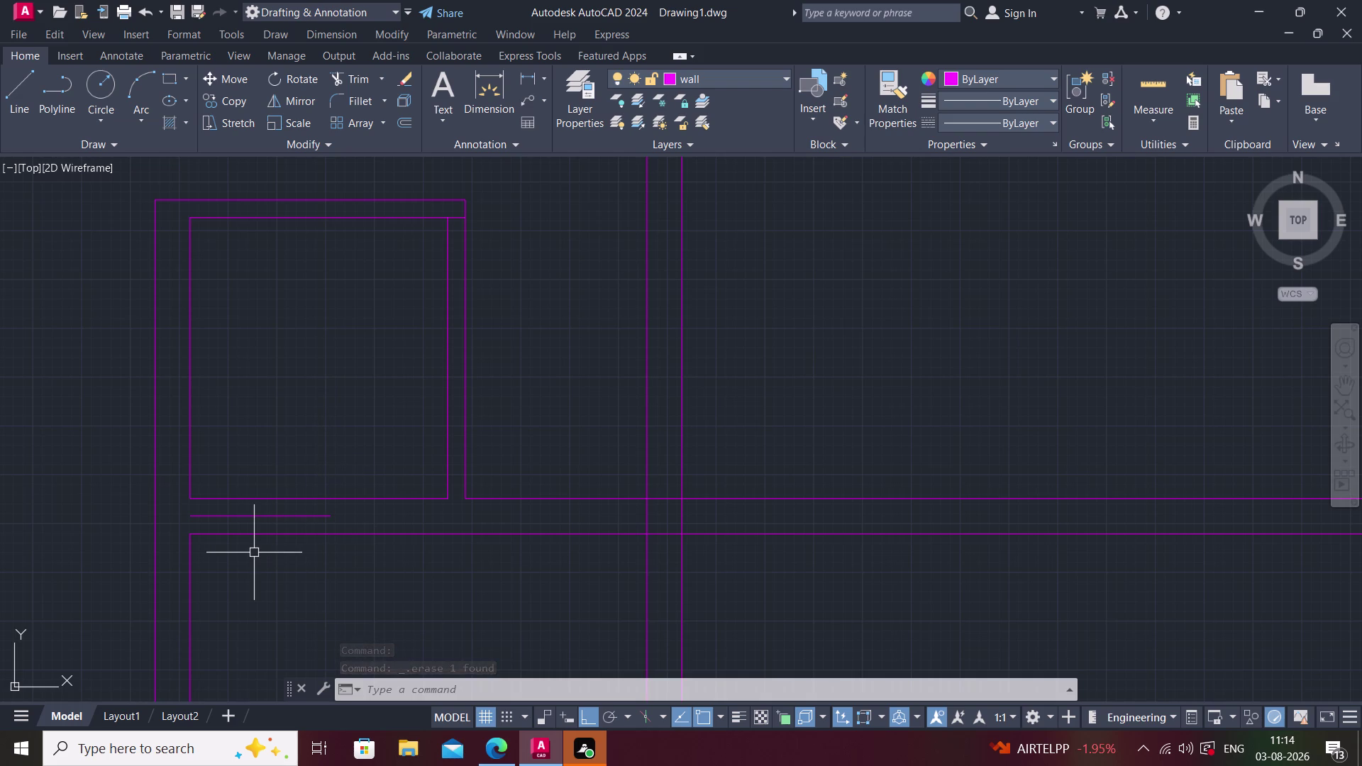
key(l)
key(space)
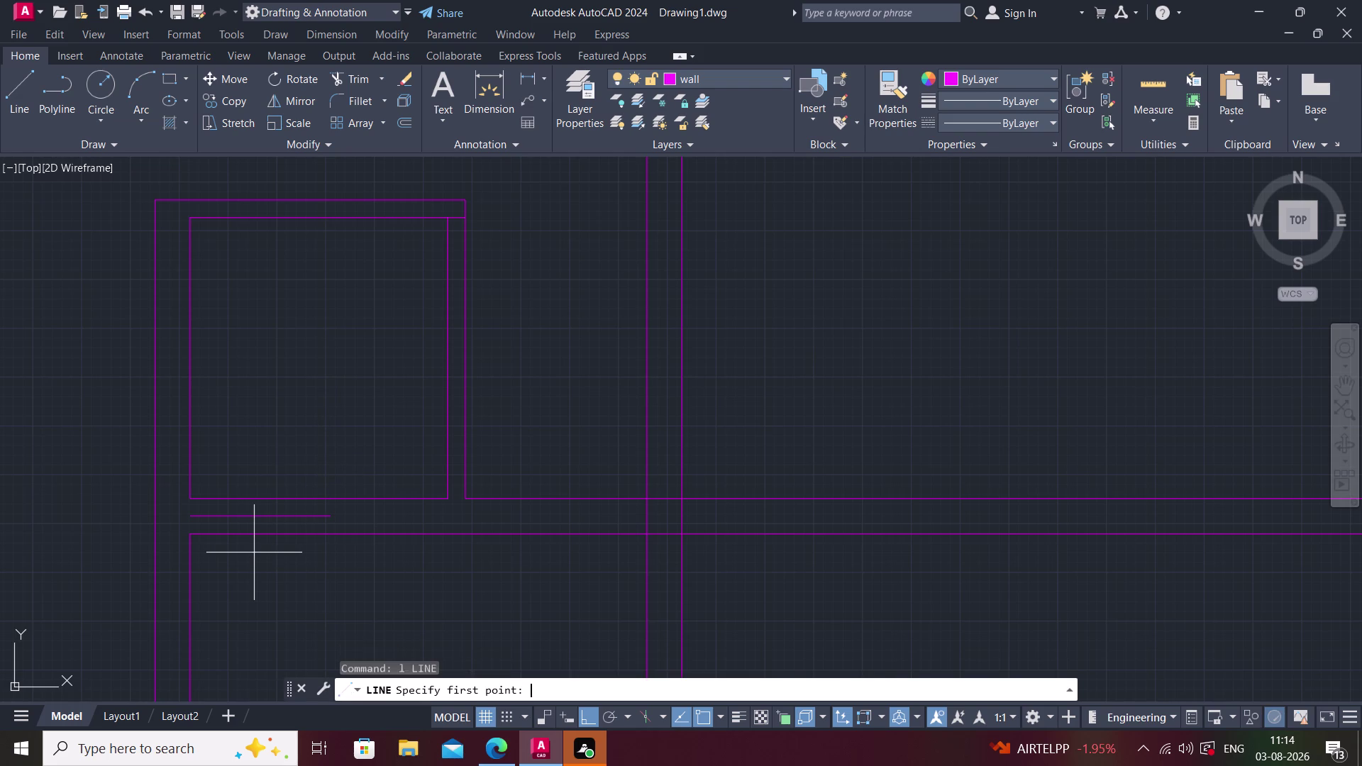
click(186, 519)
click(186, 498)
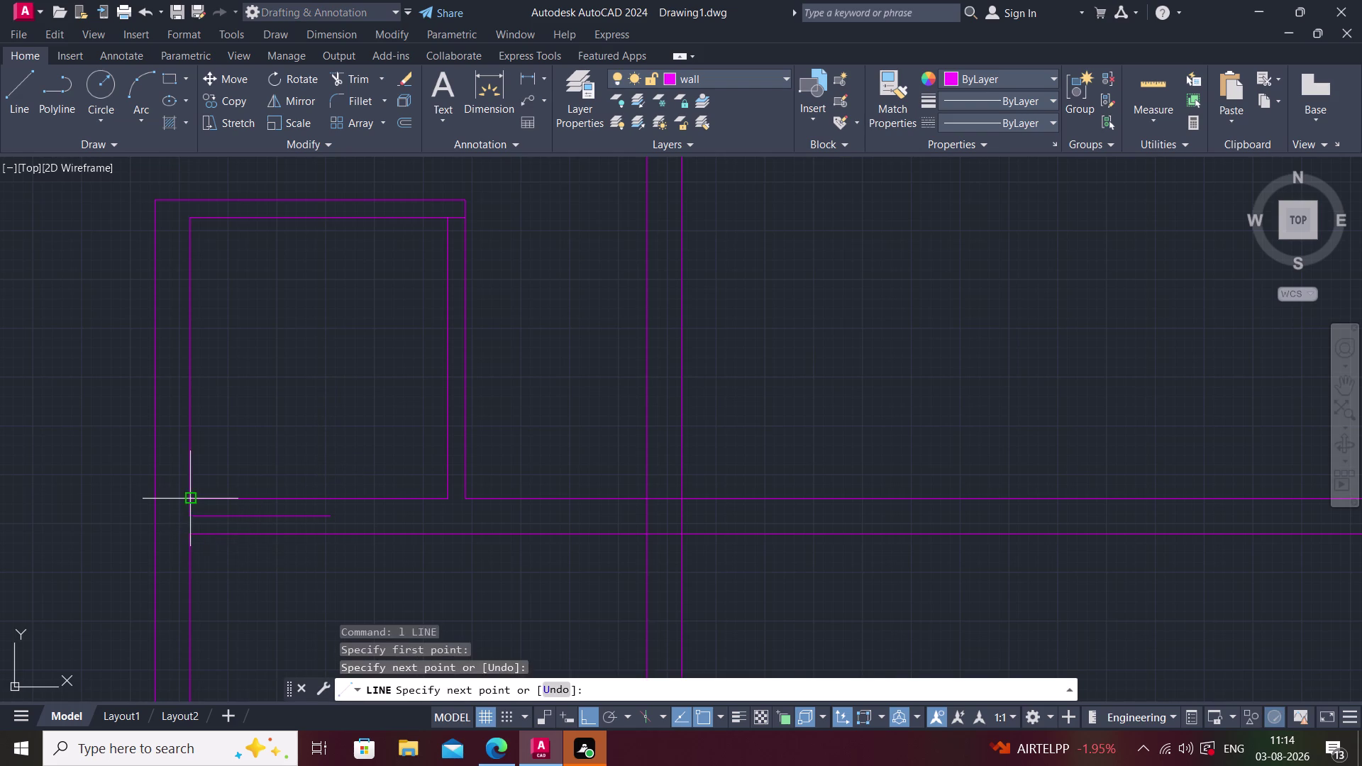
key(Escape)
text(l)
key(space)
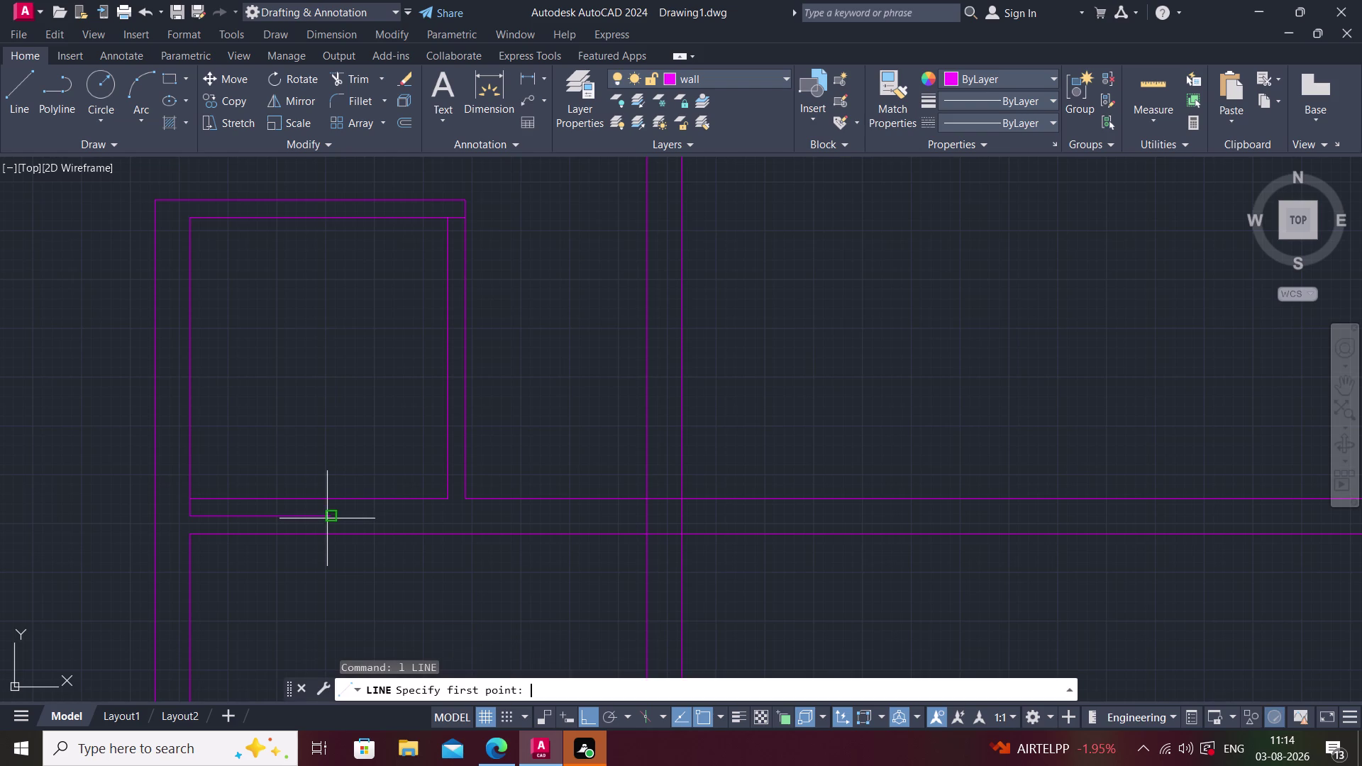
click(327, 516)
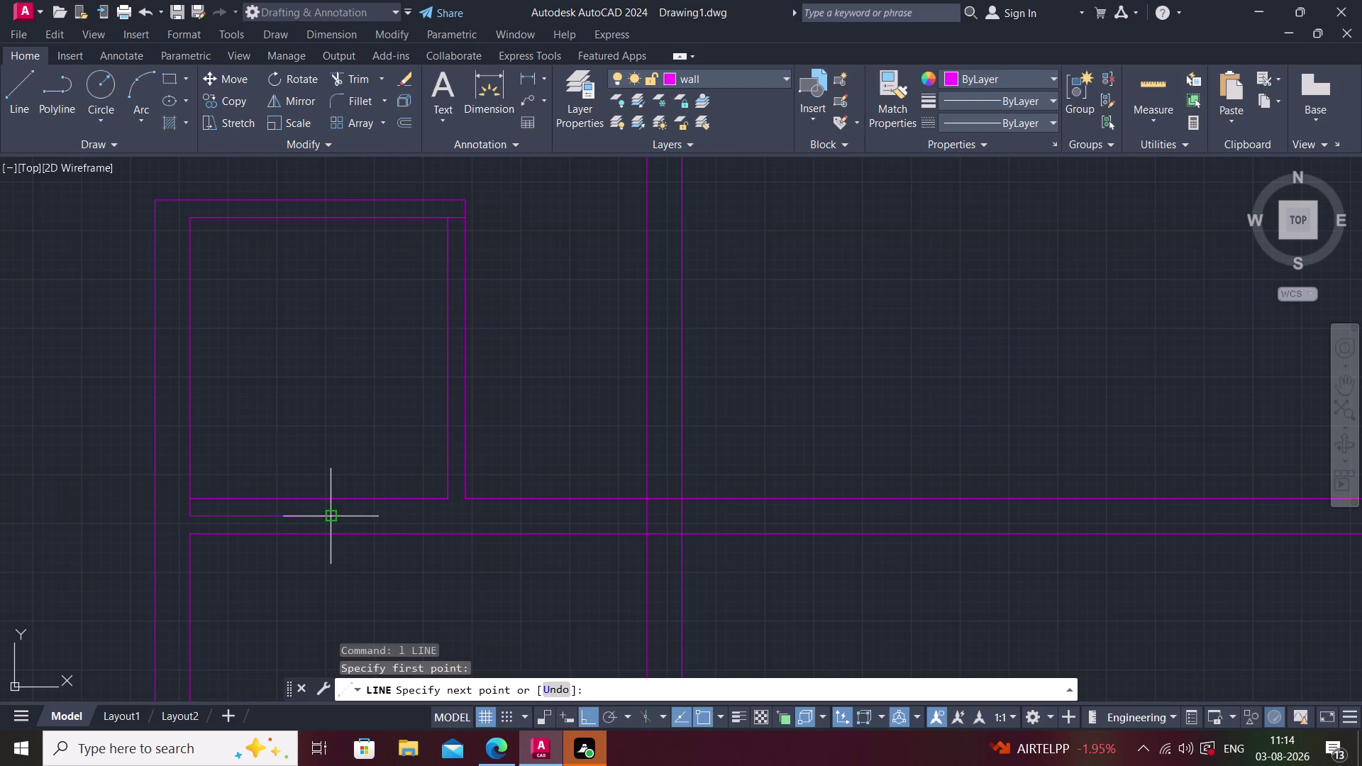
click(330, 499)
key(Escape)
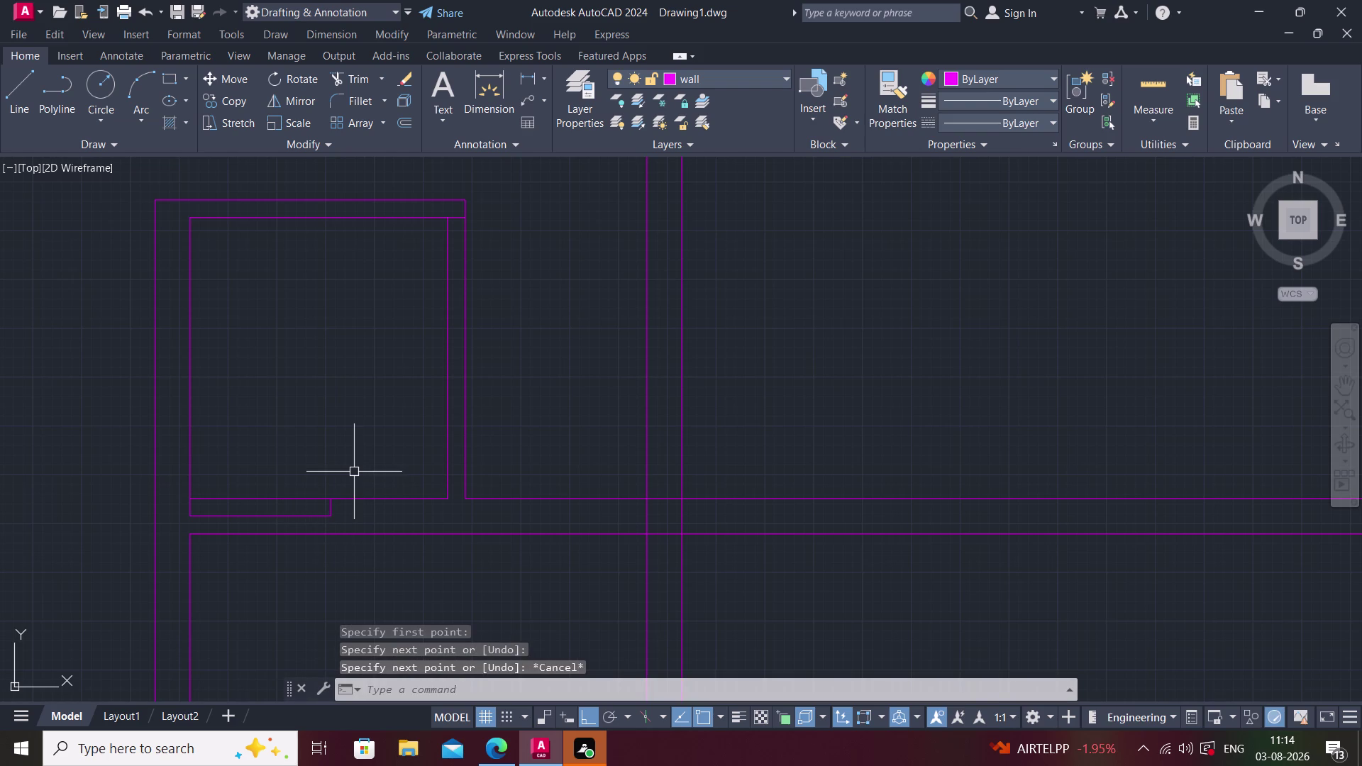
Trim the old wall segment above the notch and pan across the plan.
key(t)
text(r)
key(space)
click(286, 497)
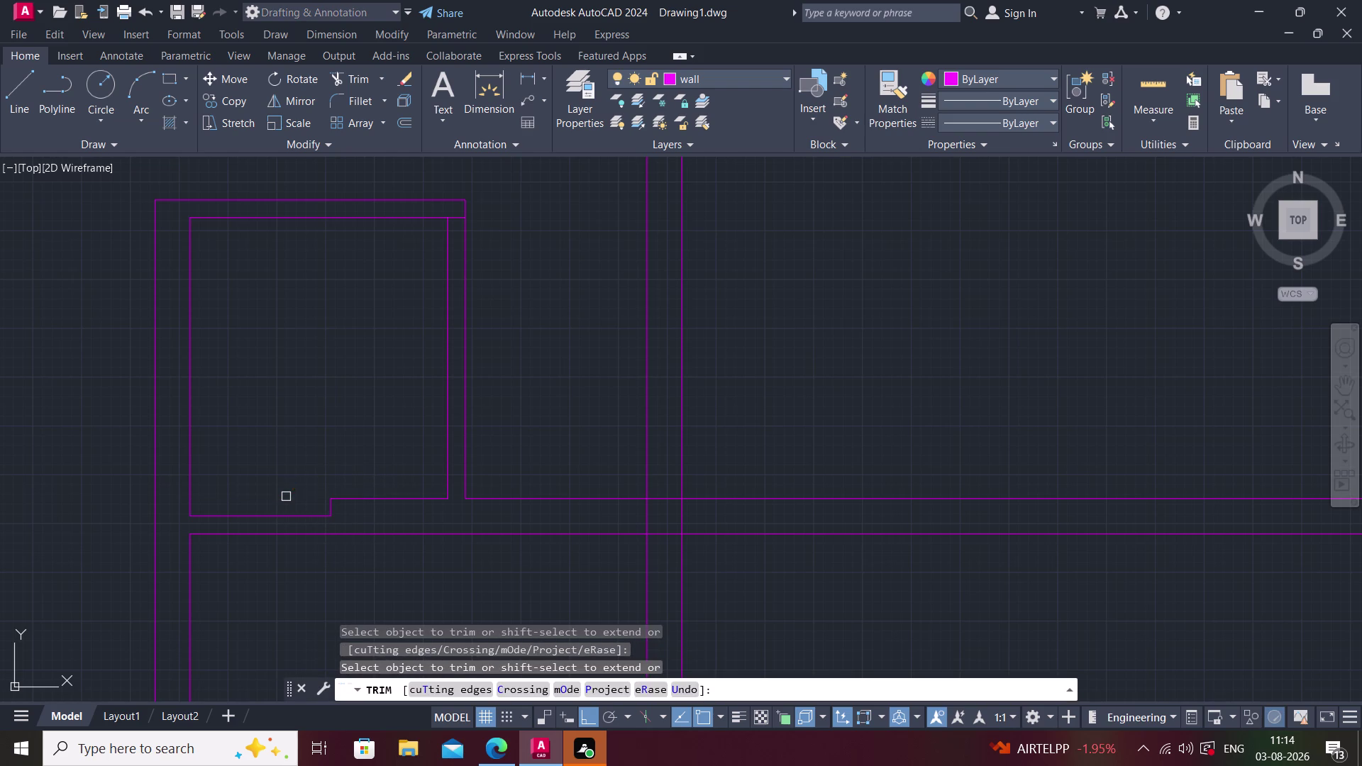
key(Escape)
middle_drag(317, 479, 237, 480)
middle_drag(426, 442, 354, 489)
scroll(down, 3)
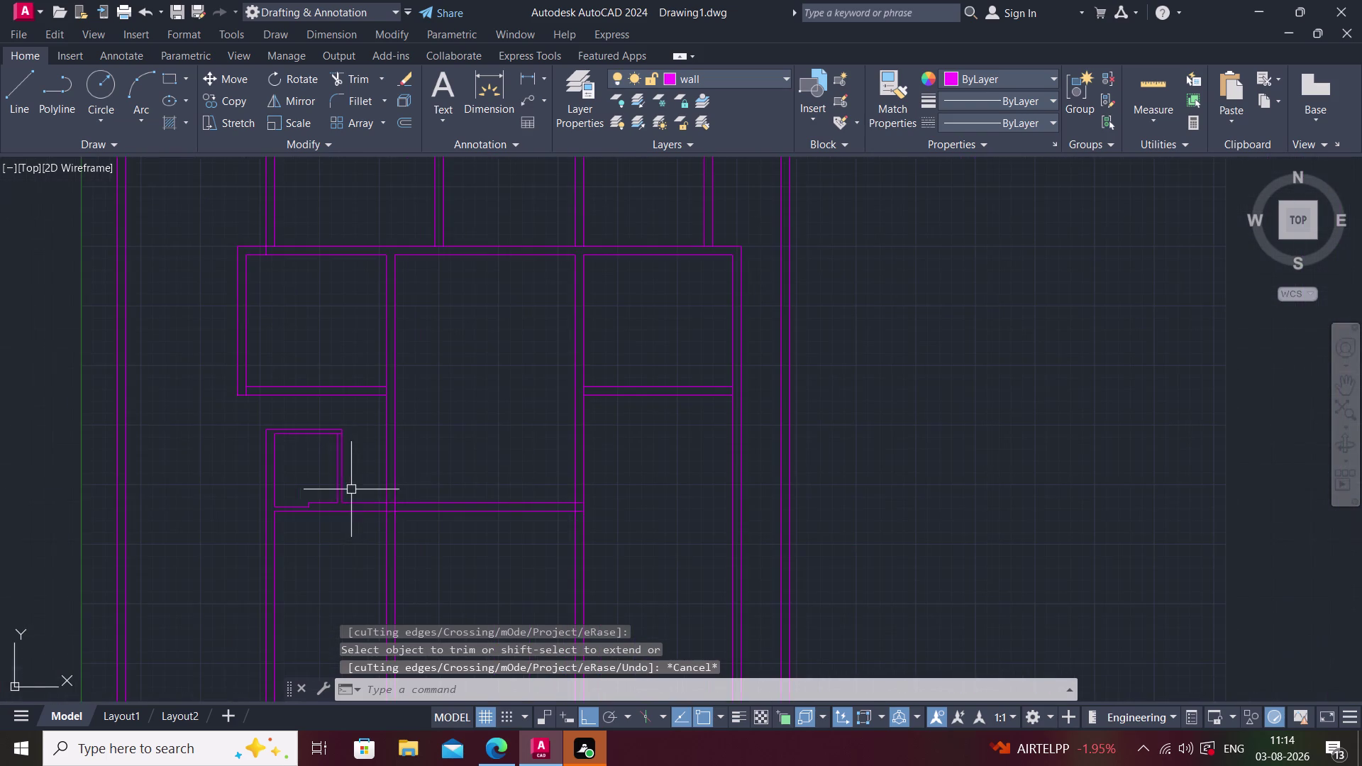
middle_drag(413, 478, 309, 449)
key(Escape)
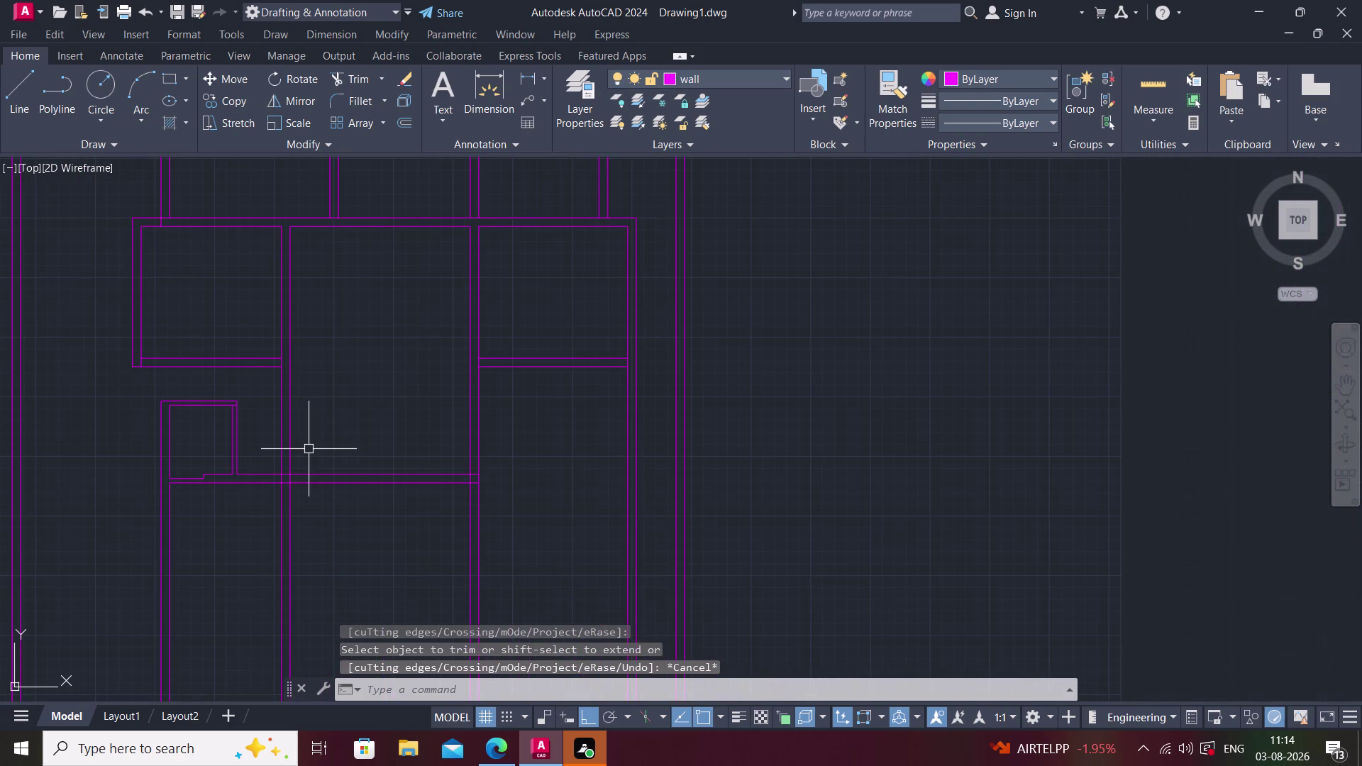
middle_drag(355, 443, 261, 433)
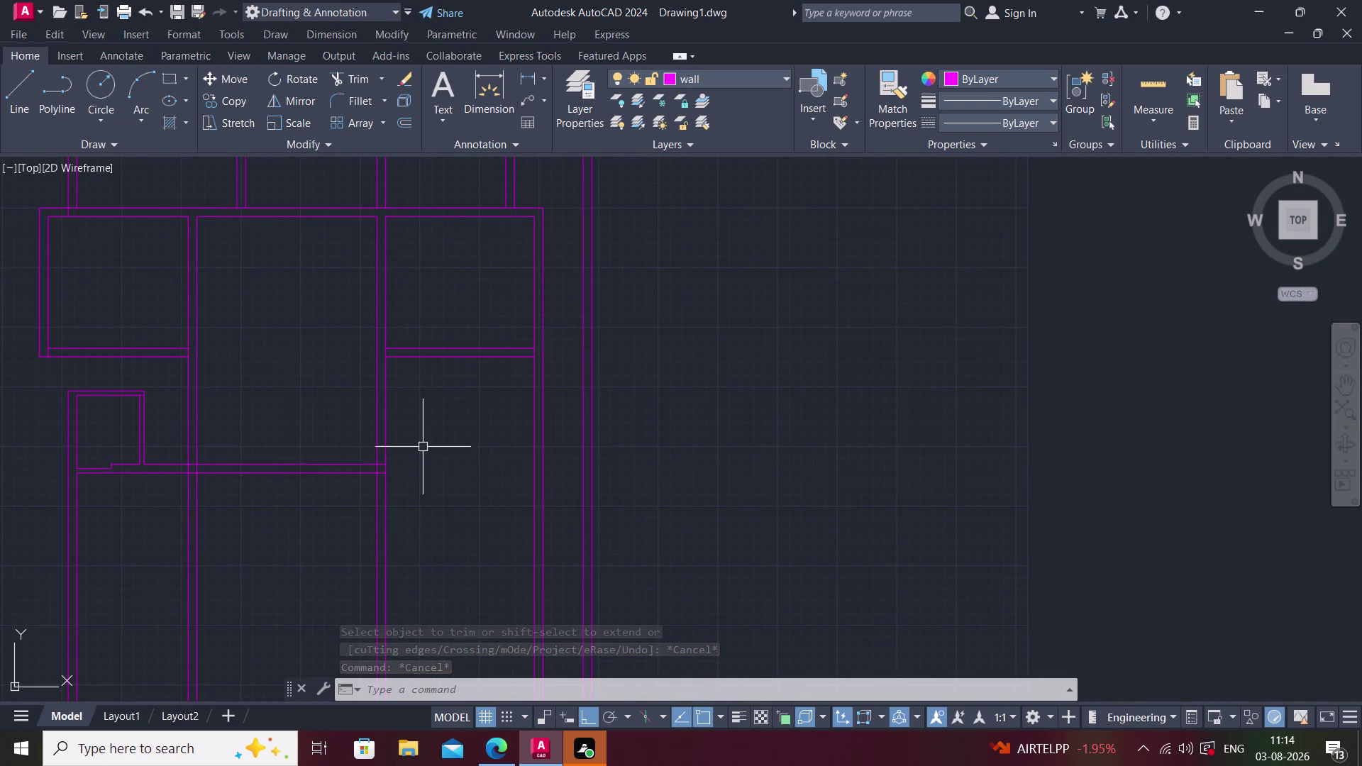
middle_drag(391, 459, 272, 445)
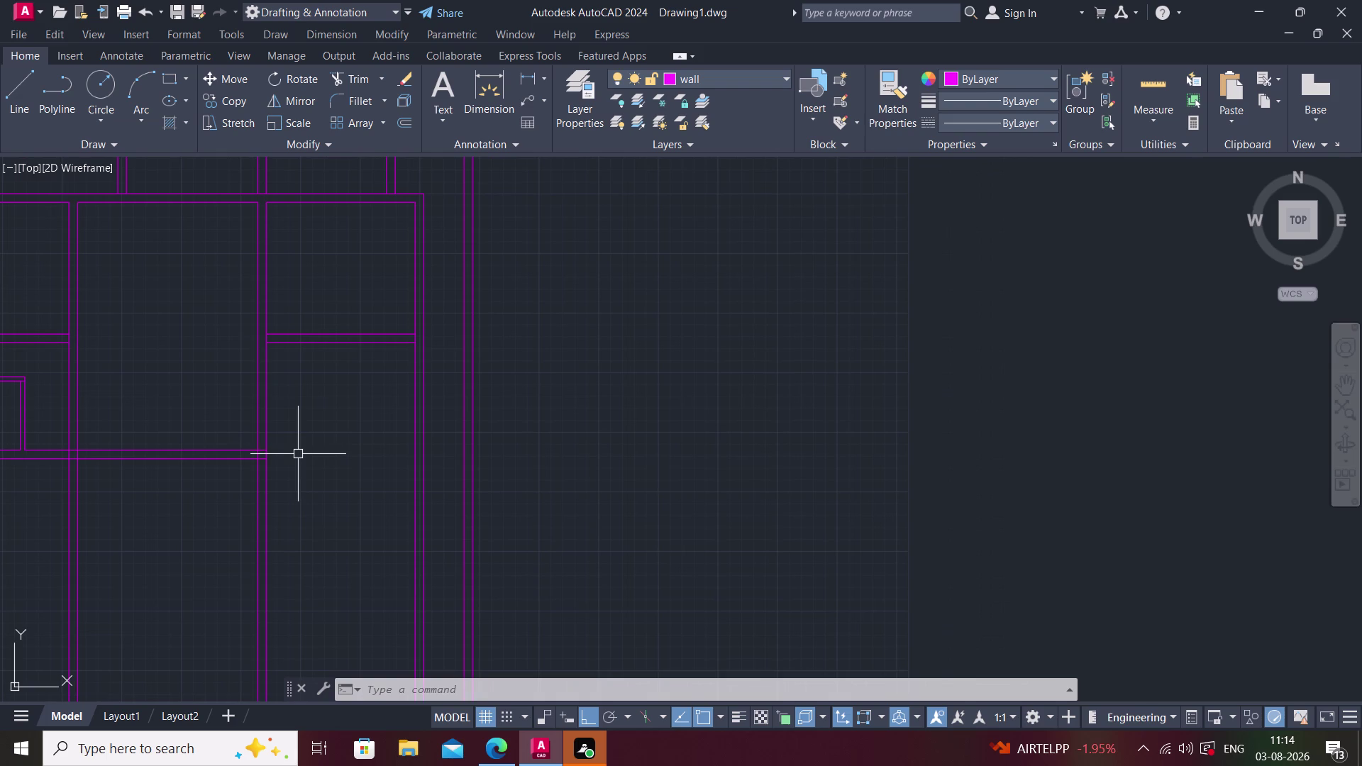
Offset at 9'4.5" distance, picking the right room's lower horizontal wall line.
text(o)
key(space)
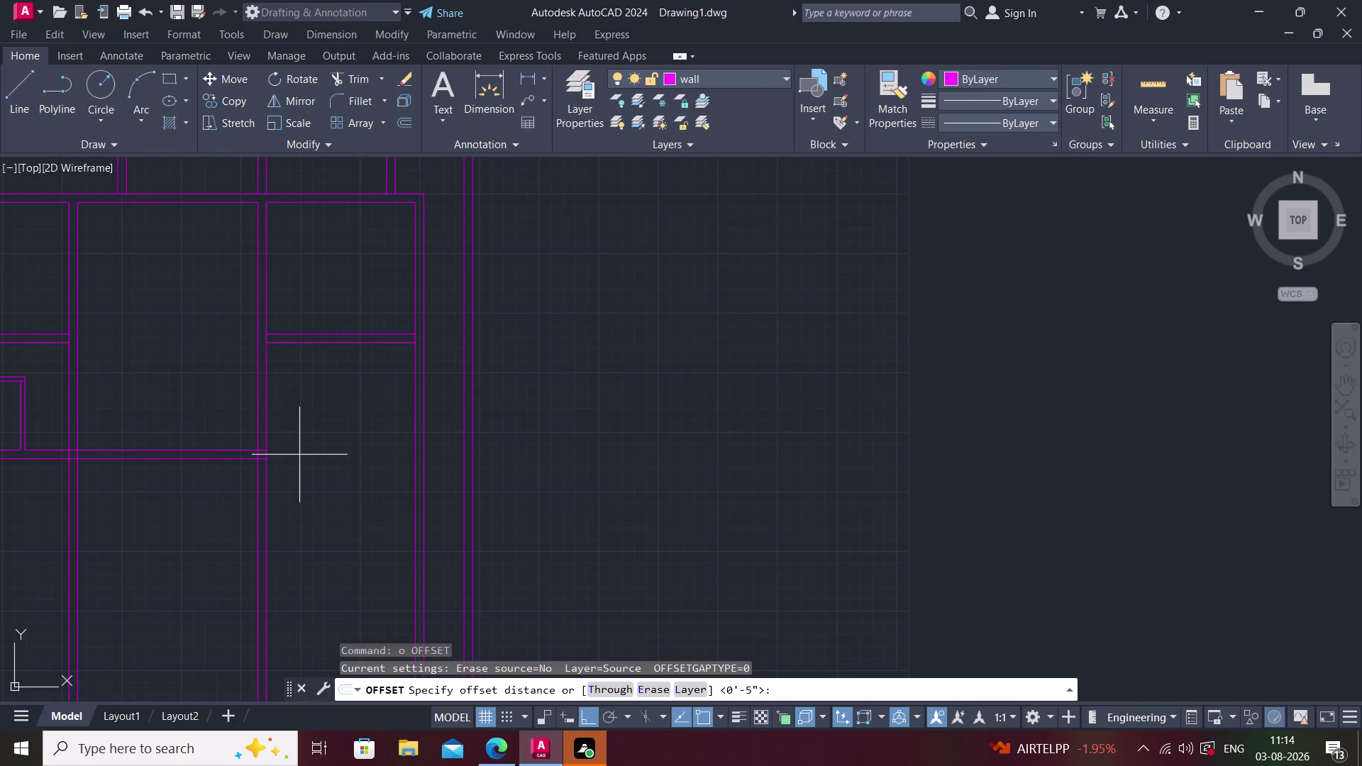
text(9)
text(')
text(4.5)
key(shift+quotedbl)
key(Return)
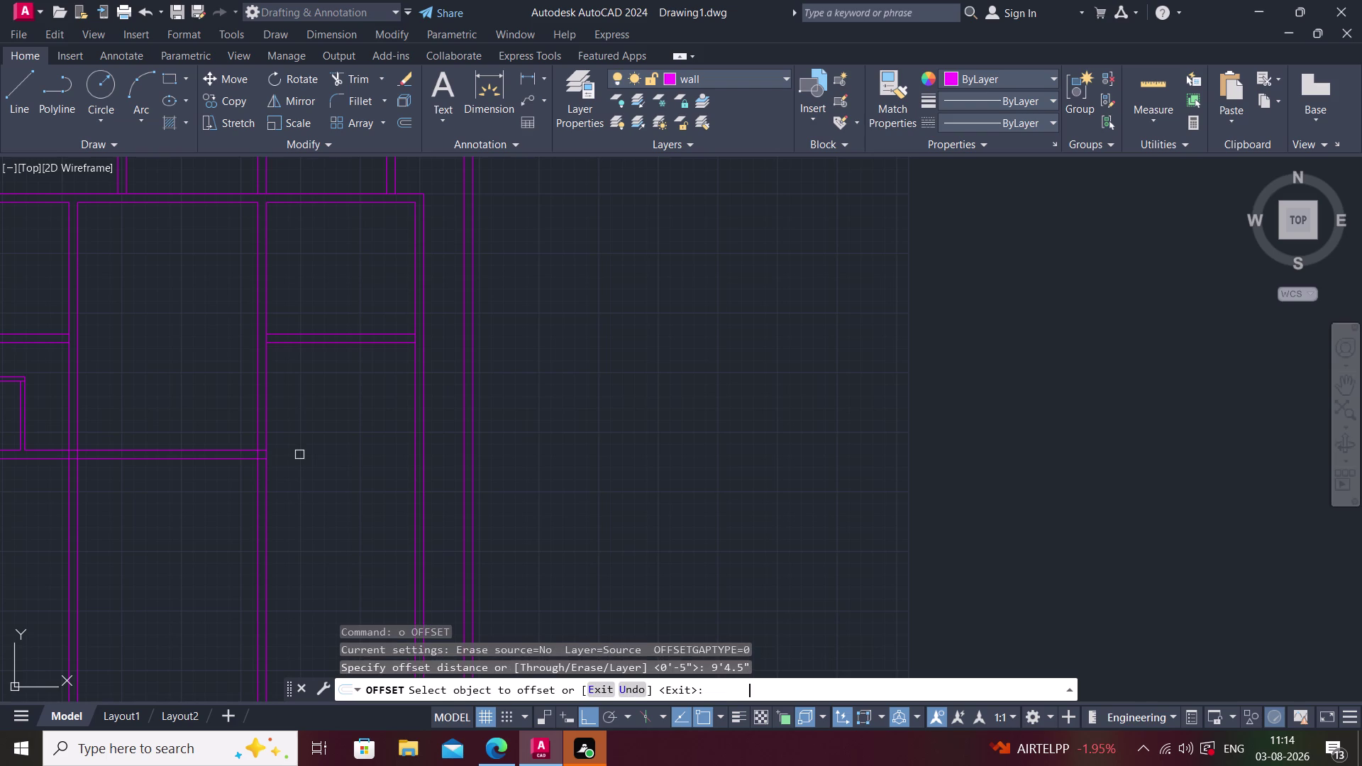
click(349, 343)
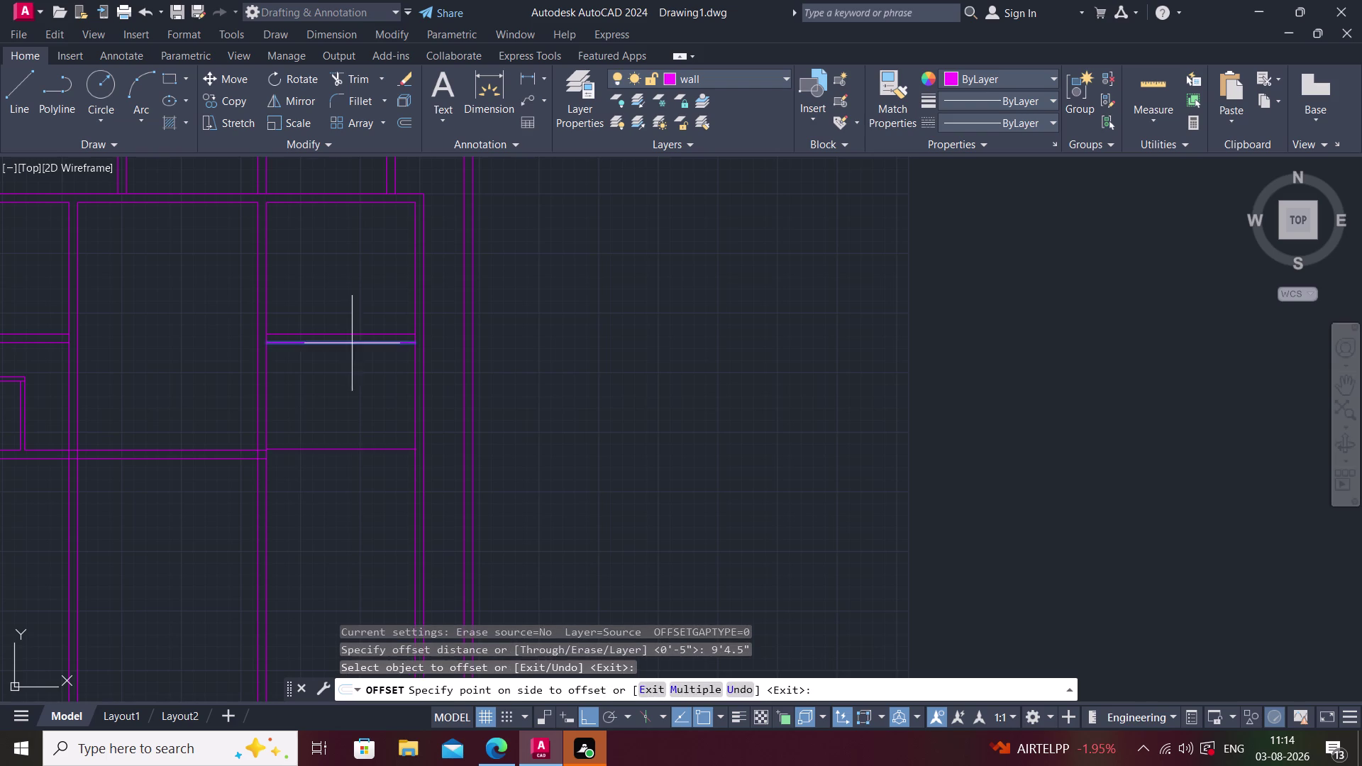